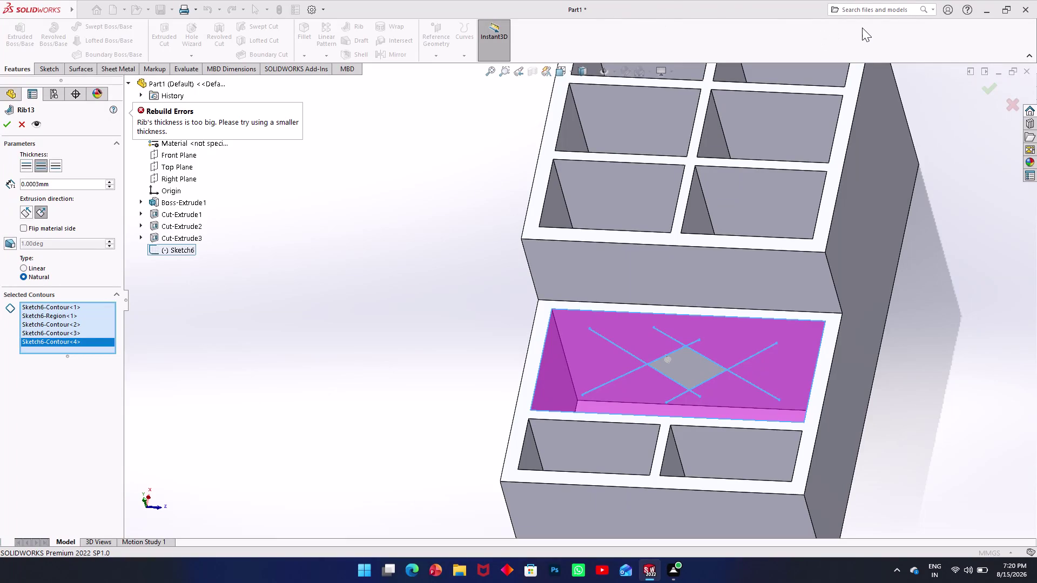
Cancel the Rib13 feature after its 'thickness is too big' rebuild error.
click(723, 355)
click(721, 359)
click(694, 369)
click(691, 368)
right_click(692, 368)
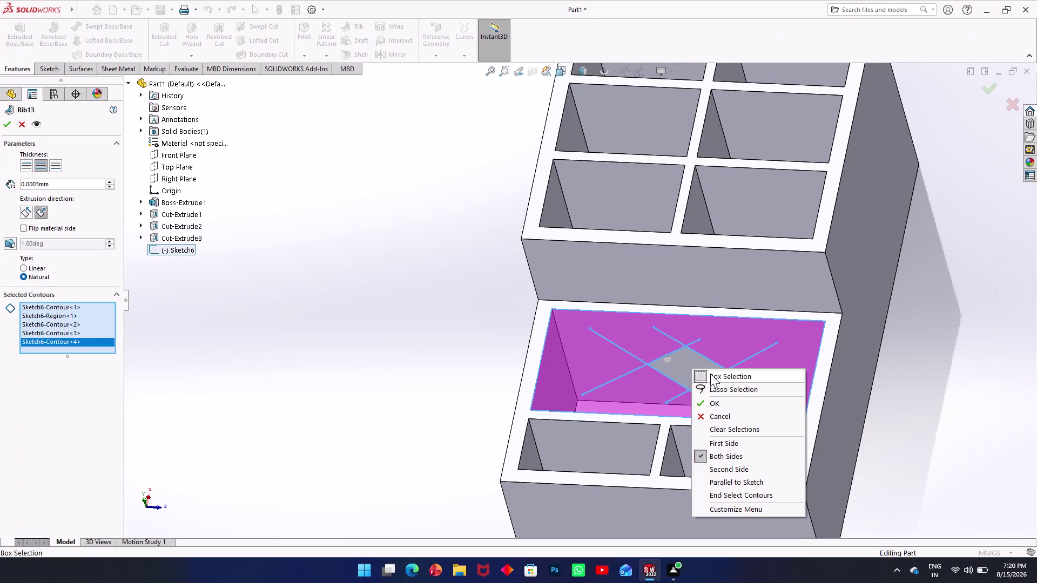
click(850, 387)
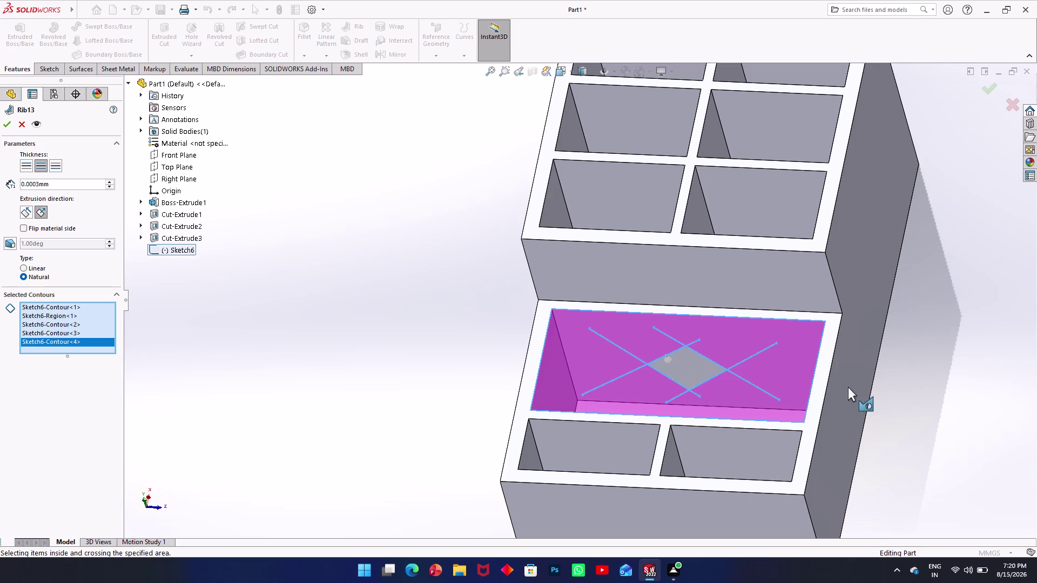
click(22, 122)
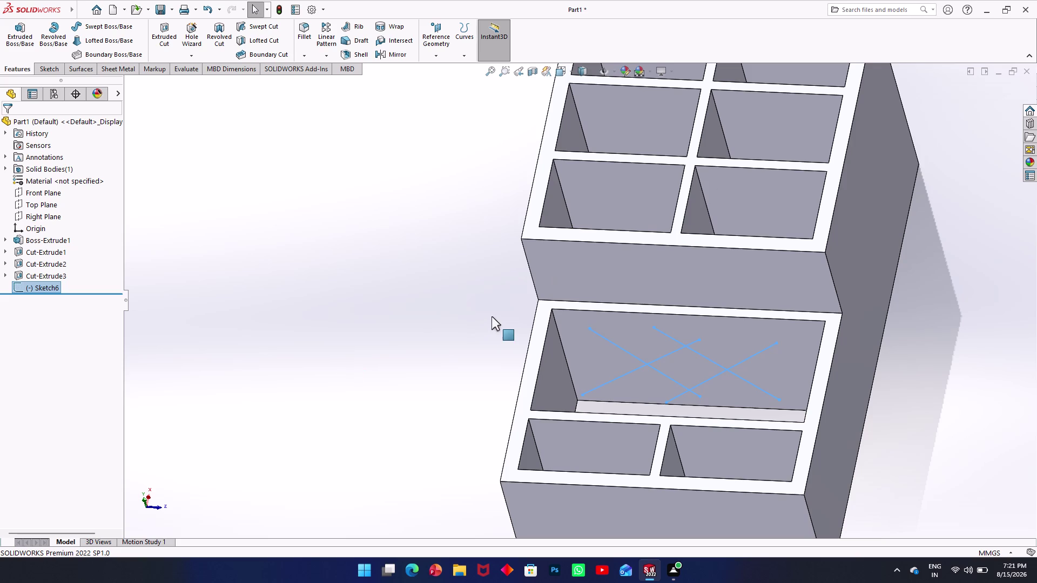
scroll(down, 3)
scroll(down, 3)
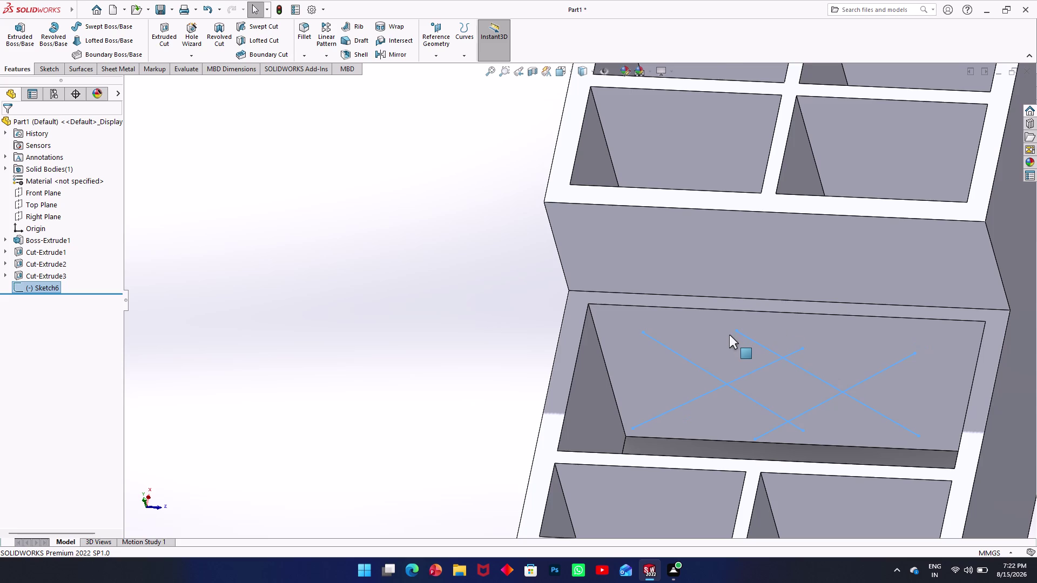
scroll(up, 3)
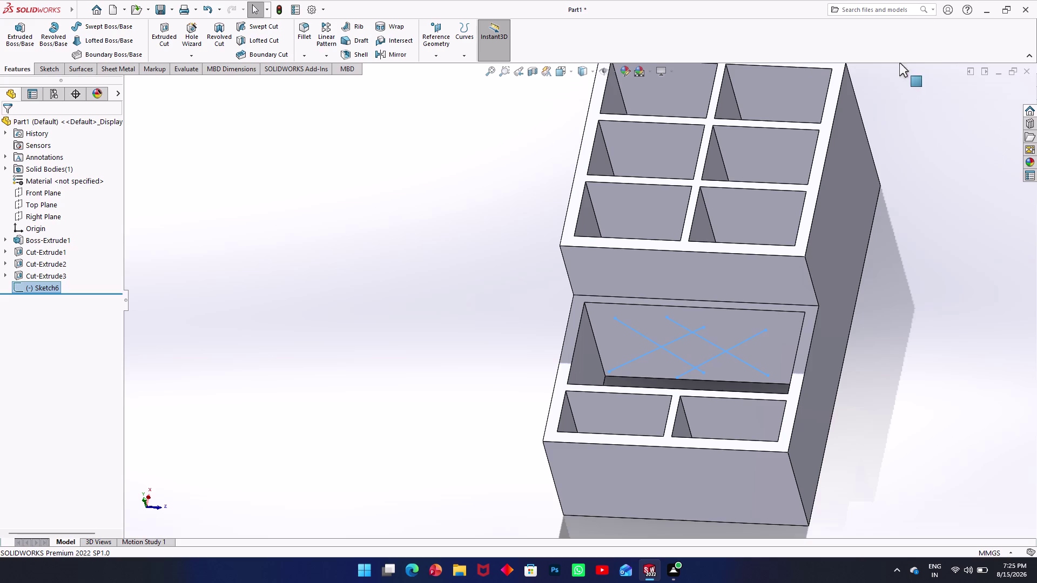
click(731, 350)
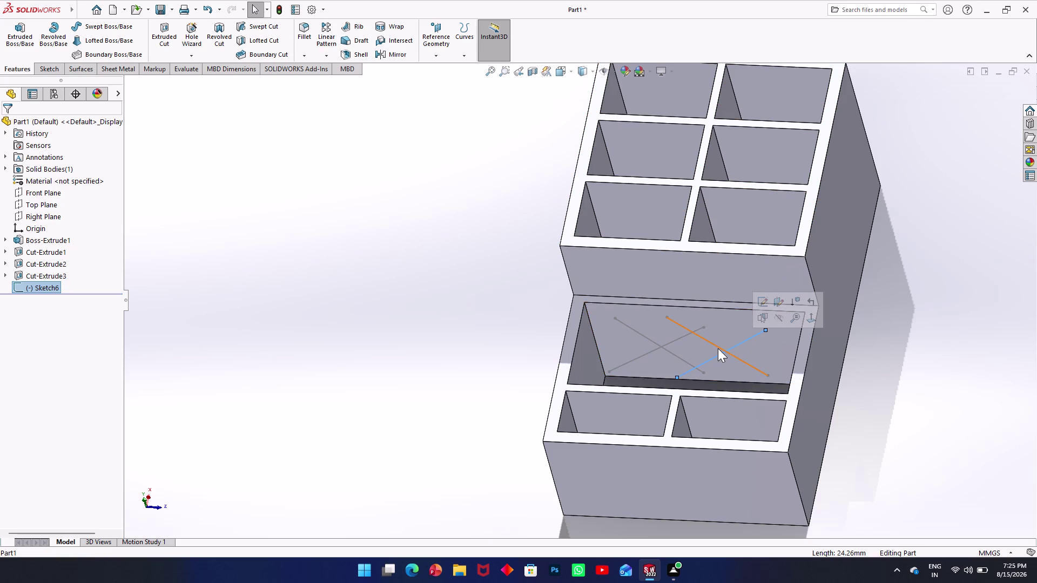
Delete the unused crossing-line sketch, Sketch6.
key(Delete)
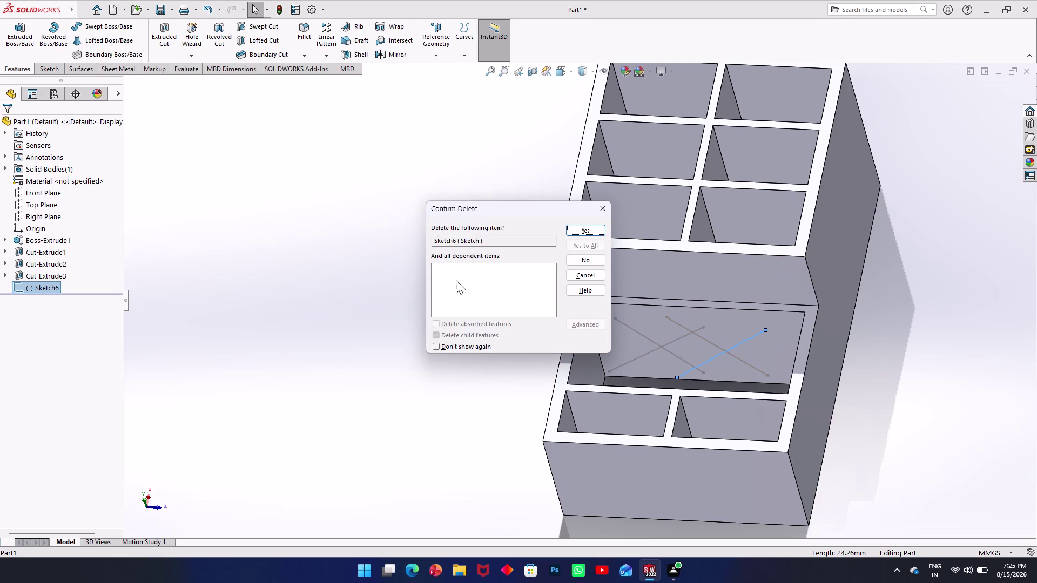
click(587, 236)
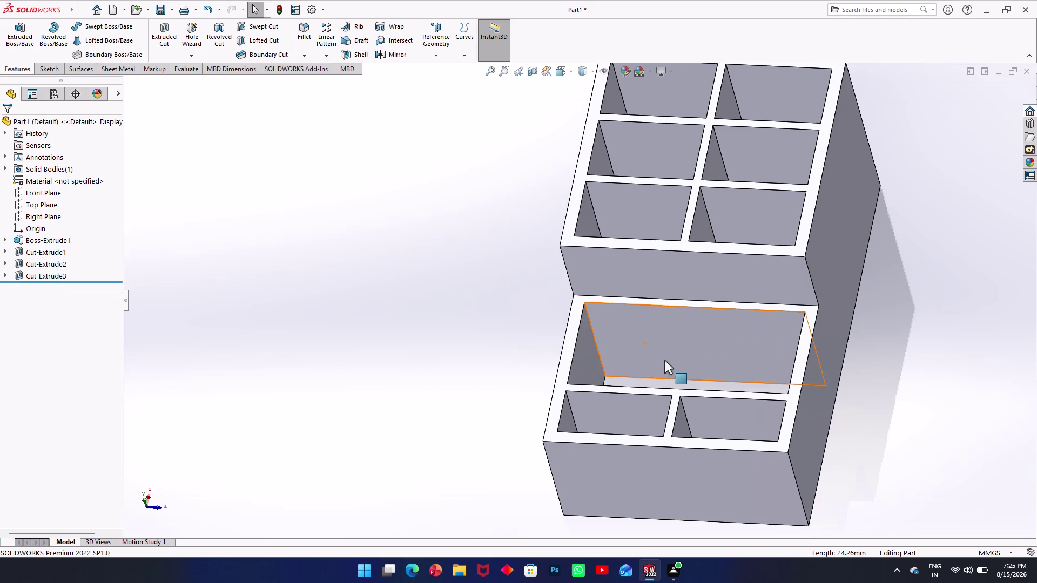
middle_drag(761, 339, 767, 464)
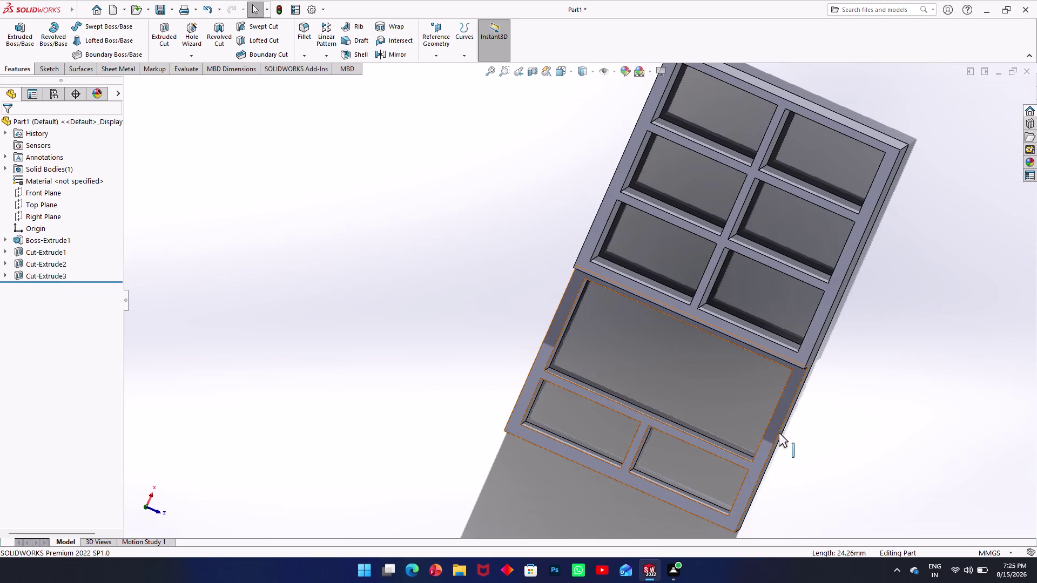
Start a new sketch, Sketch7, on the tray's top face.
click(773, 427)
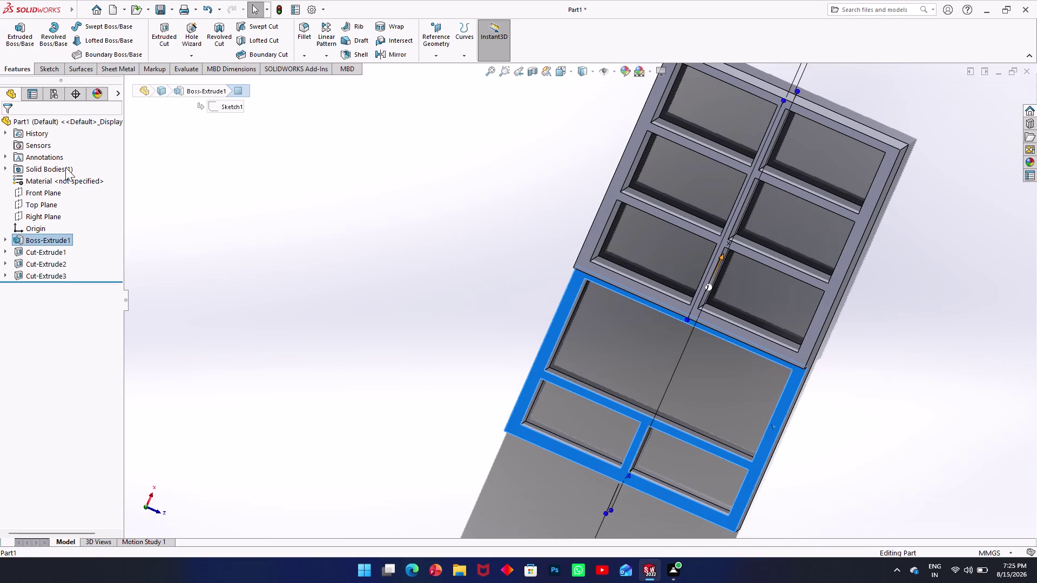
click(61, 79)
click(49, 74)
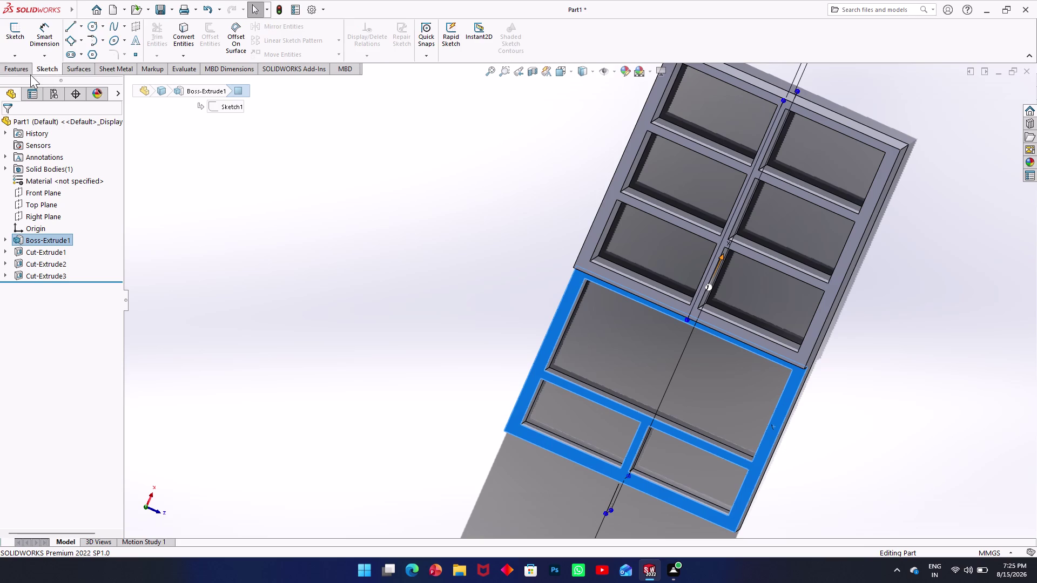
click(42, 67)
click(16, 37)
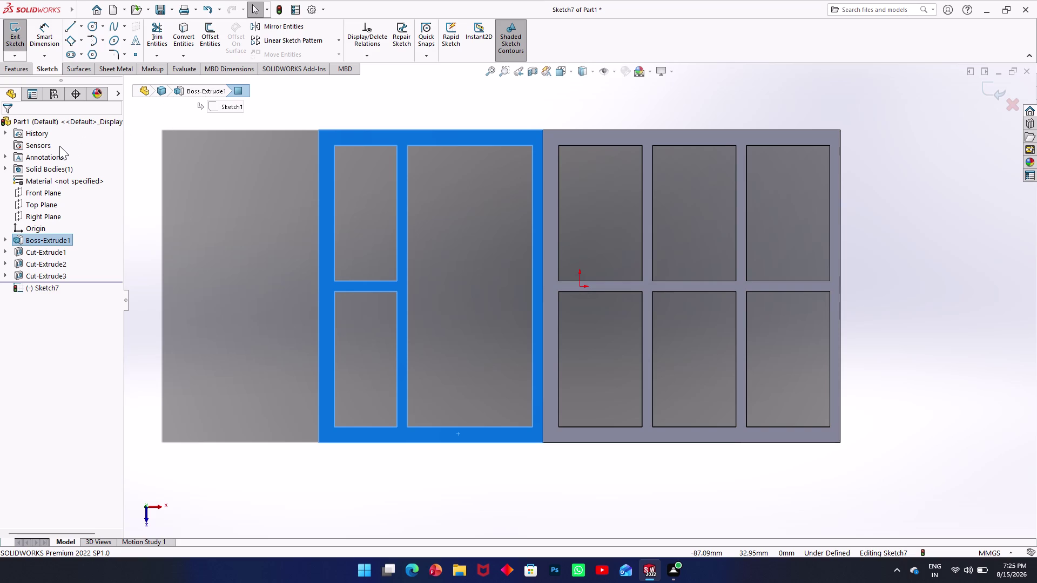
click(203, 277)
scroll(up, 3)
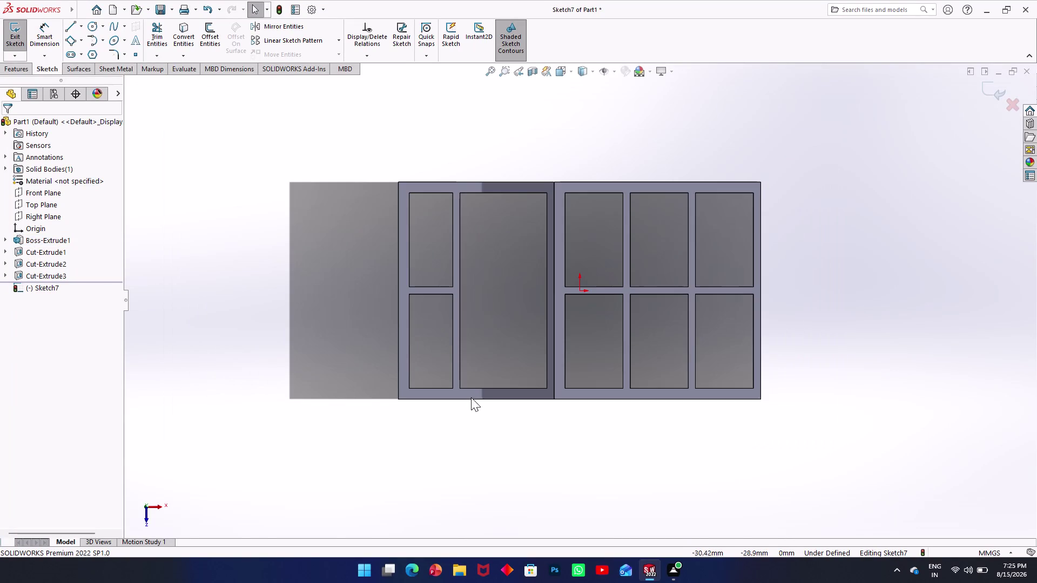
scroll(down, 3)
scroll(up, 3)
scroll(down, 3)
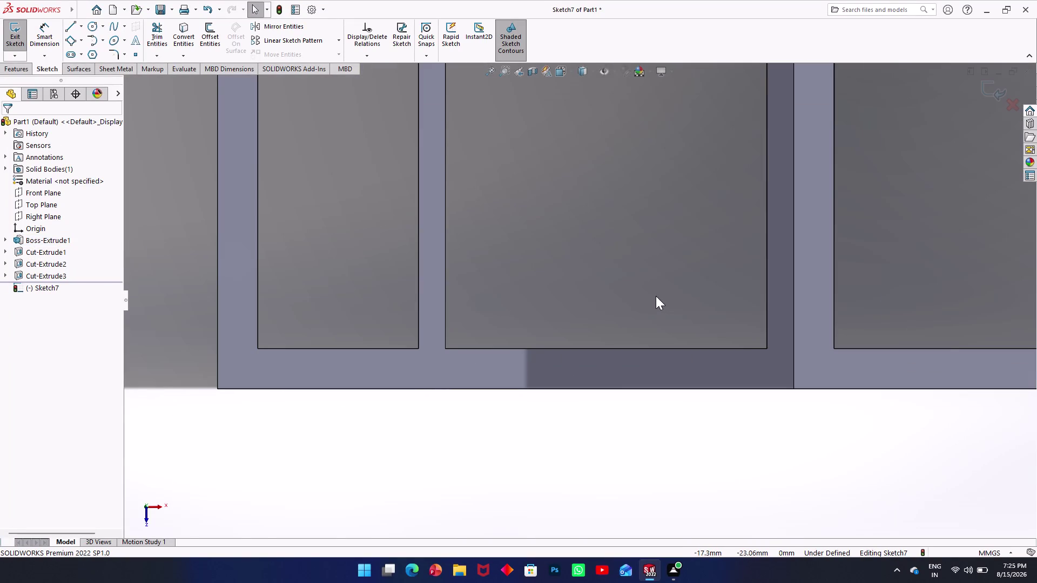
key(l)
key(Return)
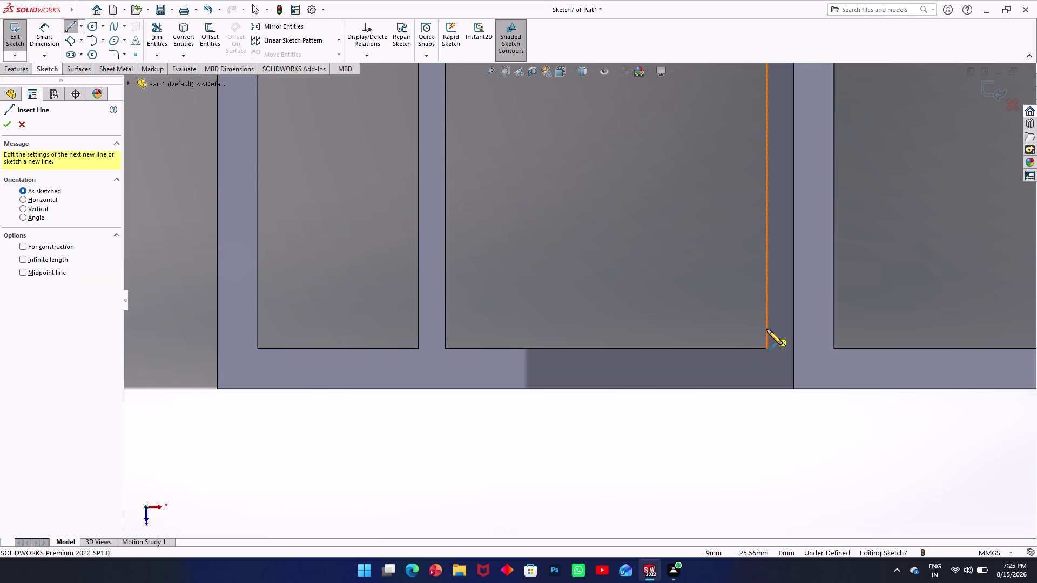
scroll(up, 3)
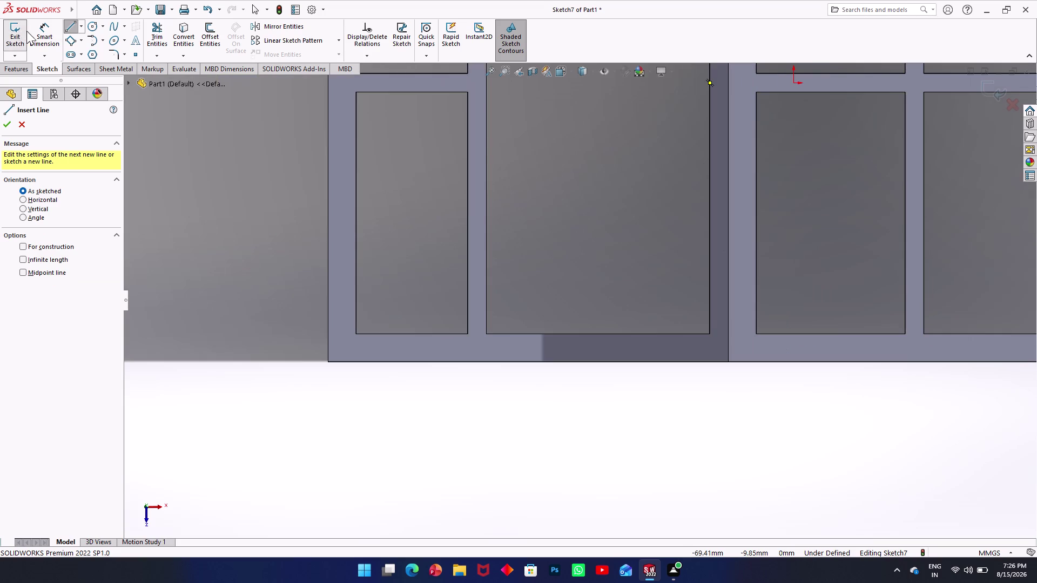
scroll(up, 3)
scroll(down, 3)
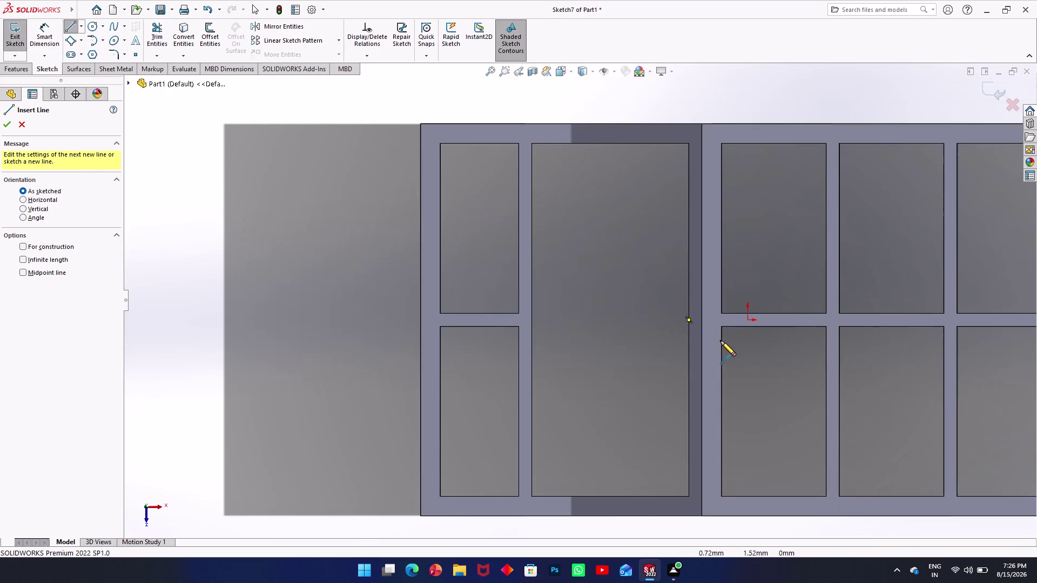
click(689, 320)
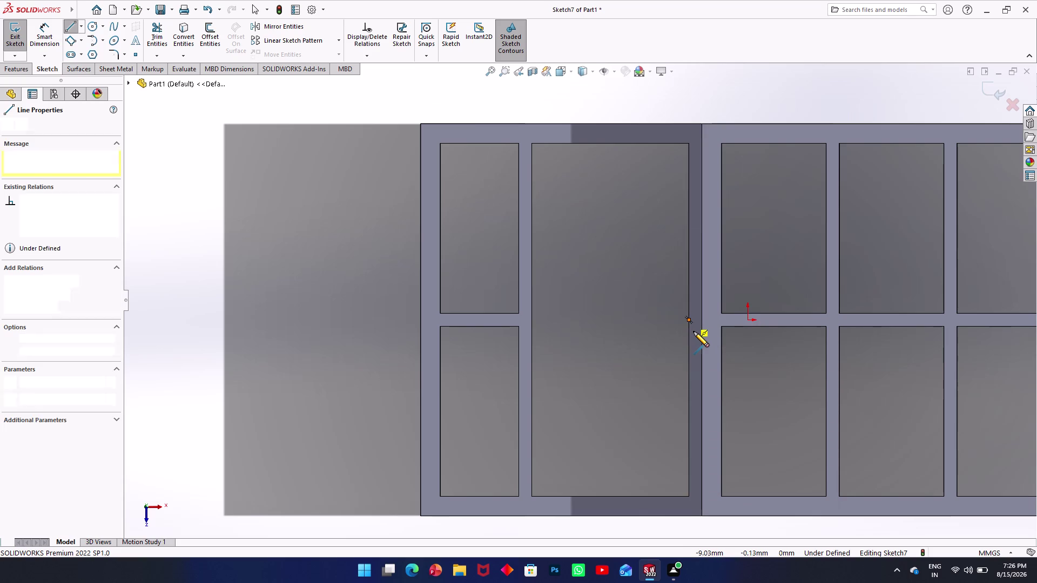
key(Delete)
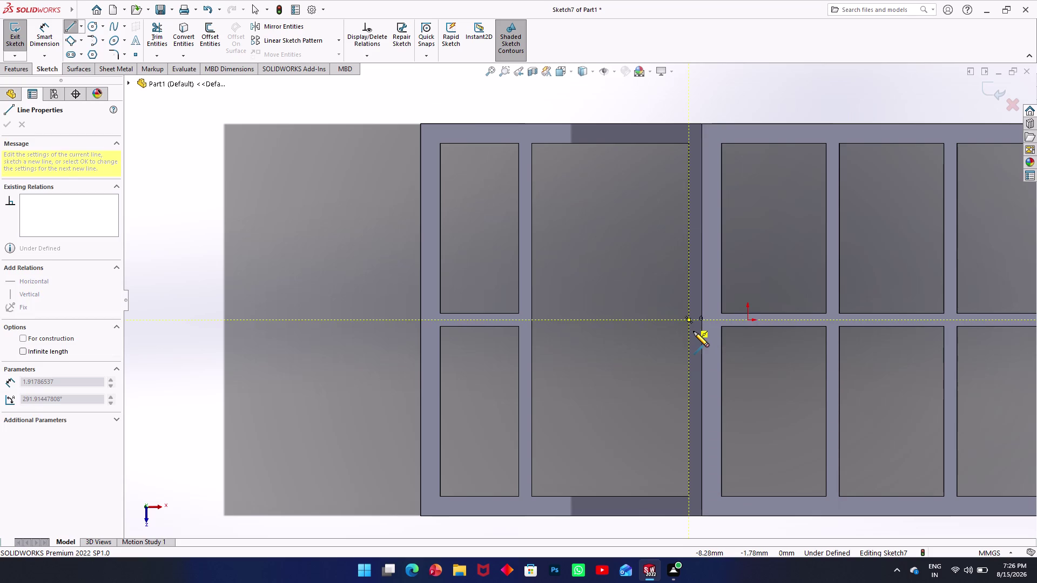
scroll(up, 3)
scroll(up, 3)
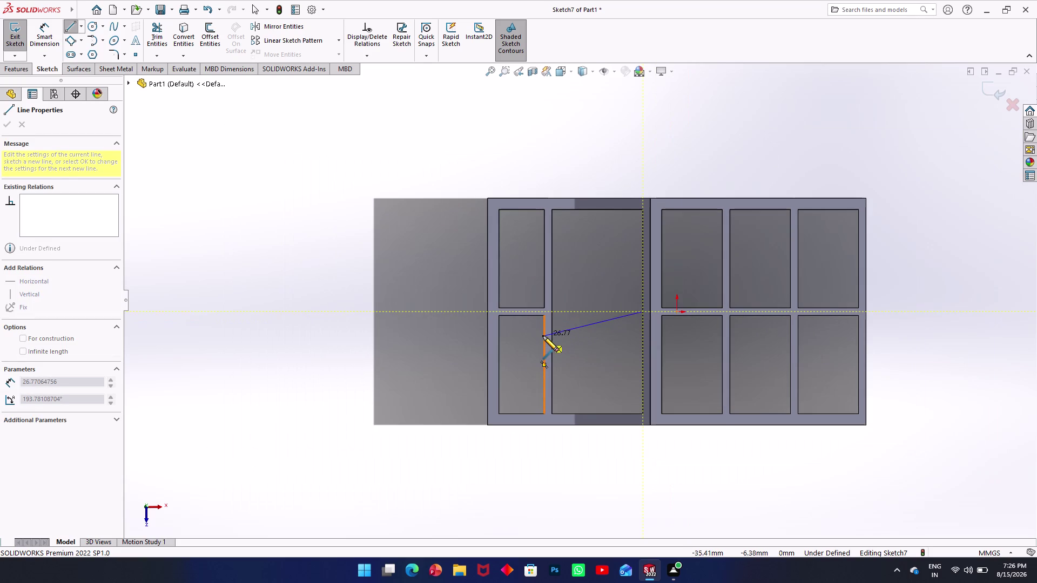
key(Escape)
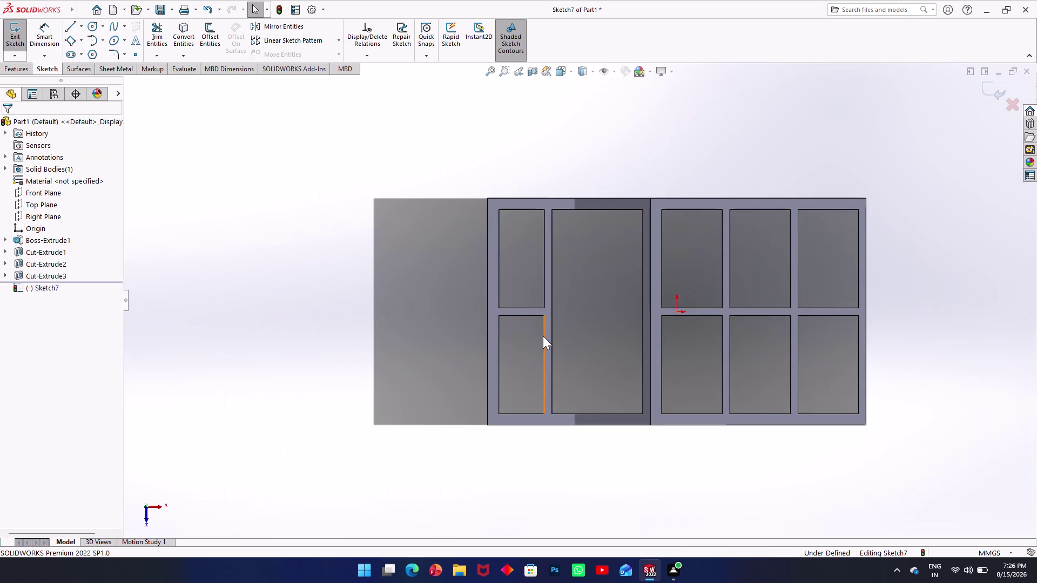
scroll(up, 3)
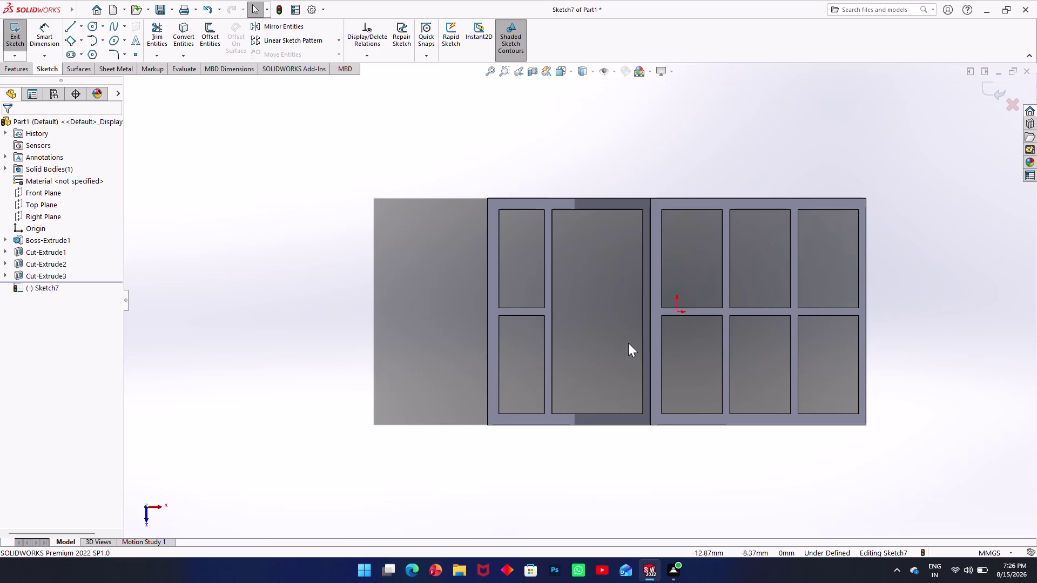
Pick edges of the large pocket, then abandon that selection with Escape.
scroll(up, 3)
scroll(down, 3)
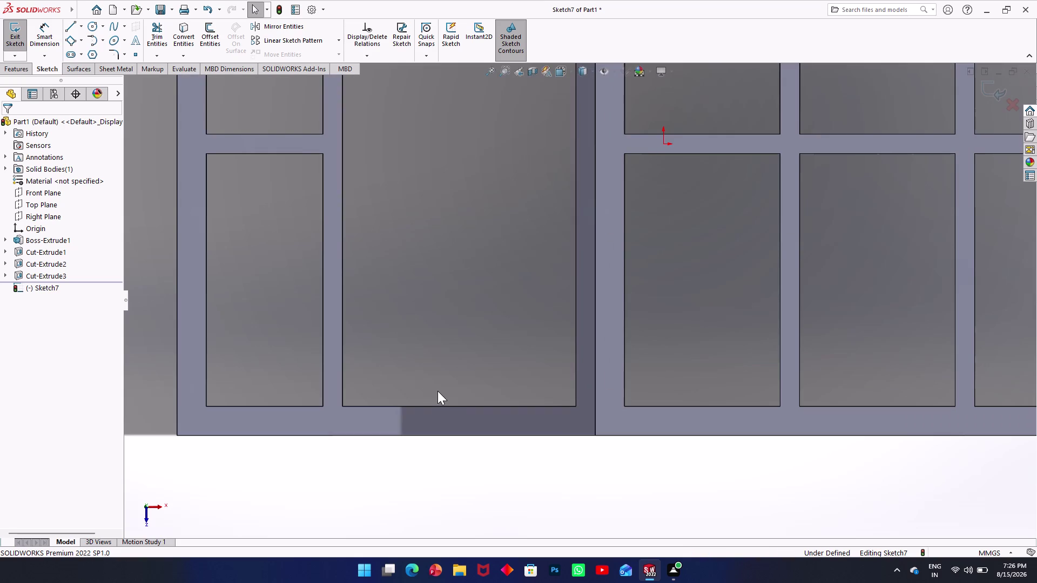
click(443, 407)
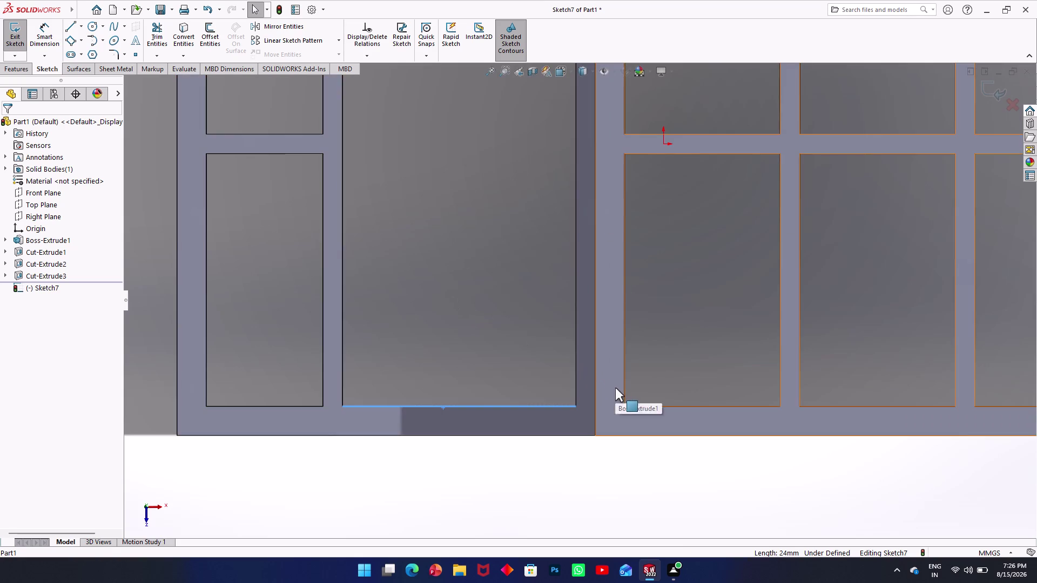
click(578, 382)
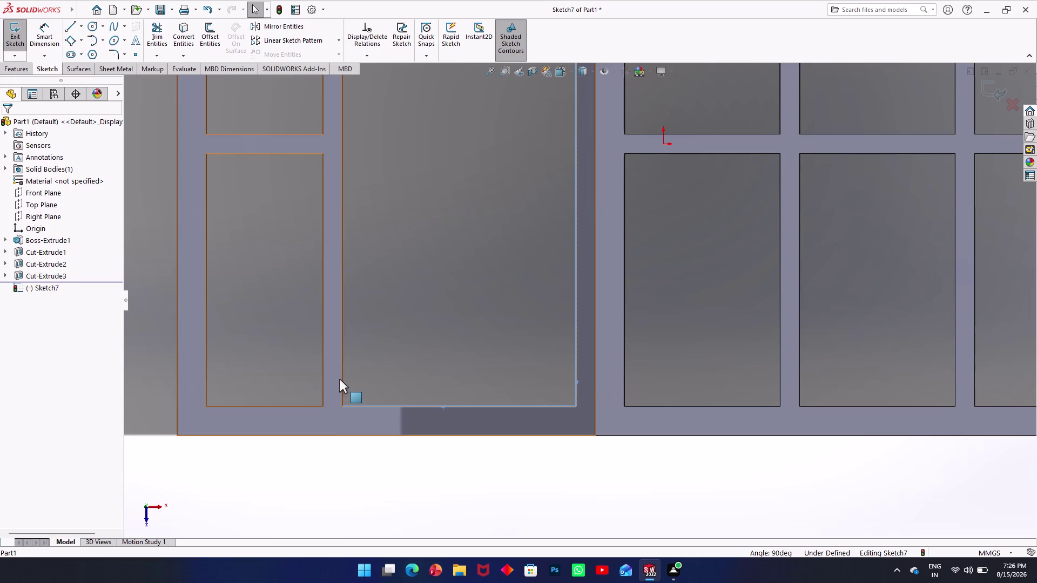
click(342, 380)
middle_drag(413, 307, 386, 518)
middle_drag(385, 518, 391, 461)
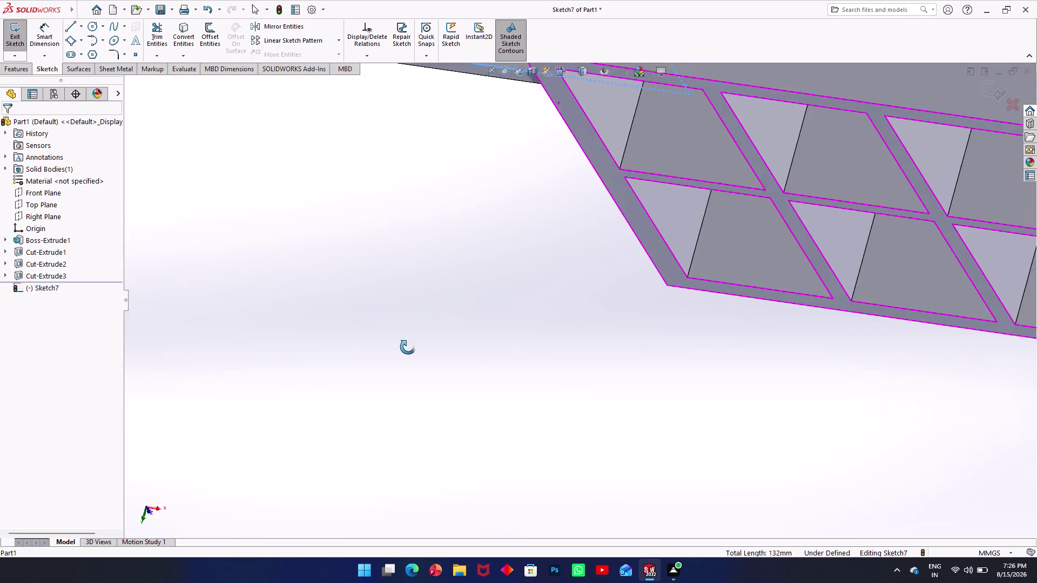
middle_drag(391, 461, 408, 292)
scroll(up, 3)
scroll(up, 3)
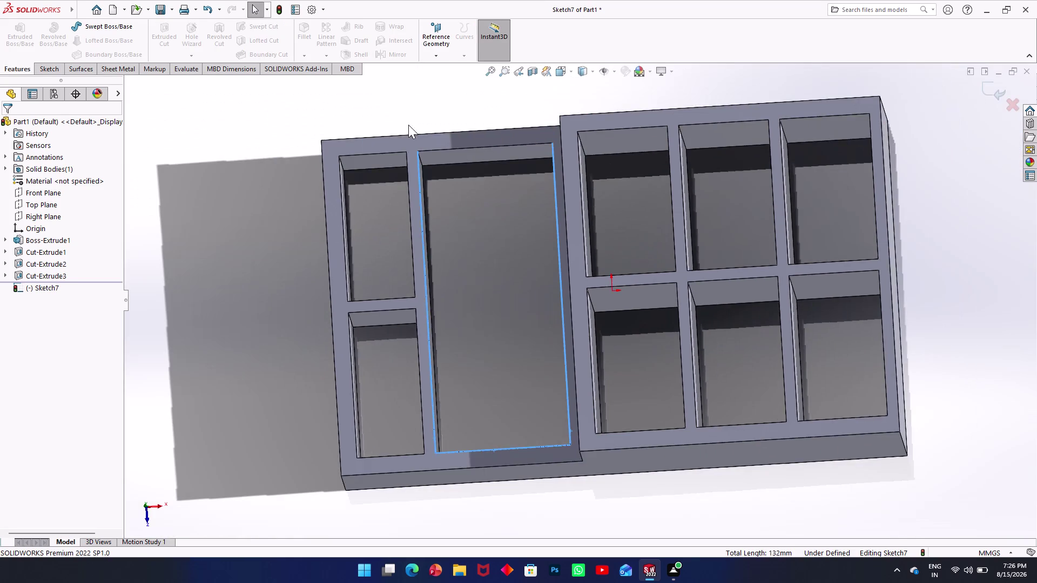
scroll(down, 3)
click(498, 218)
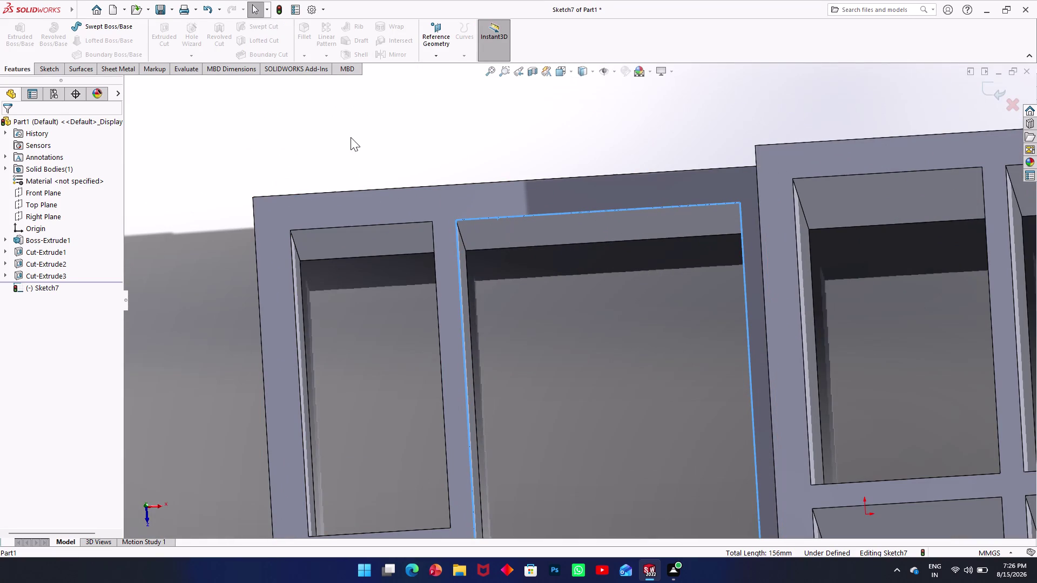
key(Escape)
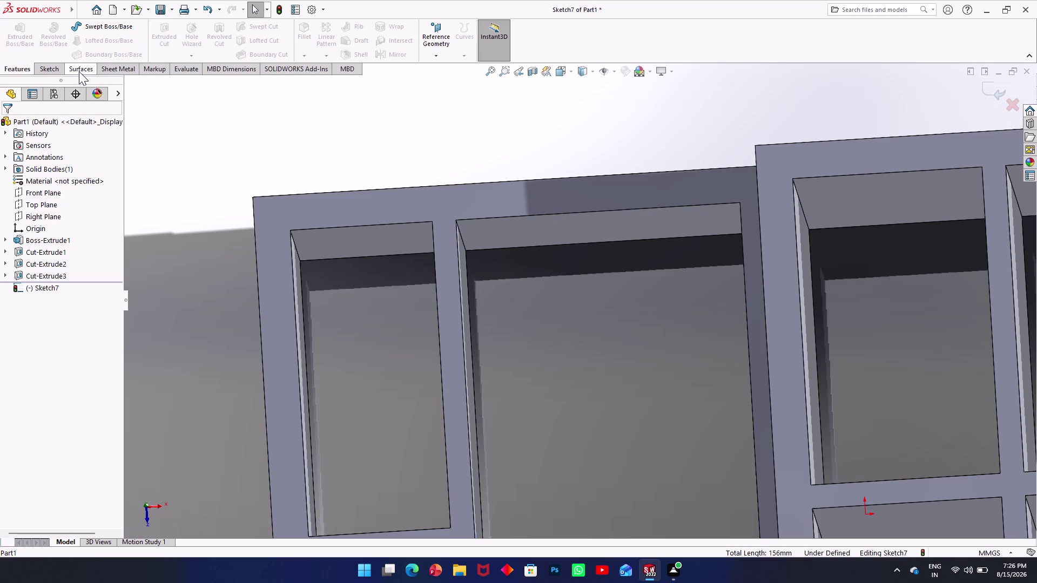
Convert the large pocket's top edges into Sketch7 as a closed 156 mm outline.
click(48, 68)
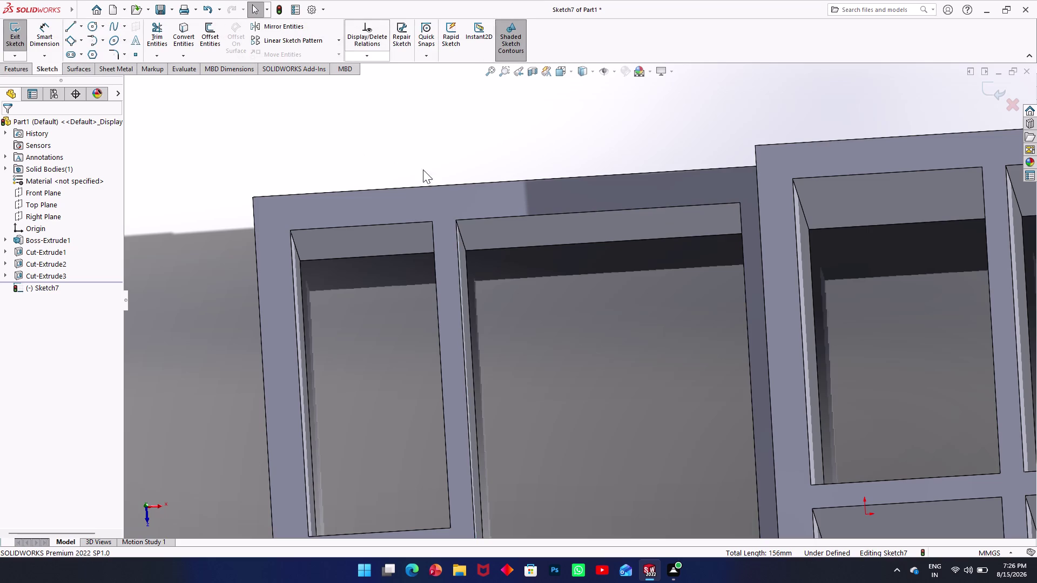
click(522, 217)
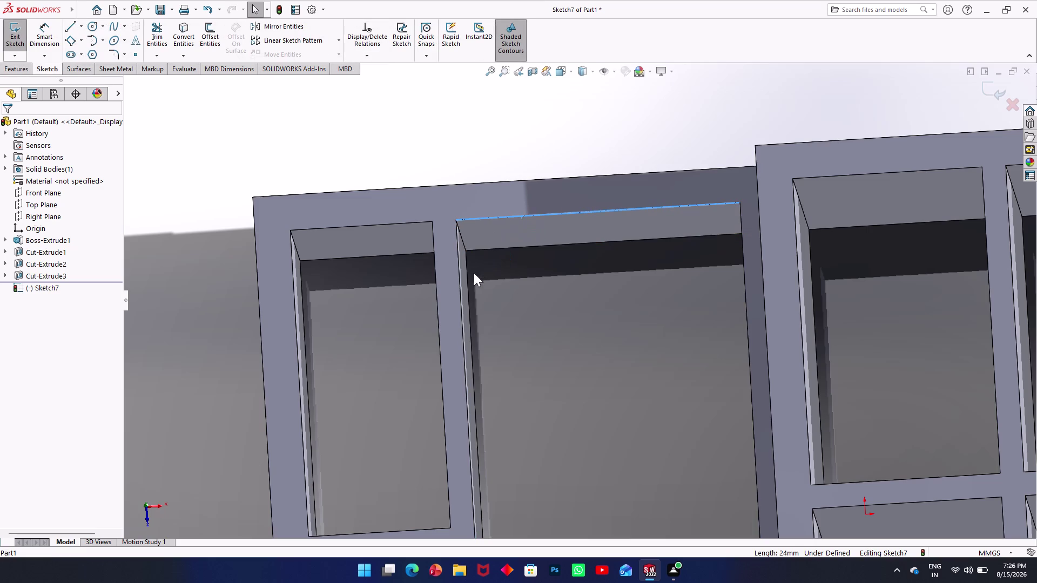
click(460, 284)
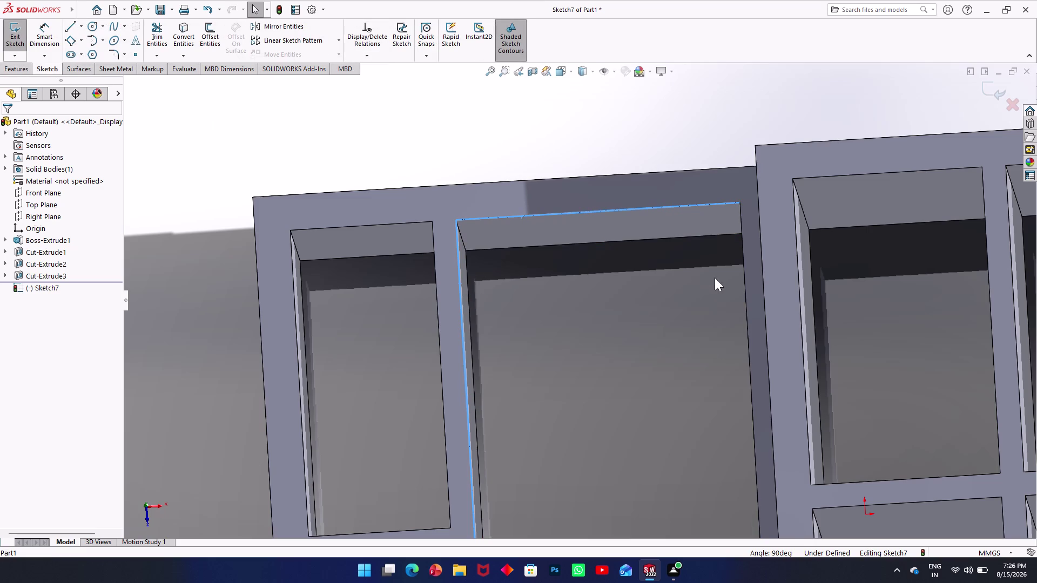
click(747, 311)
middle_drag(652, 320, 651, 187)
scroll(down, 3)
scroll(up, 3)
scroll(down, 3)
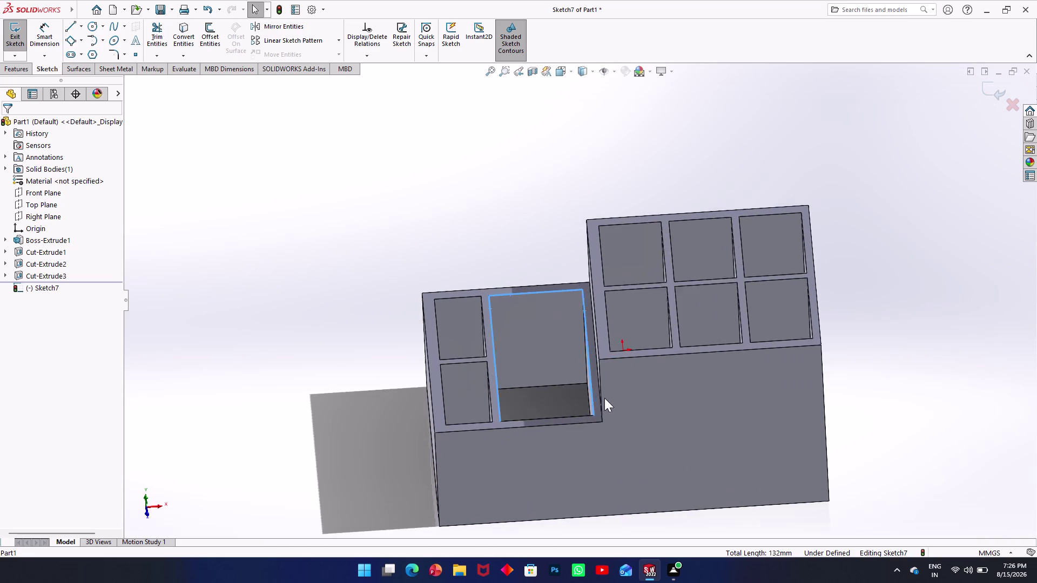
scroll(down, 3)
click(531, 411)
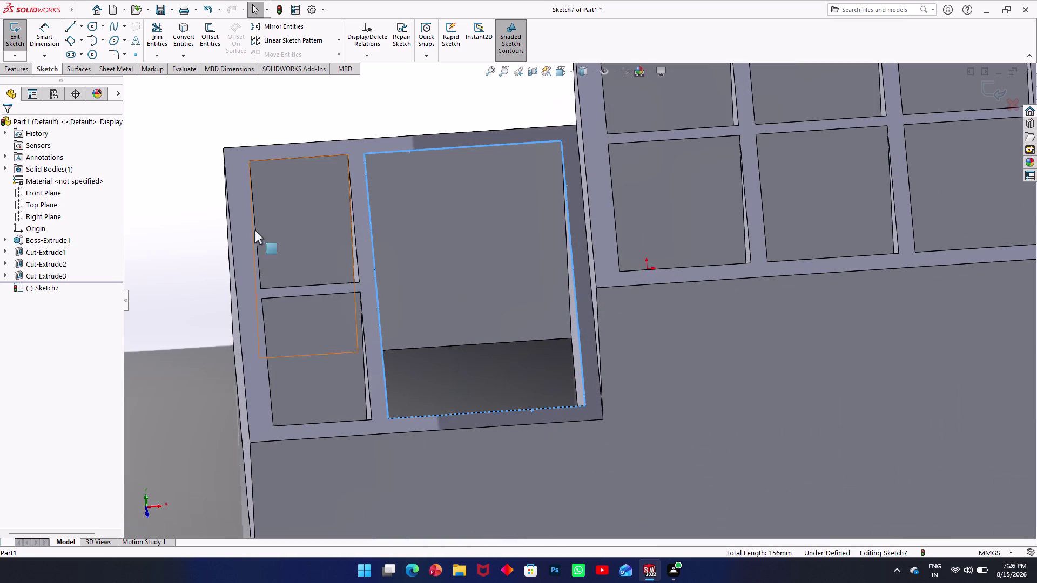
click(193, 46)
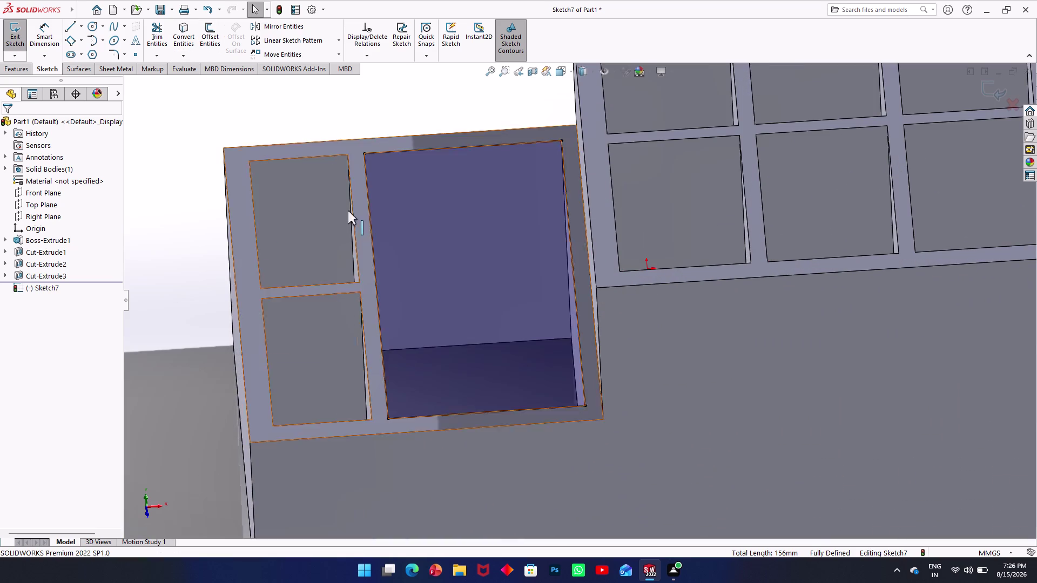
Orbit and zoom around the tray to inspect the converted pocket outline.
middle_drag(369, 125, 373, 287)
scroll(up, 3)
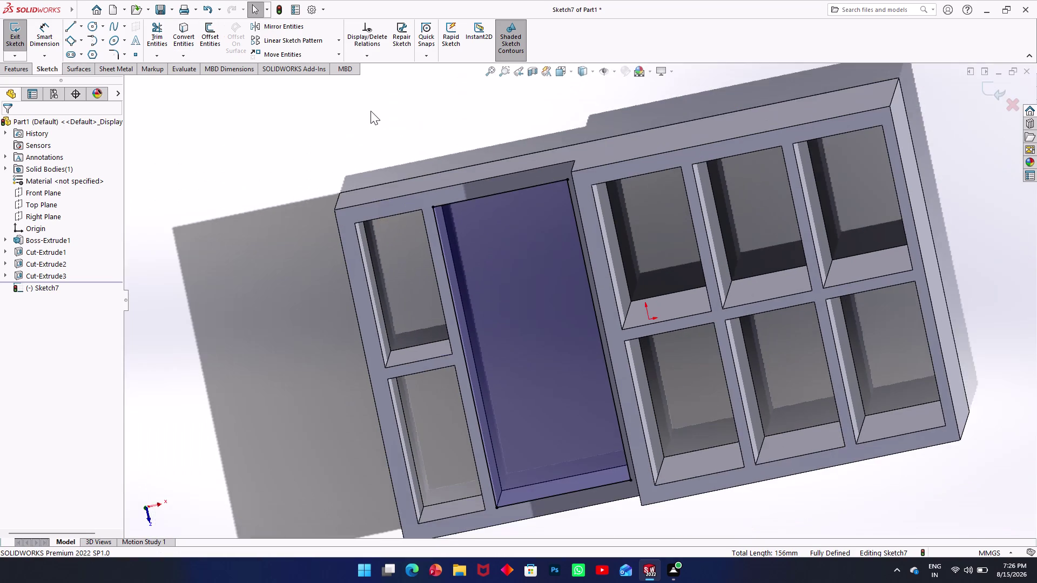
scroll(down, 3)
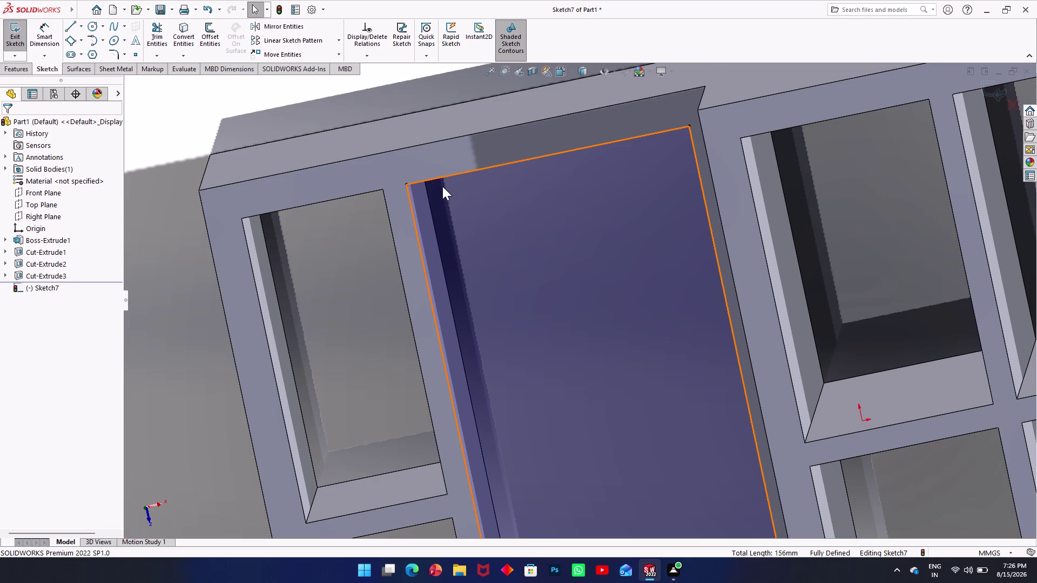
middle_drag(544, 294, 534, 235)
scroll(down, 3)
scroll(up, 3)
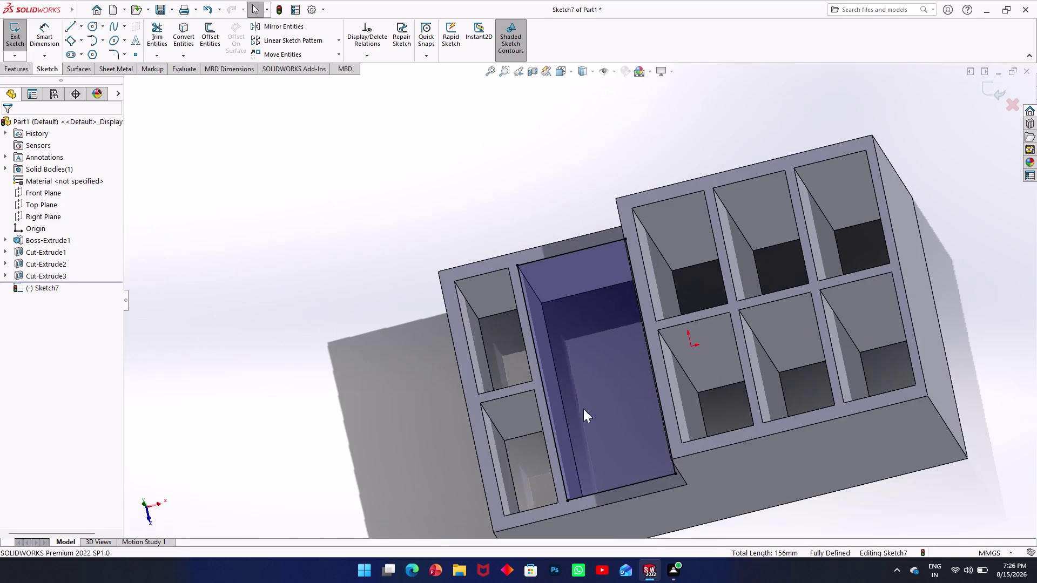
scroll(up, 3)
scroll(down, 3)
scroll(down, 3)
middle_drag(662, 334, 692, 335)
scroll(up, 3)
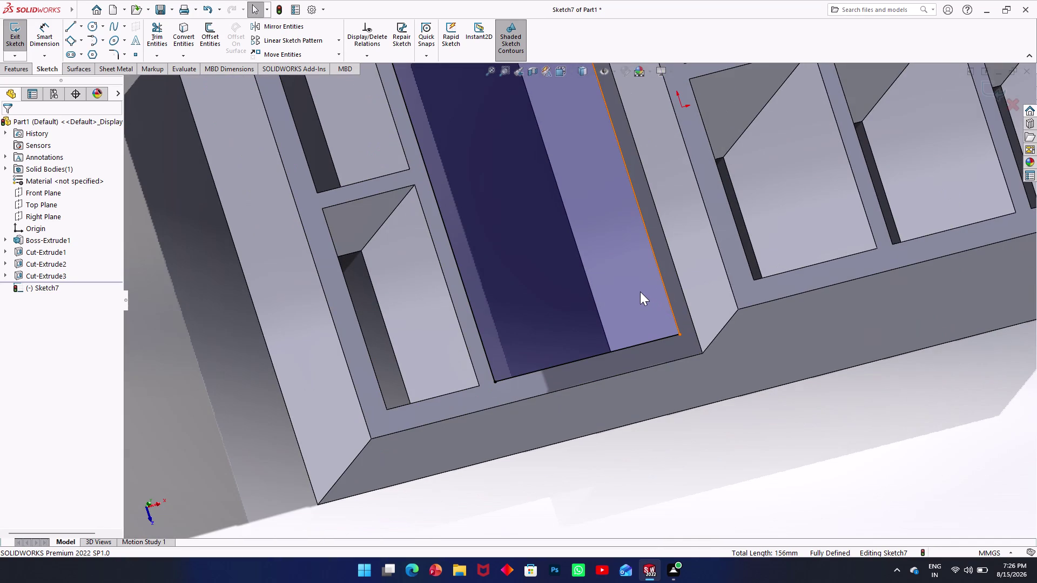
In Normal To view, draw a line from the pocket's bottom edge to its right edge.
key(l)
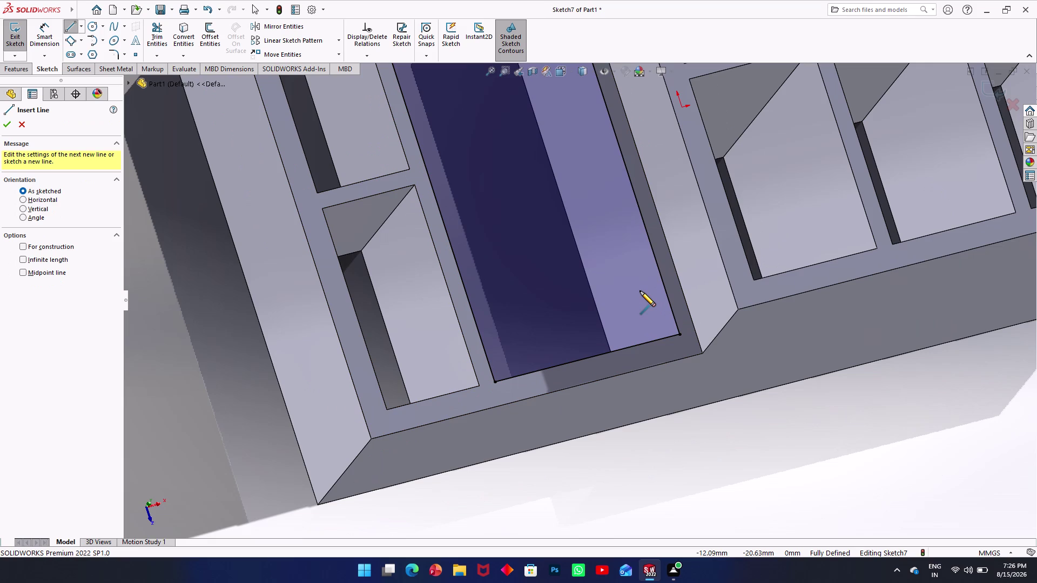
key(ctrl+8)
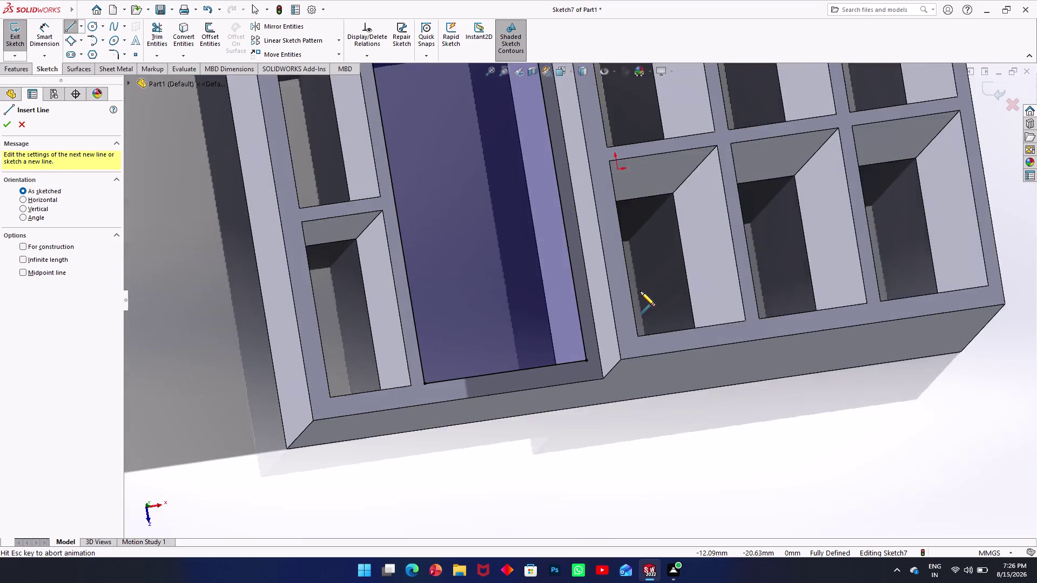
scroll(down, 3)
scroll(down, 3)
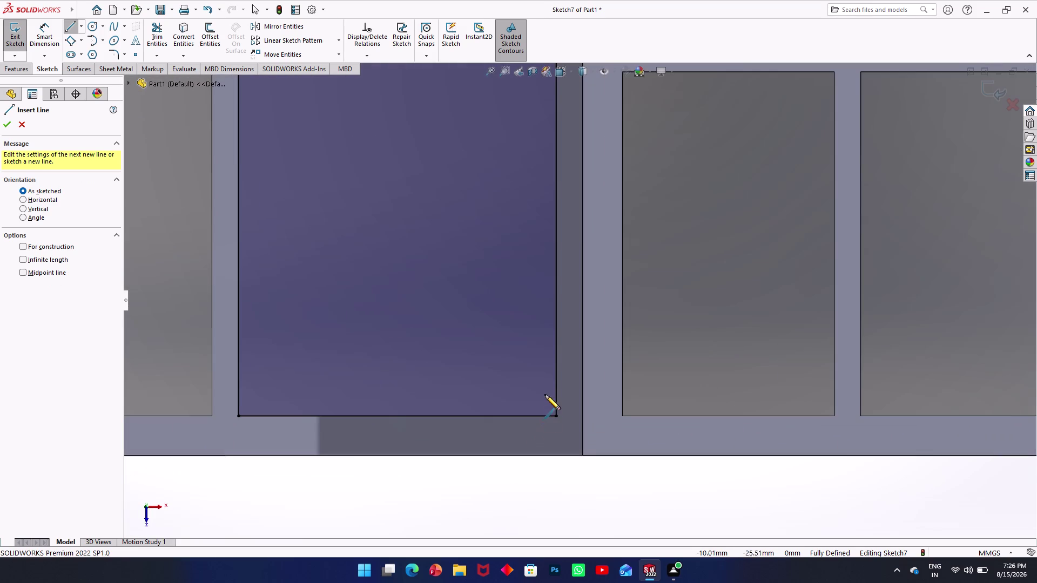
click(555, 375)
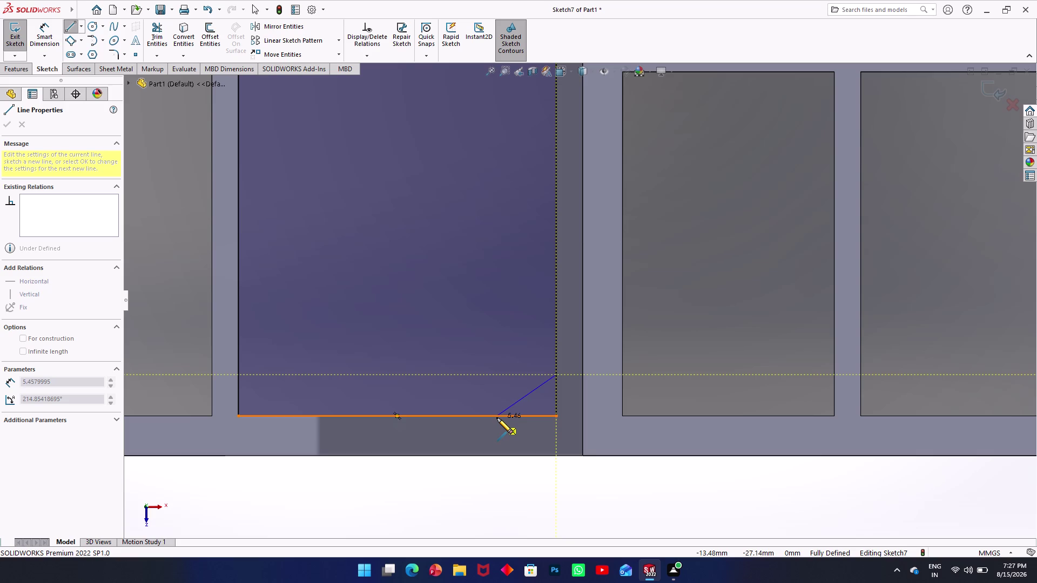
click(497, 418)
key(Escape)
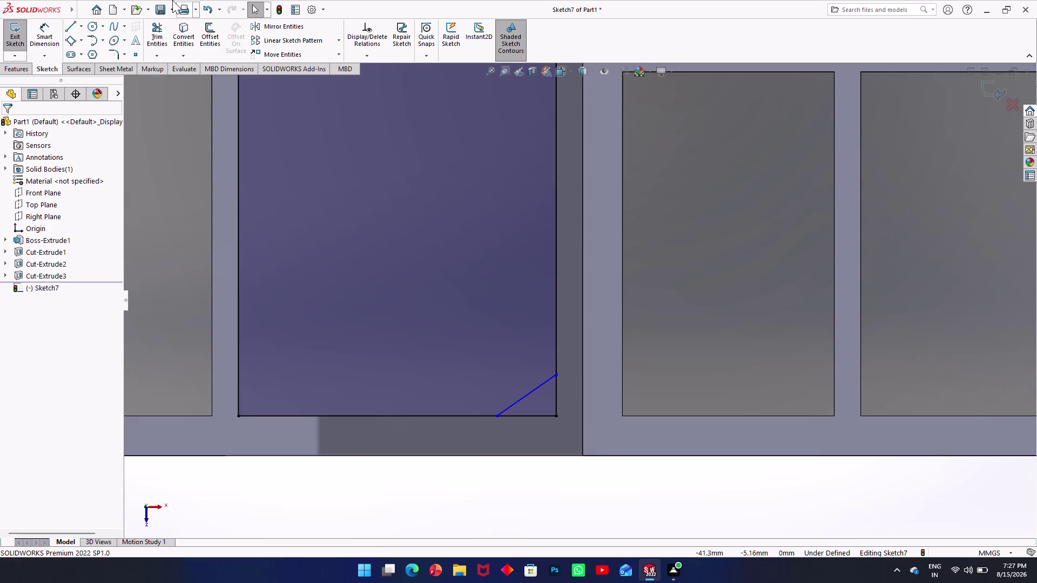
click(44, 27)
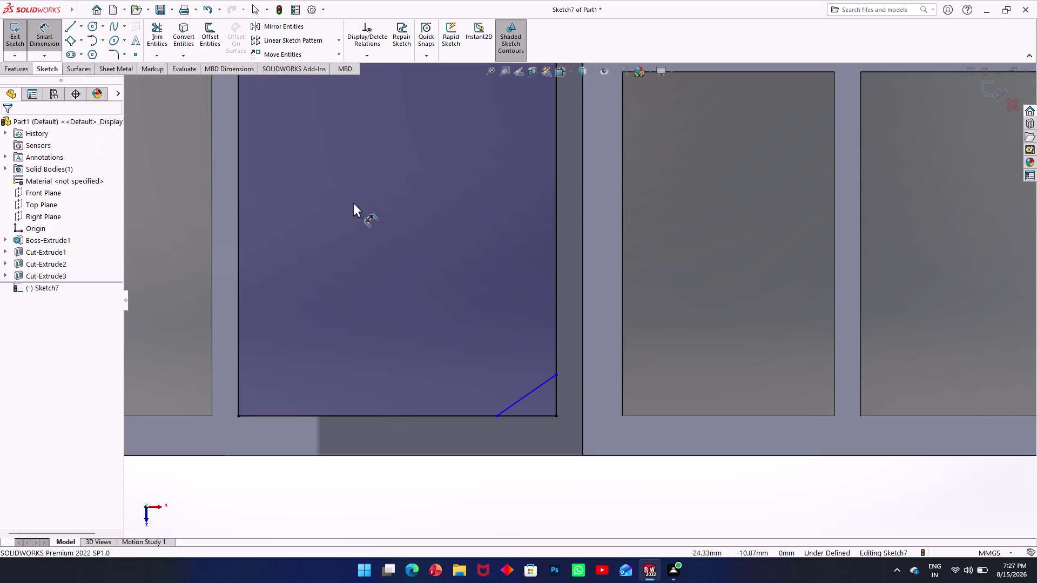
Dimension the diagonal corner line at 45° to the pocket's right edge.
click(535, 388)
click(554, 396)
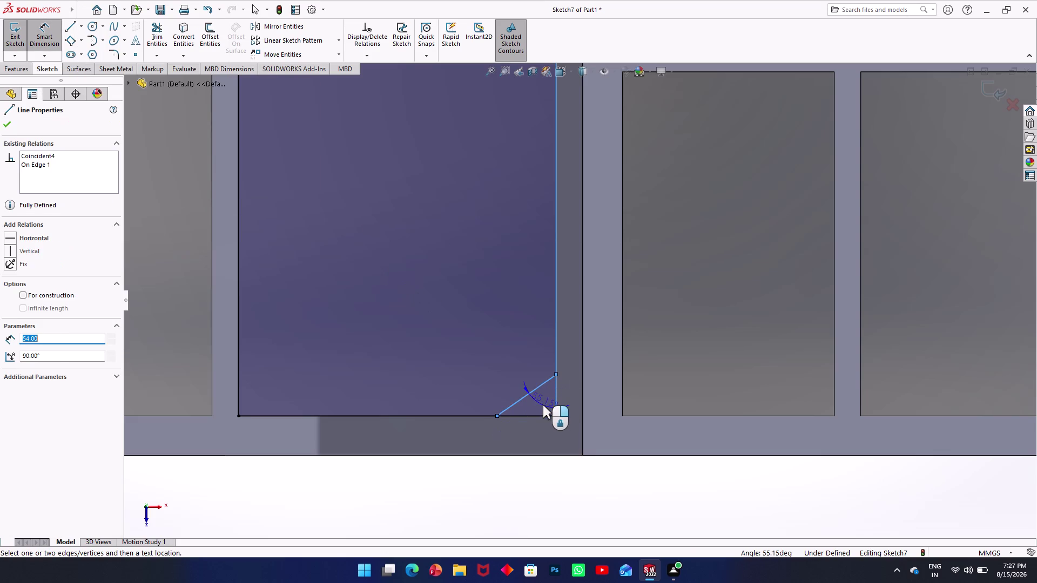
click(542, 410)
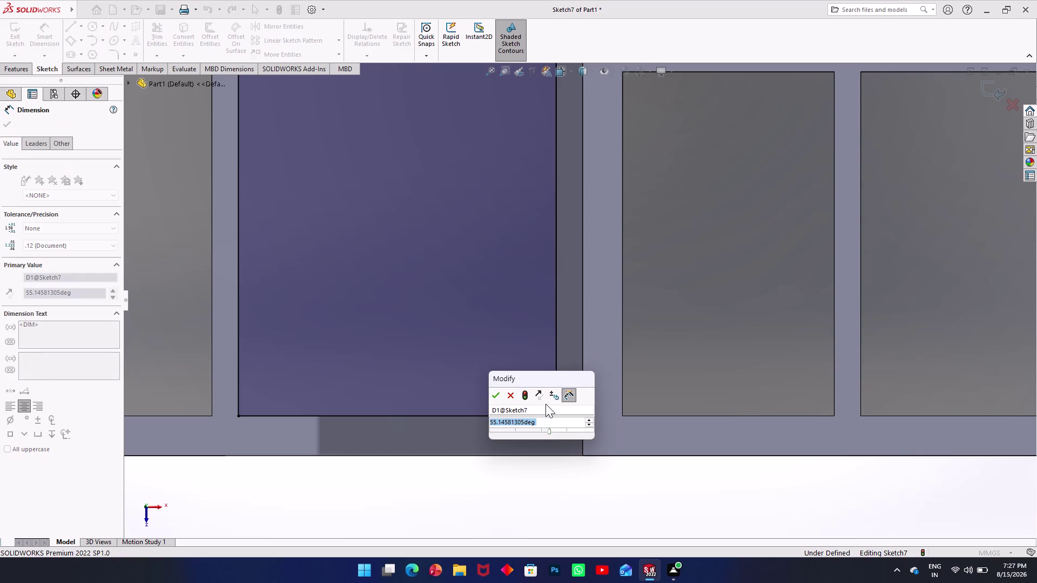
text(45)
key(Return)
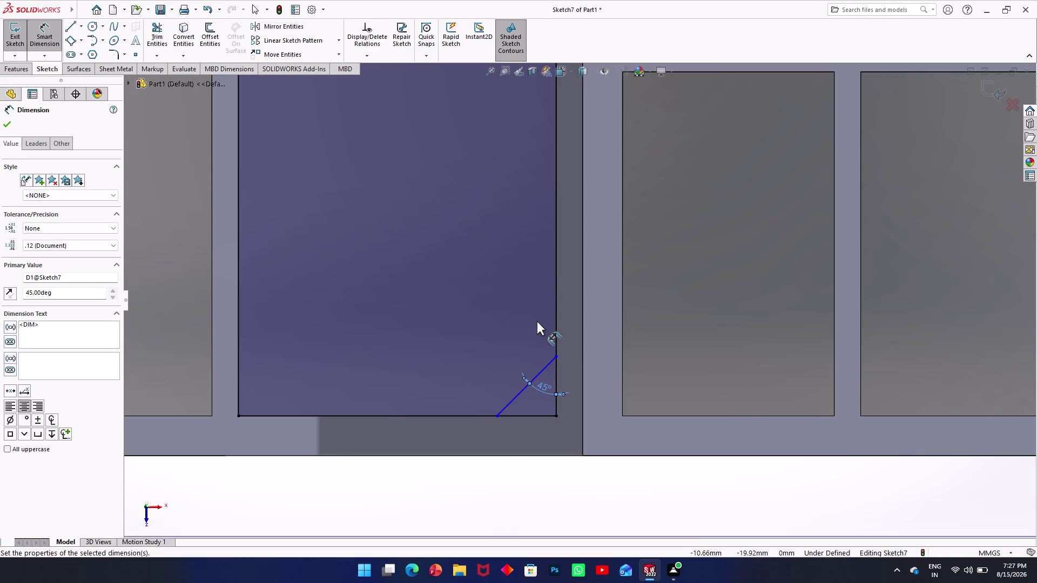
scroll(up, 3)
scroll(down, 3)
scroll(down, 3)
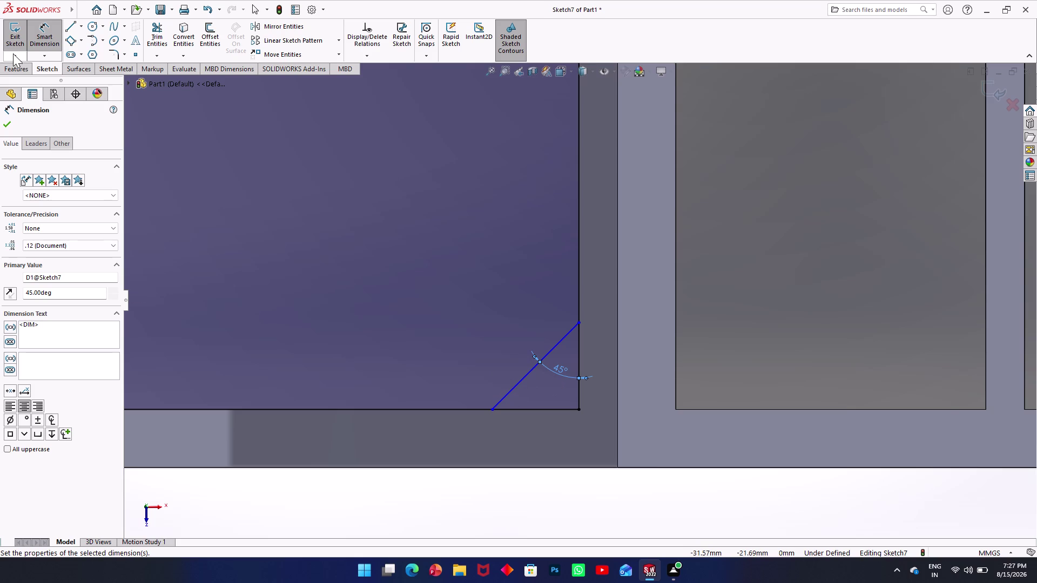
click(203, 31)
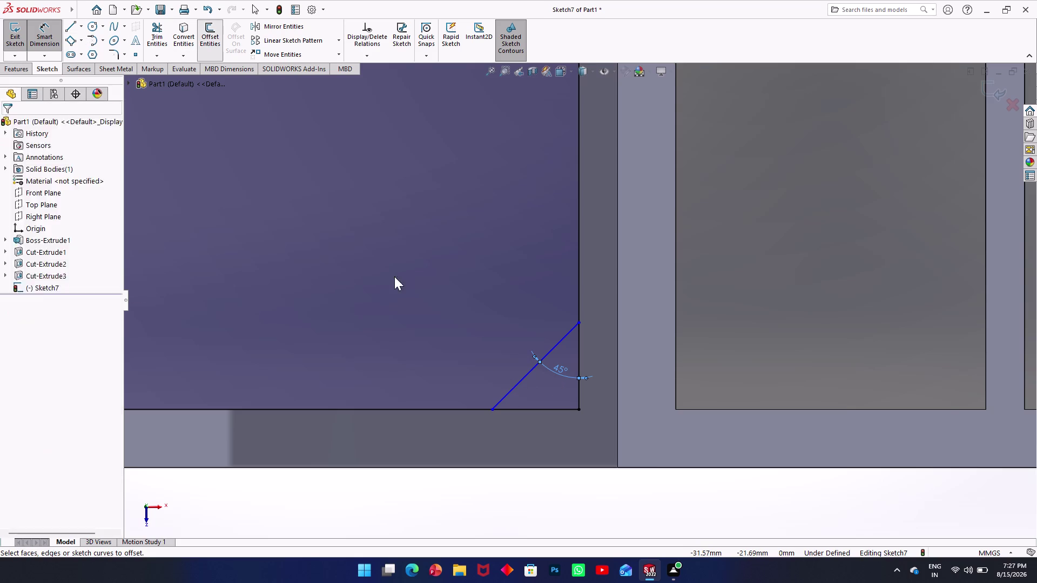
Offset the diagonal corner line 2 mm into the pocket.
click(511, 391)
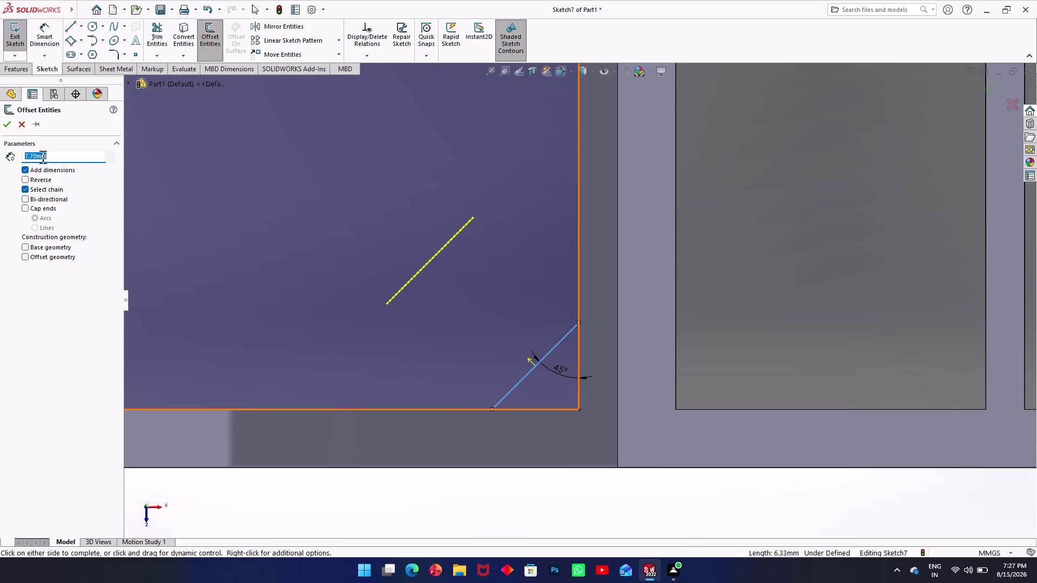
key(2)
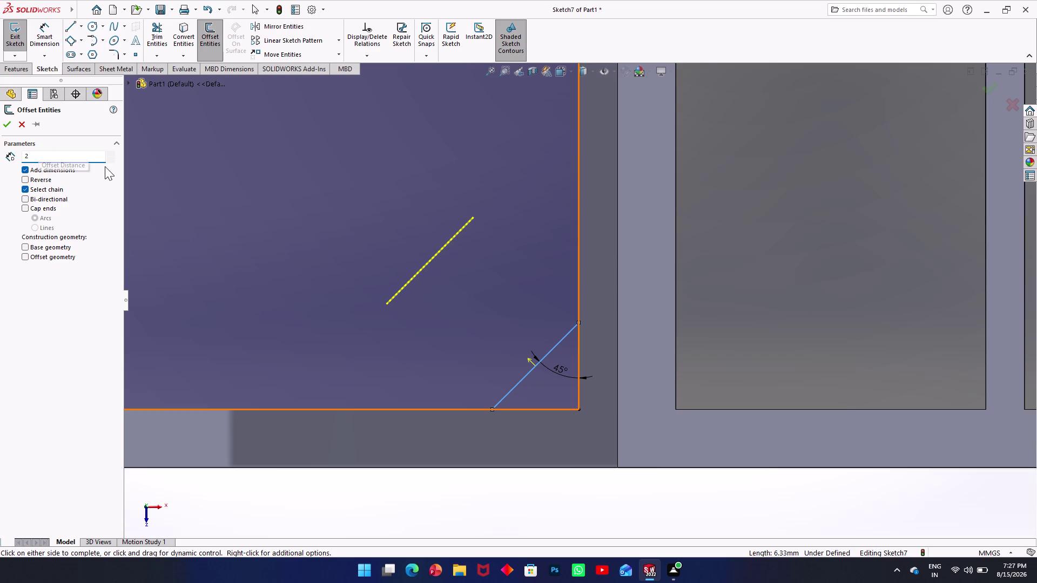
click(199, 213)
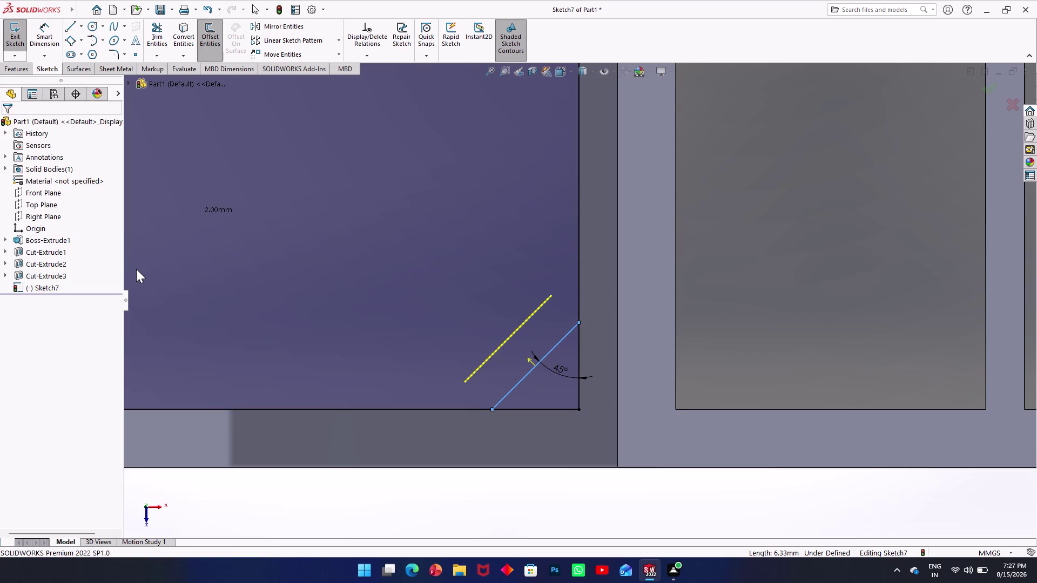
scroll(up, 3)
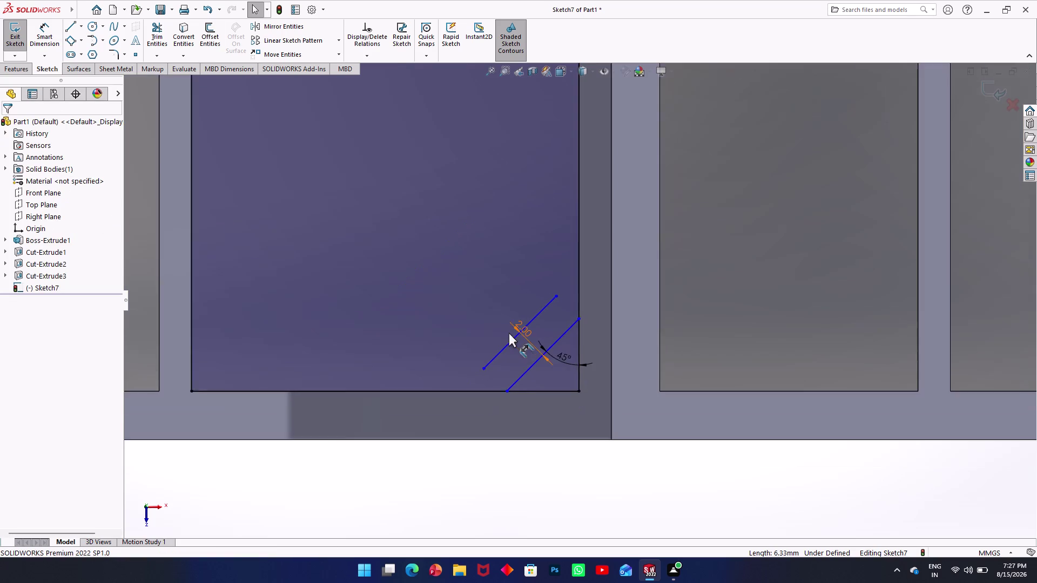
scroll(up, 3)
scroll(down, 3)
scroll(down, 3)
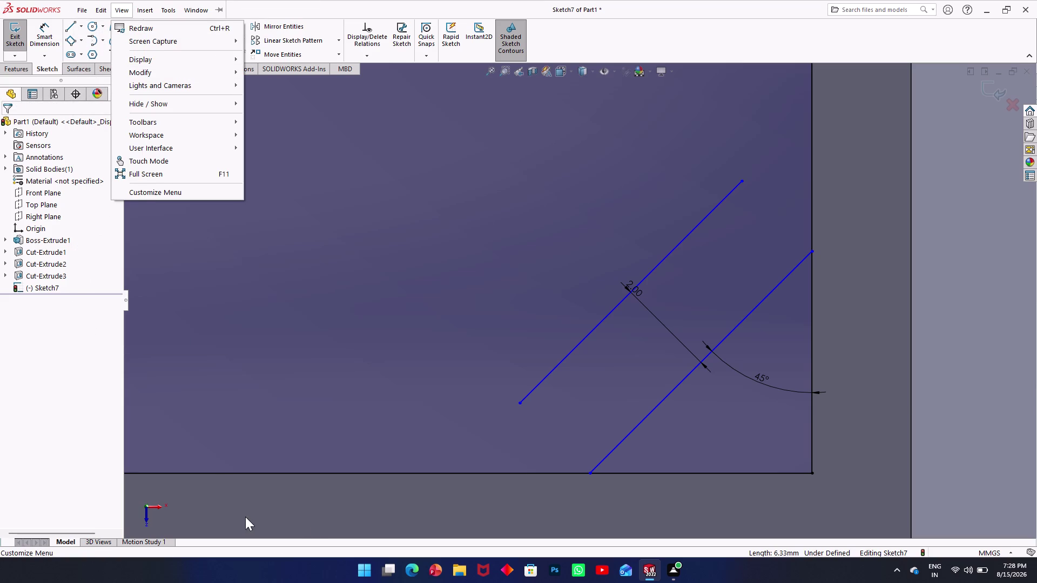
click(67, 457)
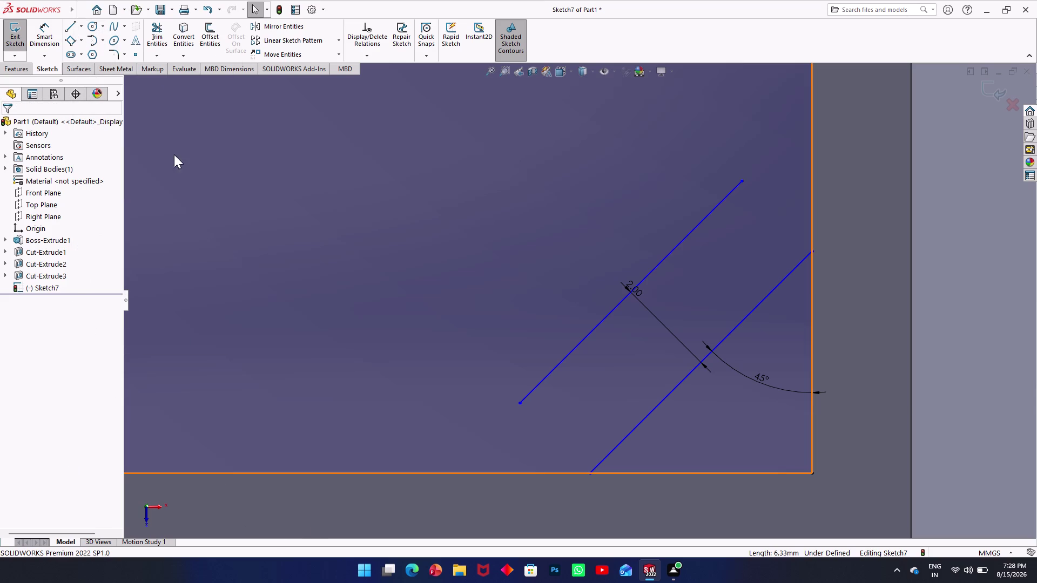
Extend the 2 mm offset diagonal and stretch its endpoint down to the bottom edge.
click(163, 57)
click(172, 84)
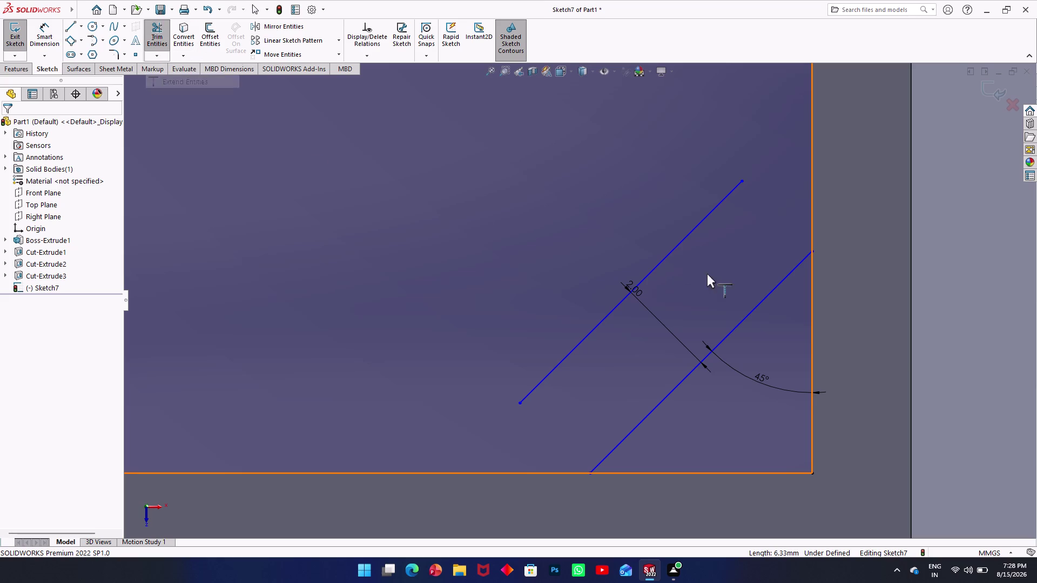
click(698, 227)
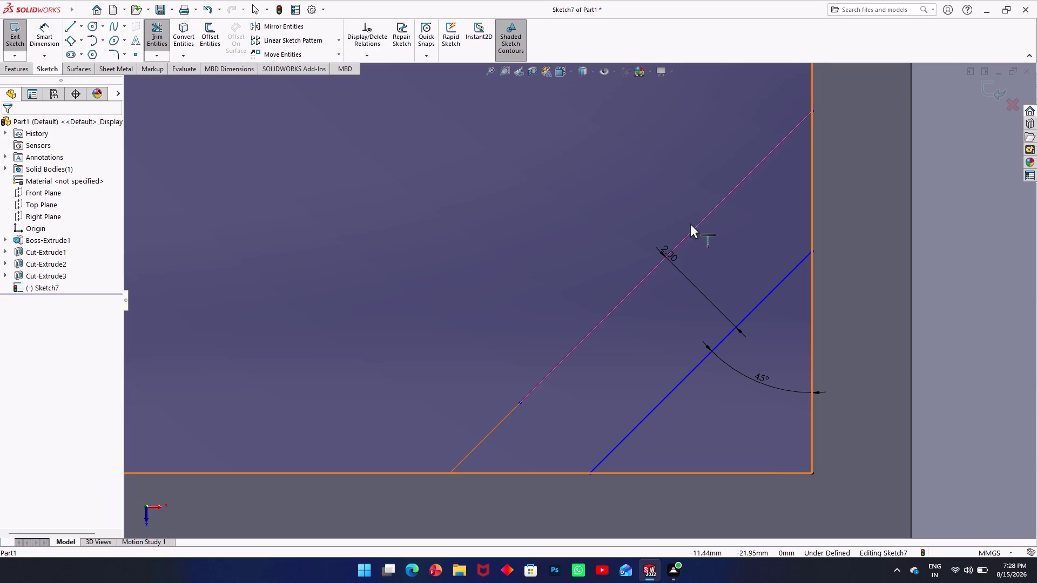
click(762, 304)
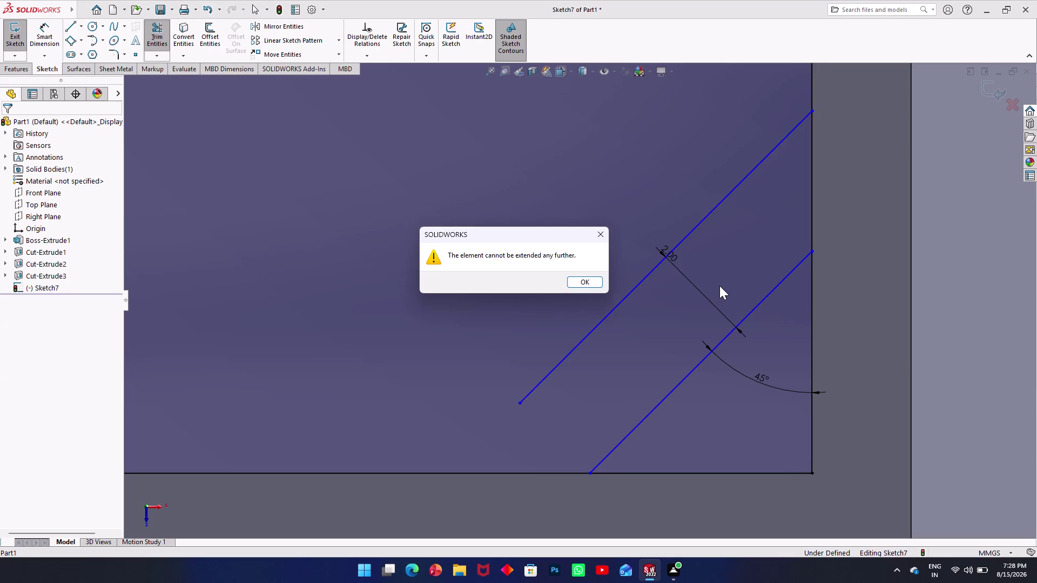
click(573, 283)
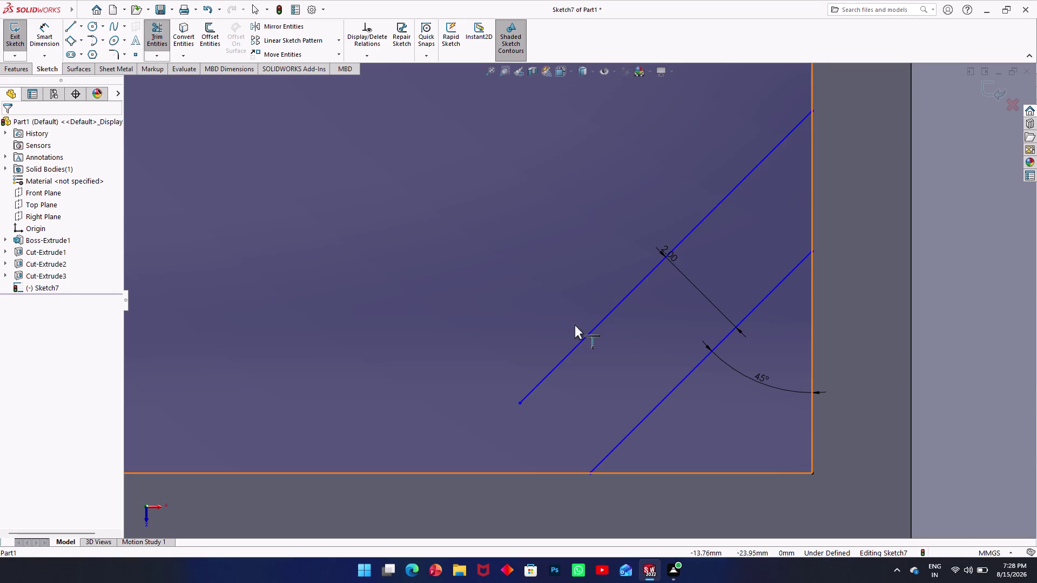
click(573, 350)
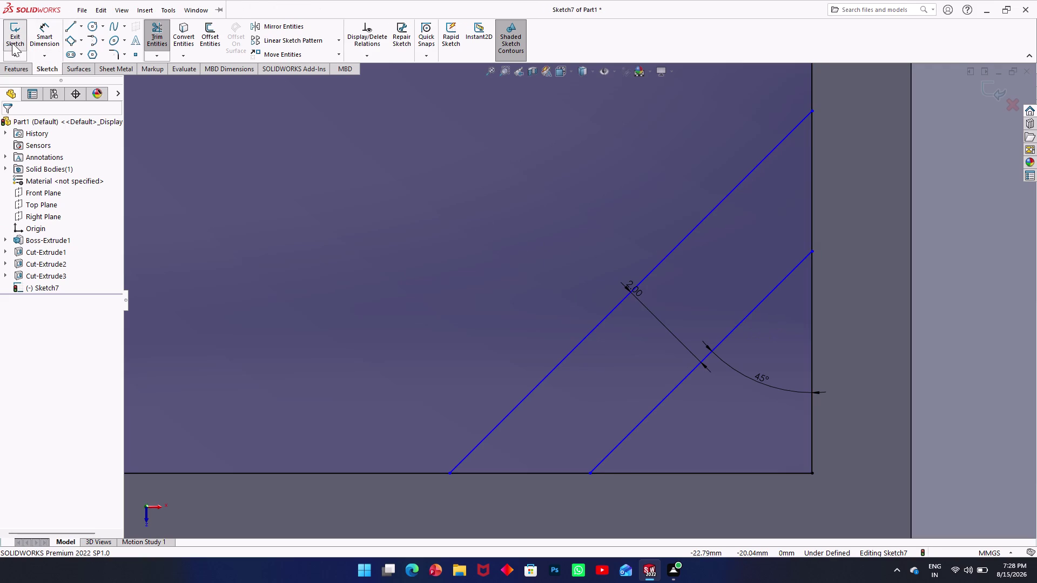
Exit the tool and zoom to check both parallel diagonals.
click(295, 242)
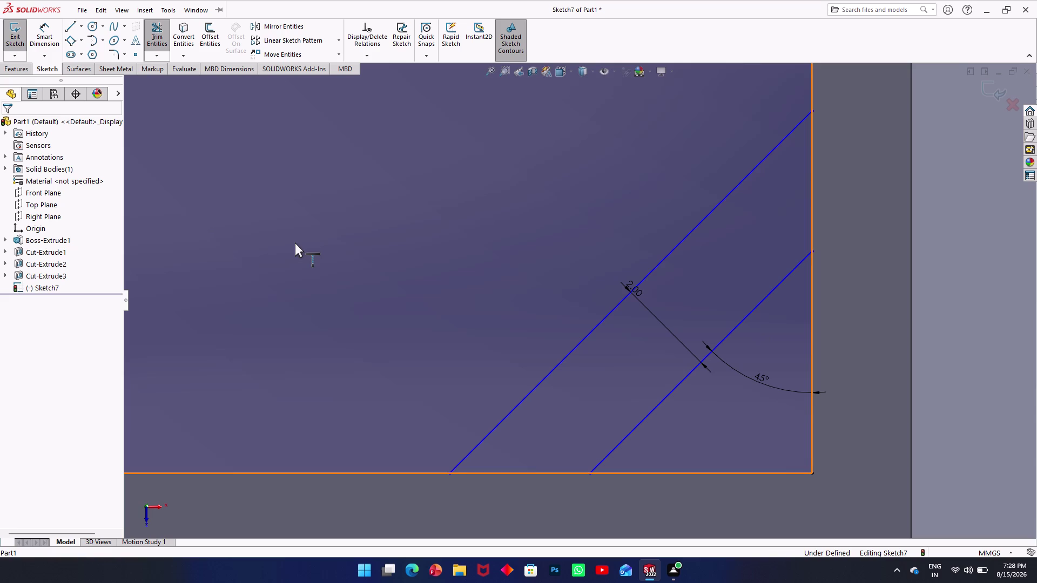
key(Escape)
key(Escape)
scroll(up, 3)
scroll(up, 3)
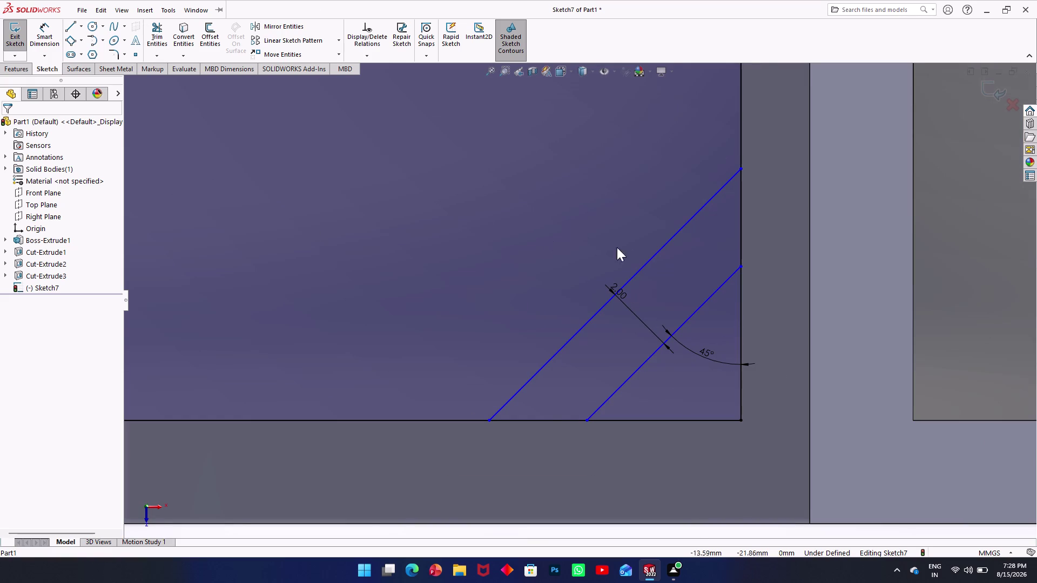
scroll(up, 3)
scroll(down, 3)
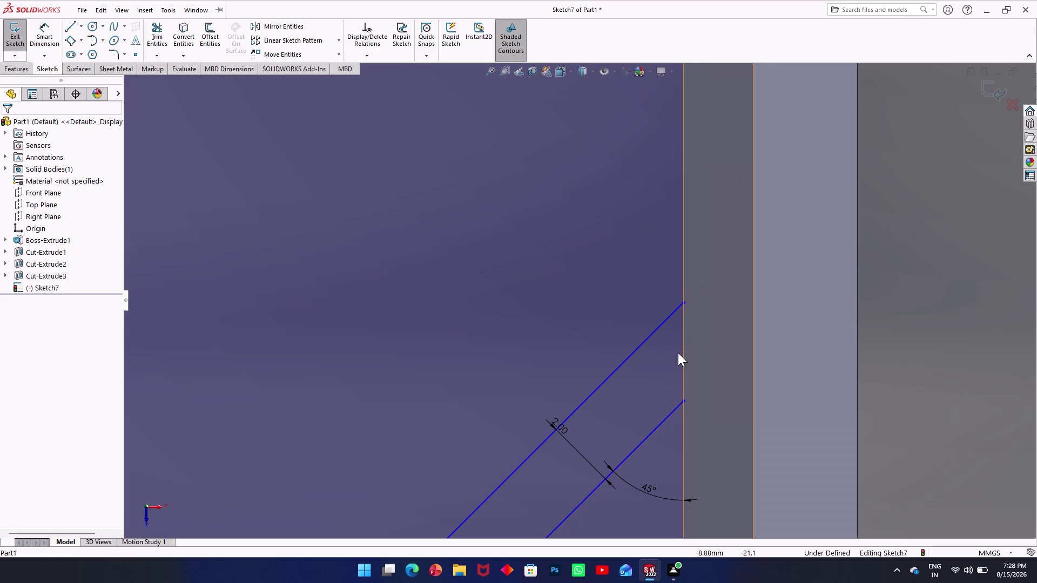
scroll(up, 3)
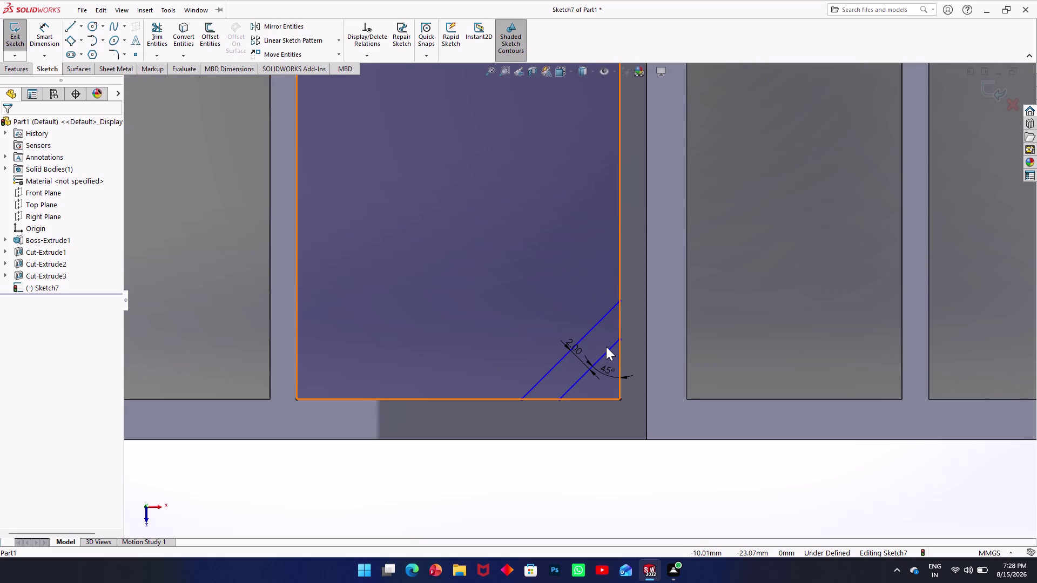
scroll(down, 3)
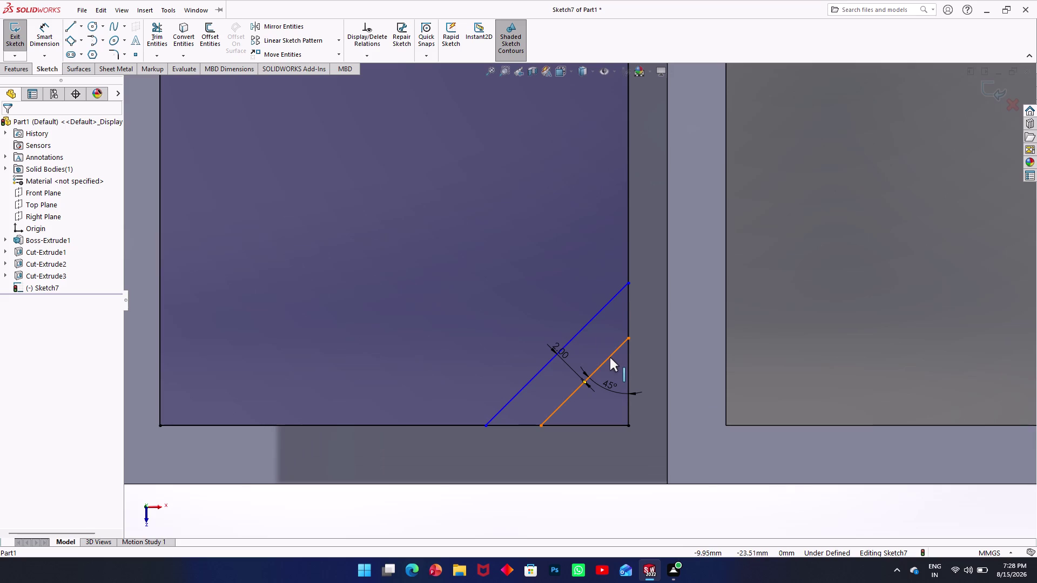
Select both parallel diagonals, Line9 and Line10, and start Copy Entities.
click(610, 358)
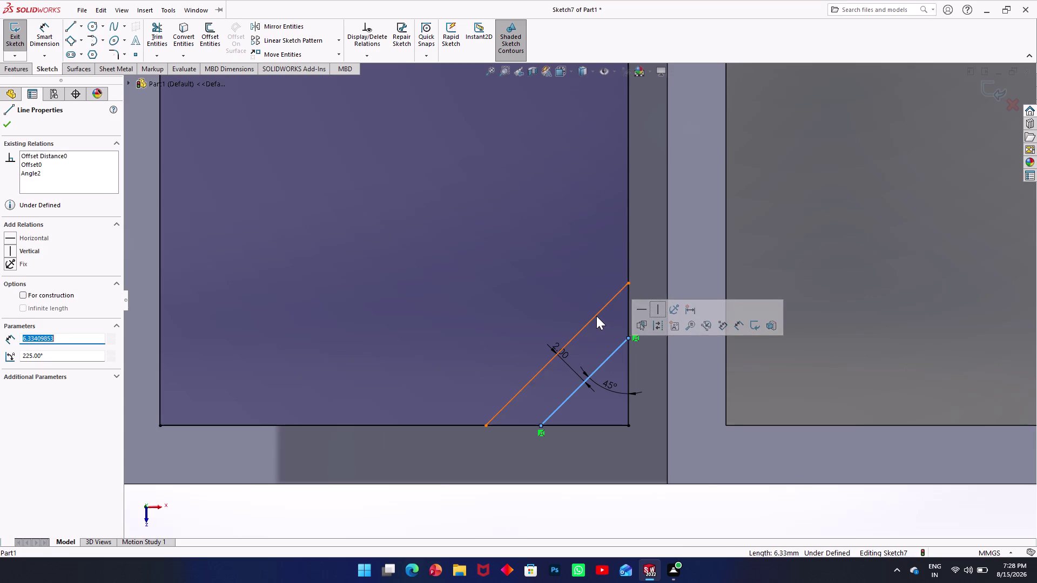
click(596, 315)
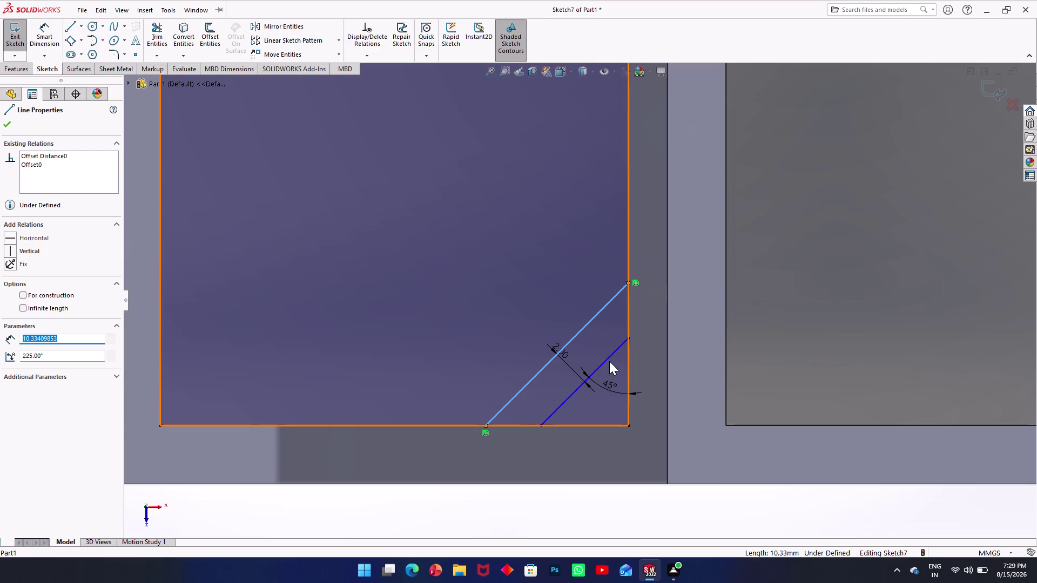
click(609, 357)
click(338, 54)
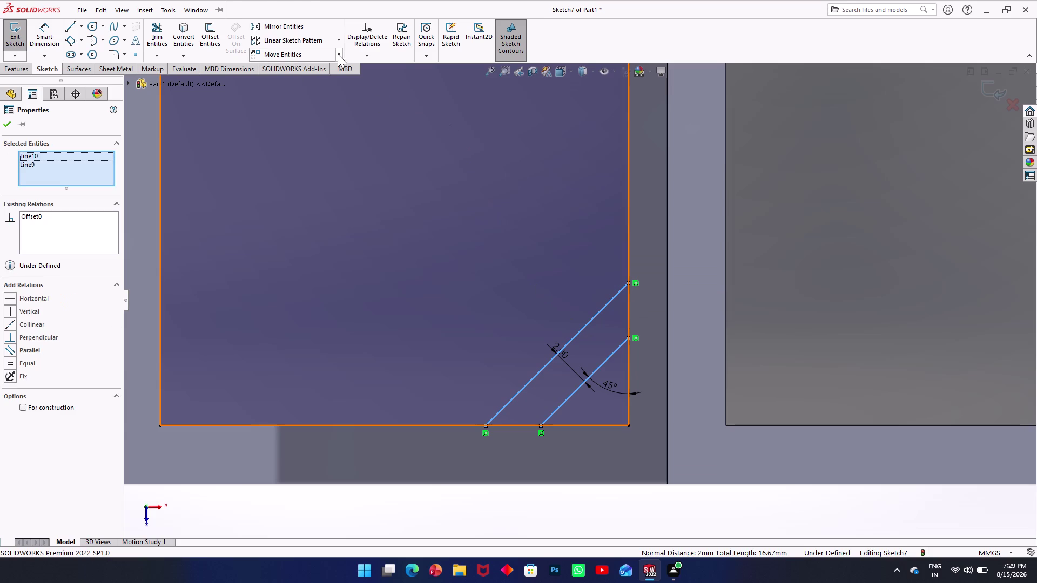
click(311, 82)
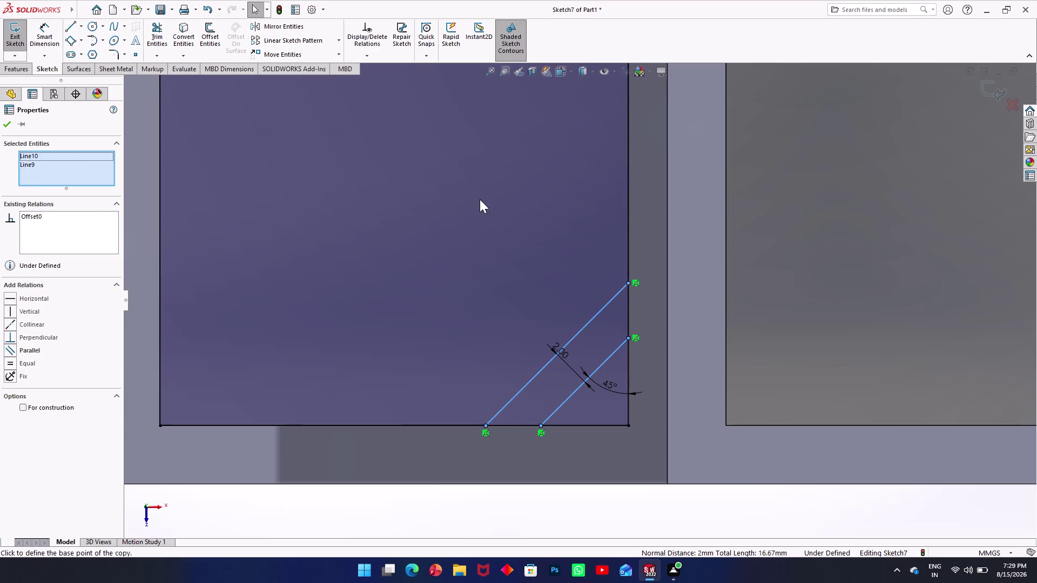
Orbit to look into the pocket and pick the copy's base point.
scroll(up, 3)
scroll(up, 3)
scroll(down, 3)
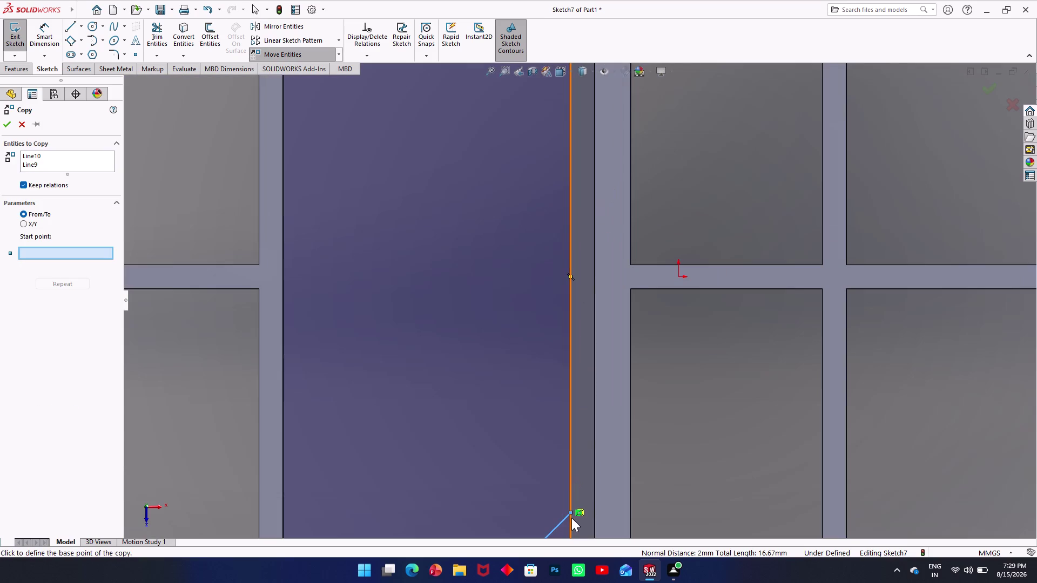
scroll(down, 3)
middle_drag(544, 425, 537, 259)
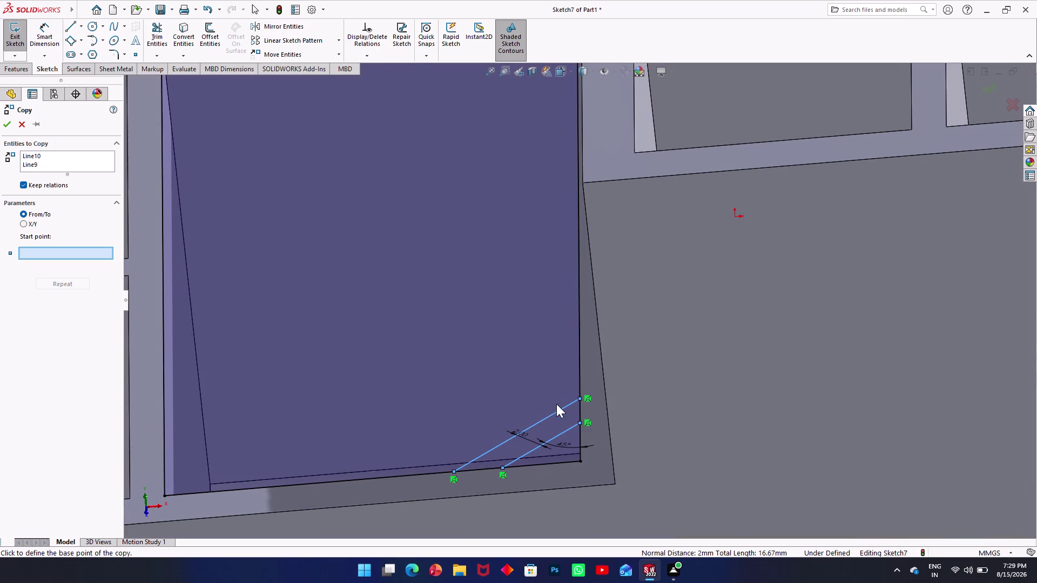
middle_drag(178, 217, 188, 252)
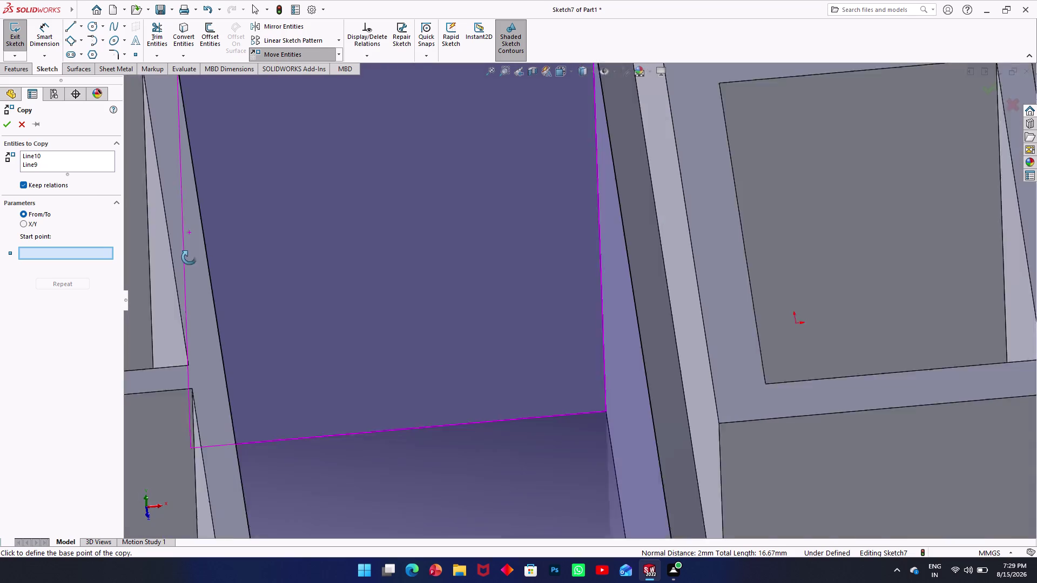
middle_drag(188, 252, 196, 280)
scroll(up, 3)
scroll(up, 3)
scroll(down, 3)
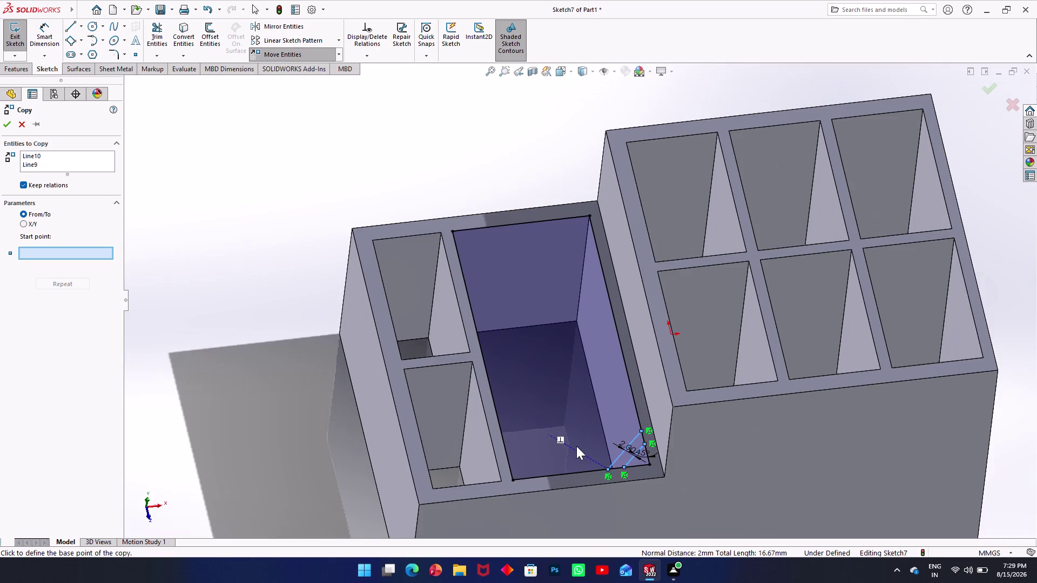
scroll(down, 3)
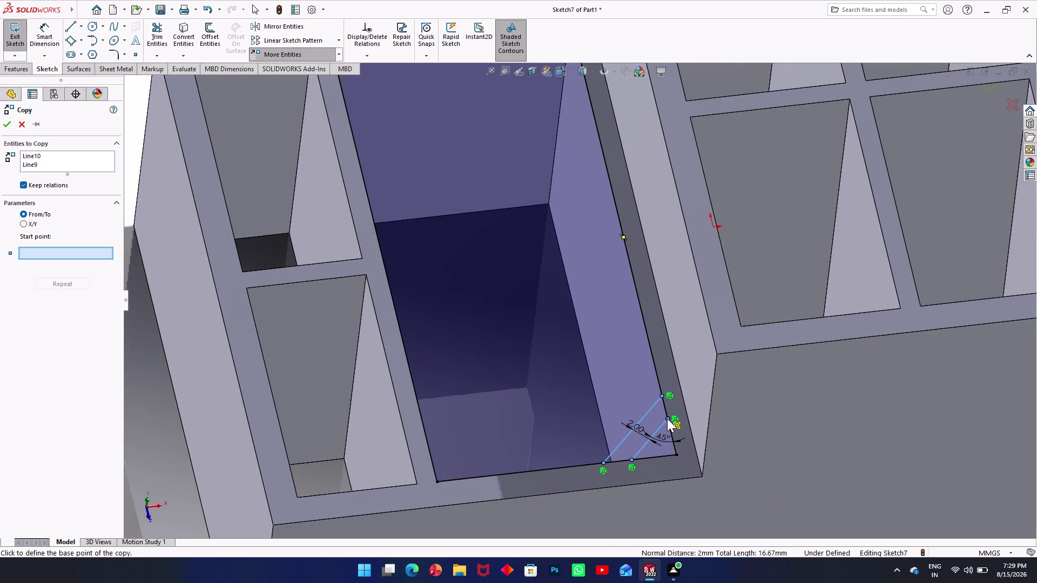
click(668, 419)
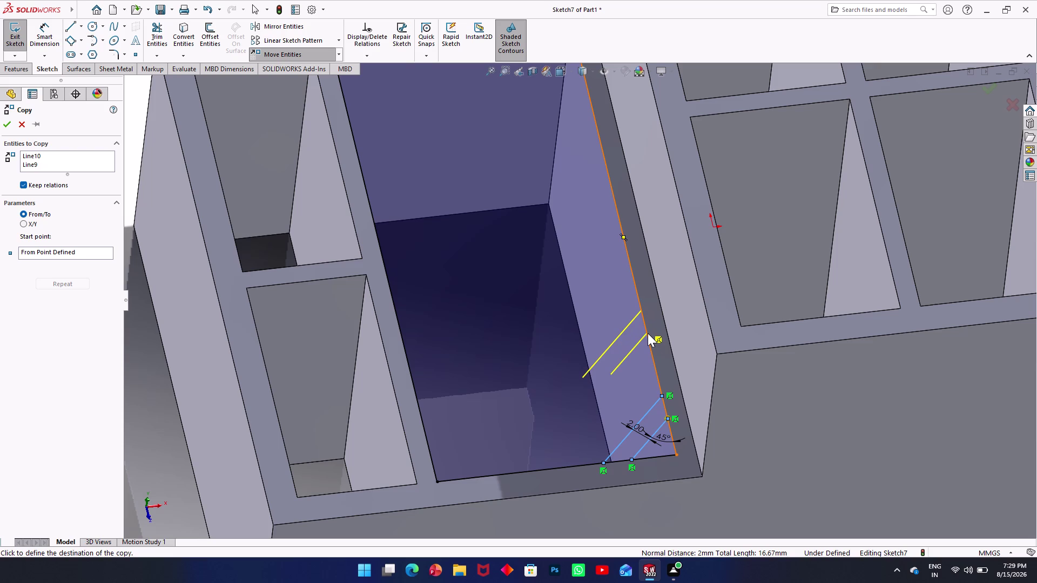
Place the copied diagonal pair higher up the pocket wall and finish the copy.
click(648, 334)
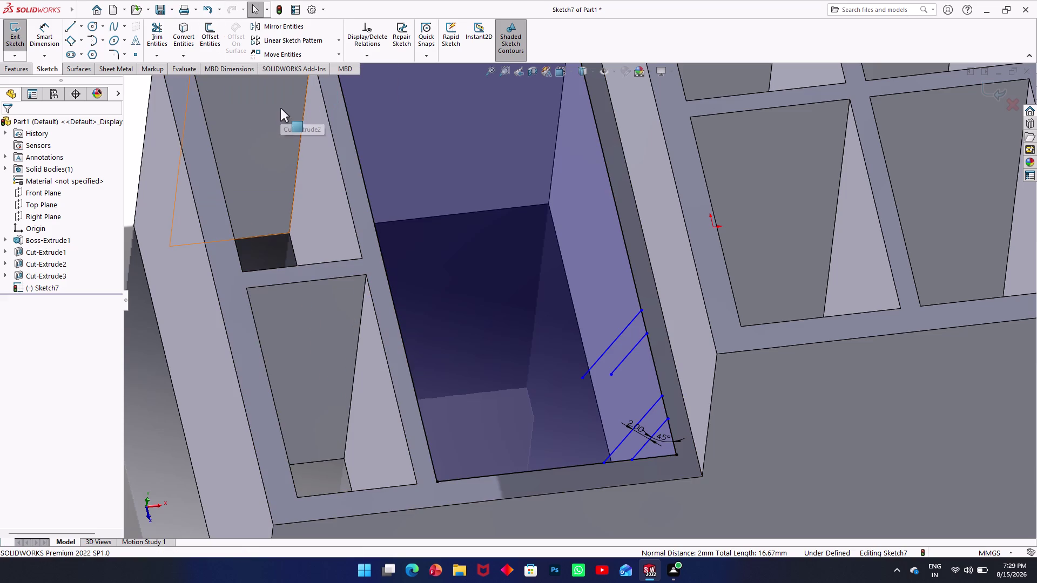
click(159, 59)
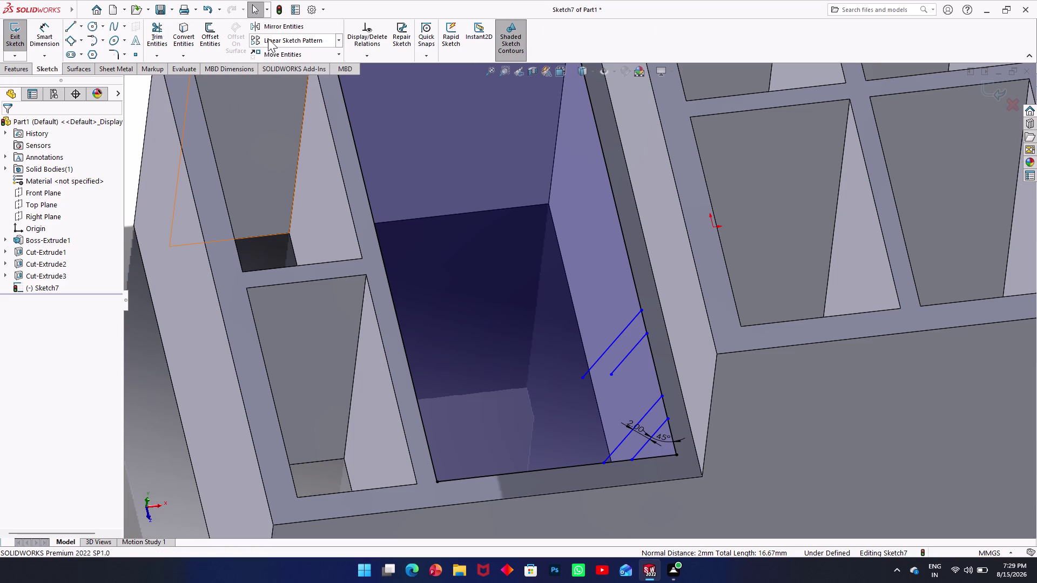
click(335, 42)
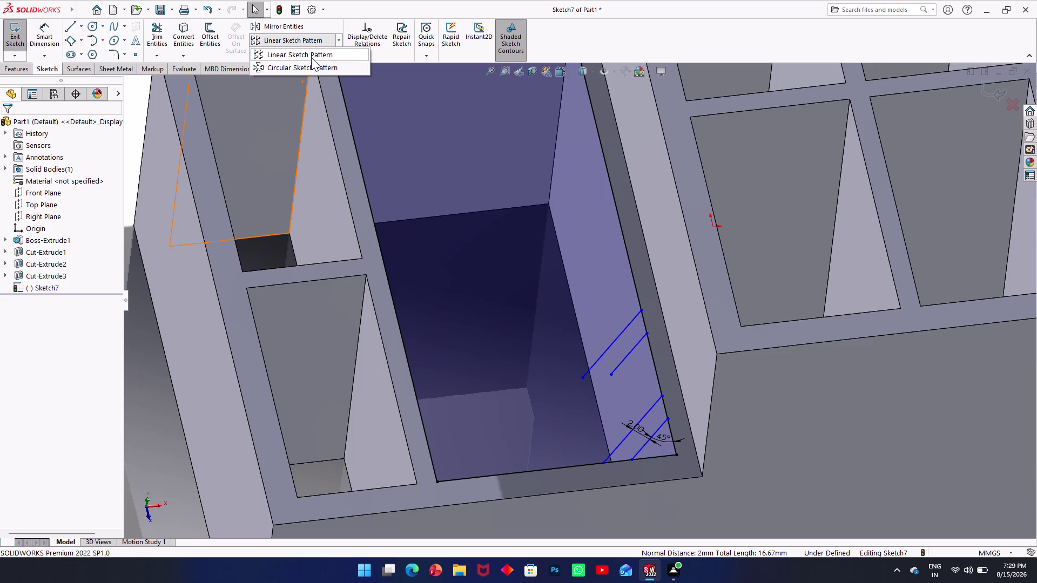
click(317, 60)
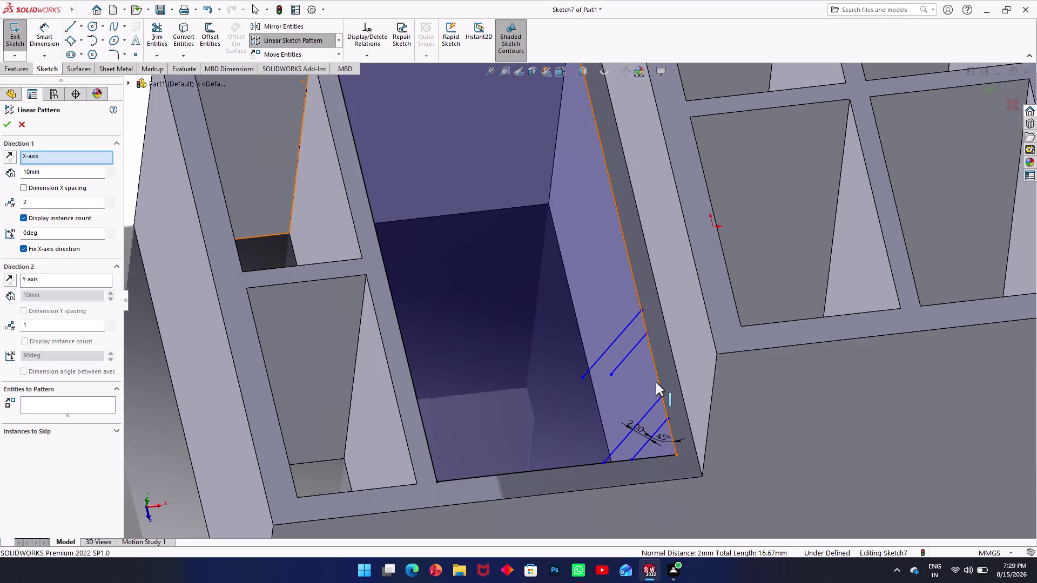
Set the linear sketch pattern's two directions from wall lines, then clear and reselect them.
click(654, 406)
click(664, 425)
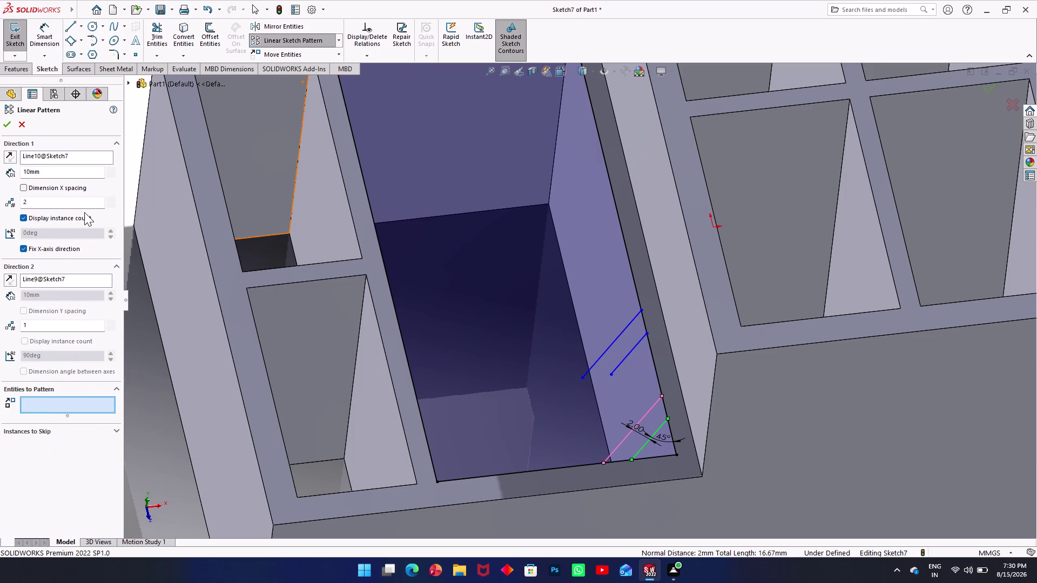
drag(89, 154, 77, 155)
key(BackSpace)
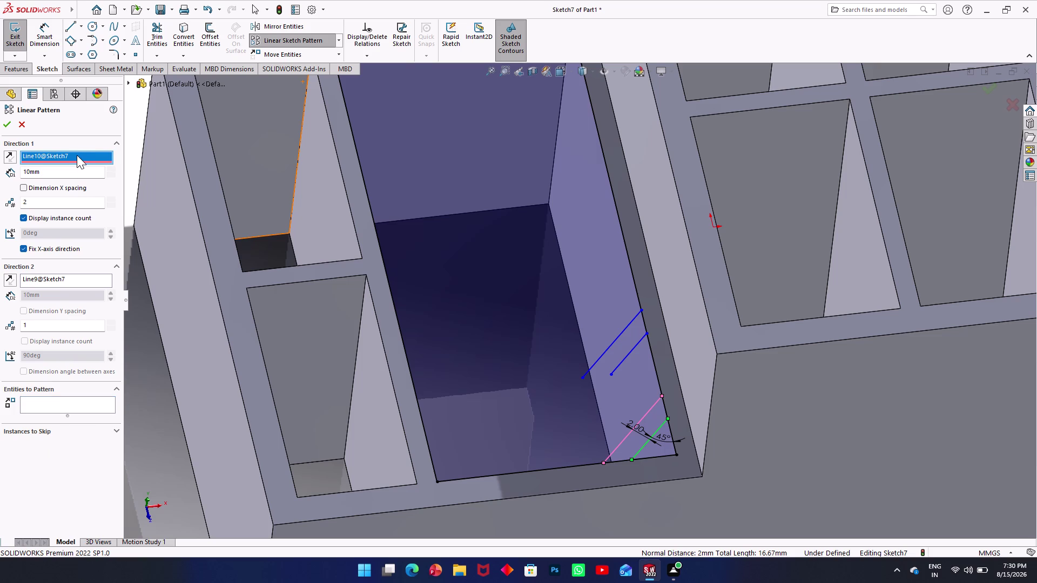
key(BackSpace)
key(BackSpace)
click(22, 123)
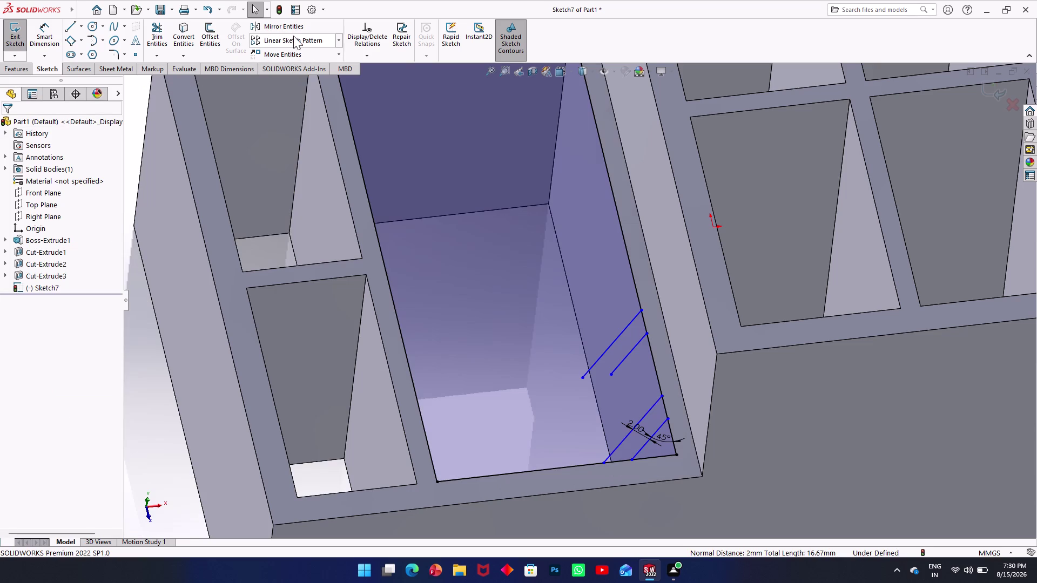
Cancel the linear pattern and undo the copied diagonal pair.
key(ctrl+z)
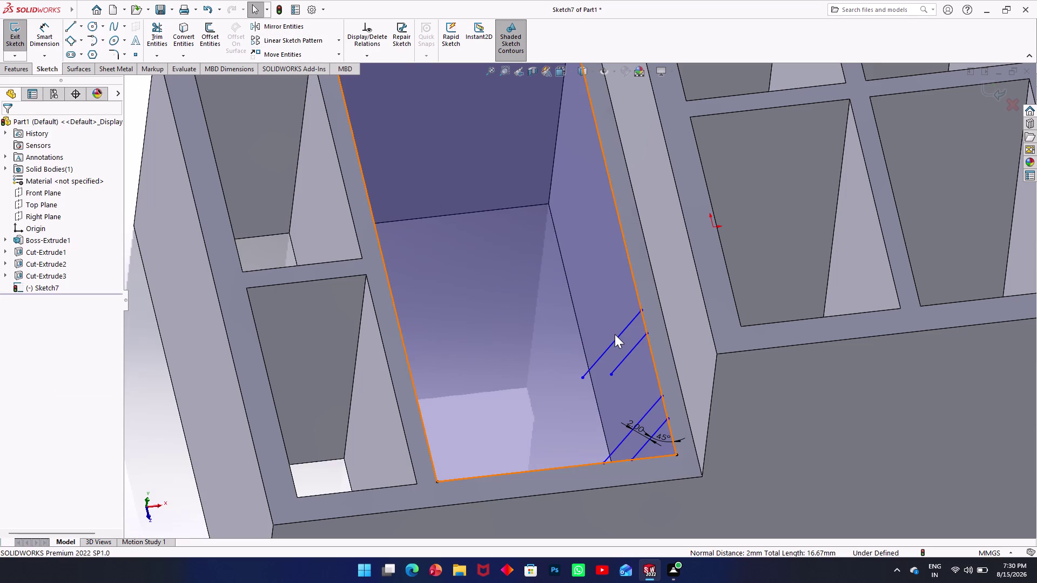
key(ctrl+z)
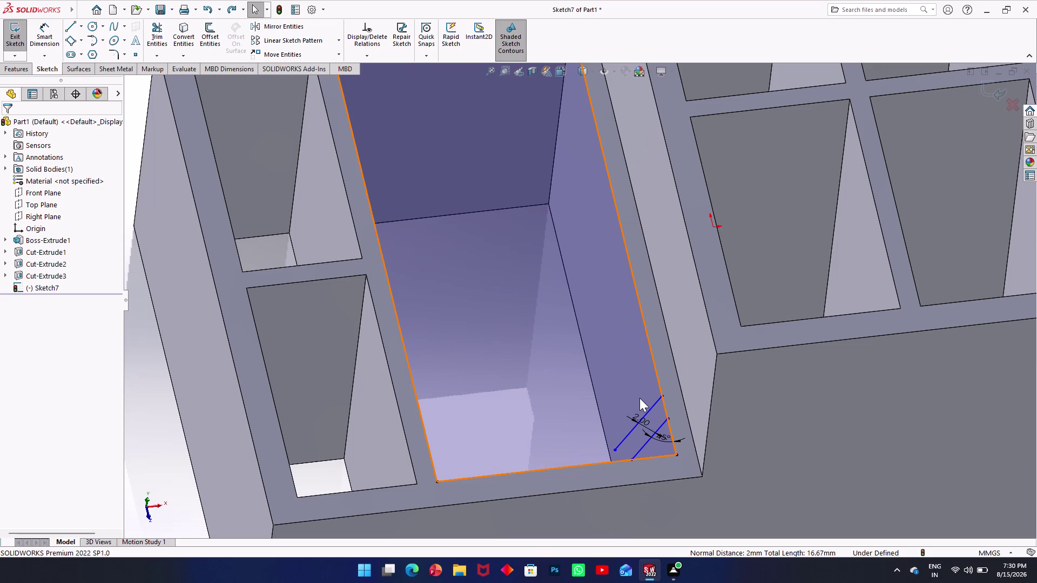
key(ctrl+y)
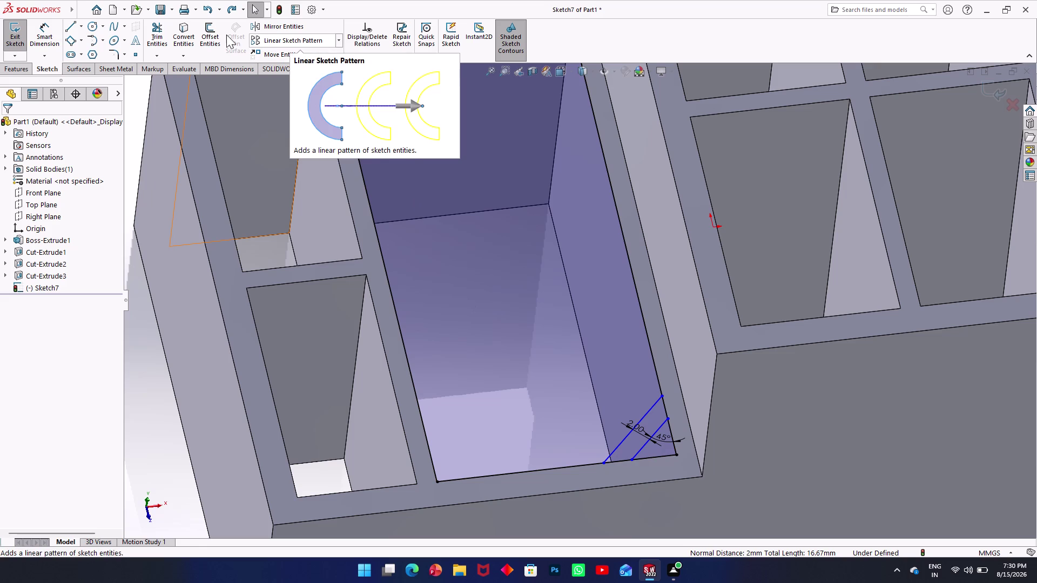
click(335, 41)
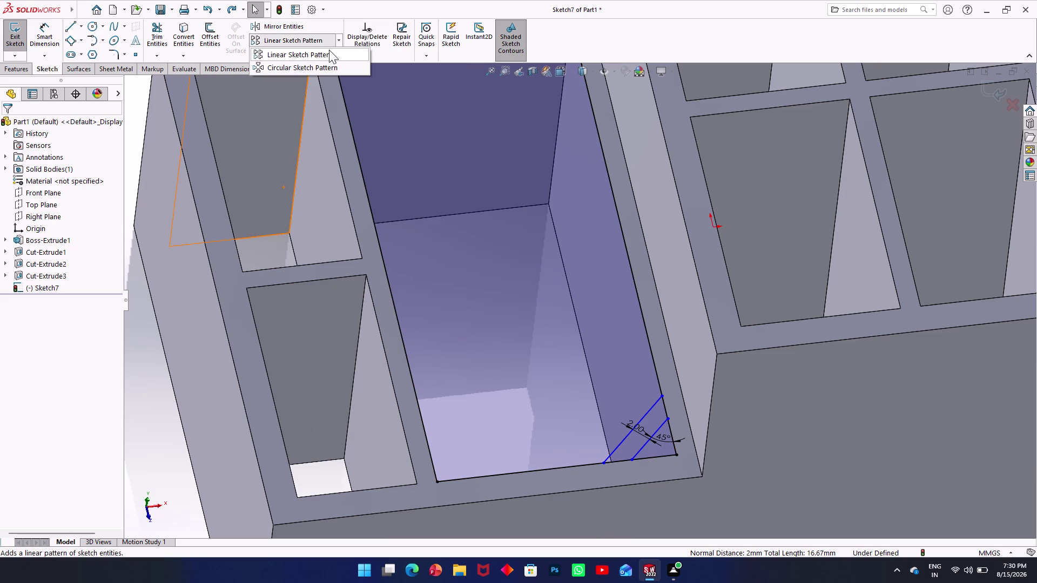
Start a linear sketch pattern along the pocket wall edge, selecting Line10 and Line9.
click(329, 50)
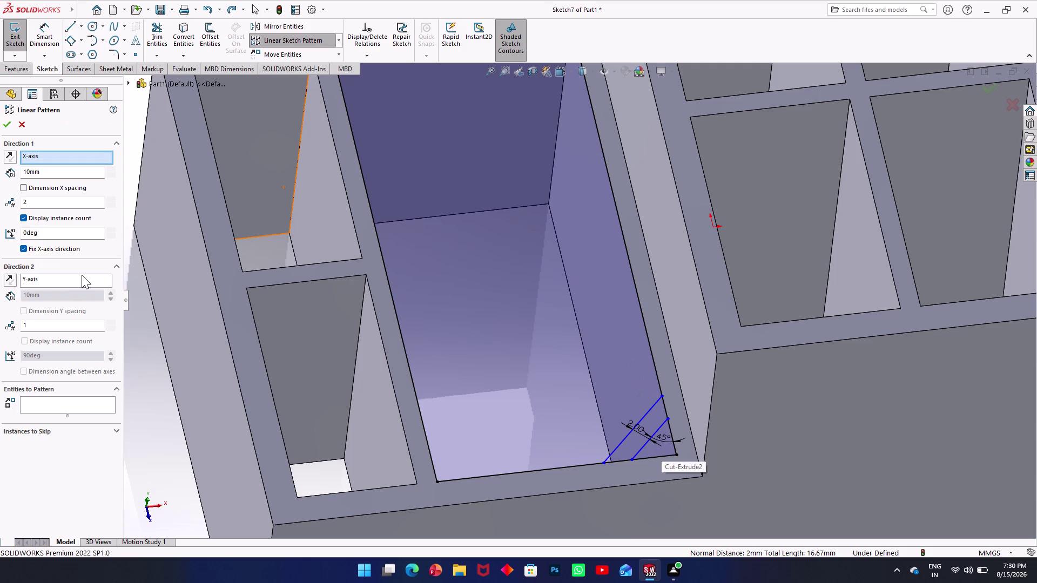
click(644, 314)
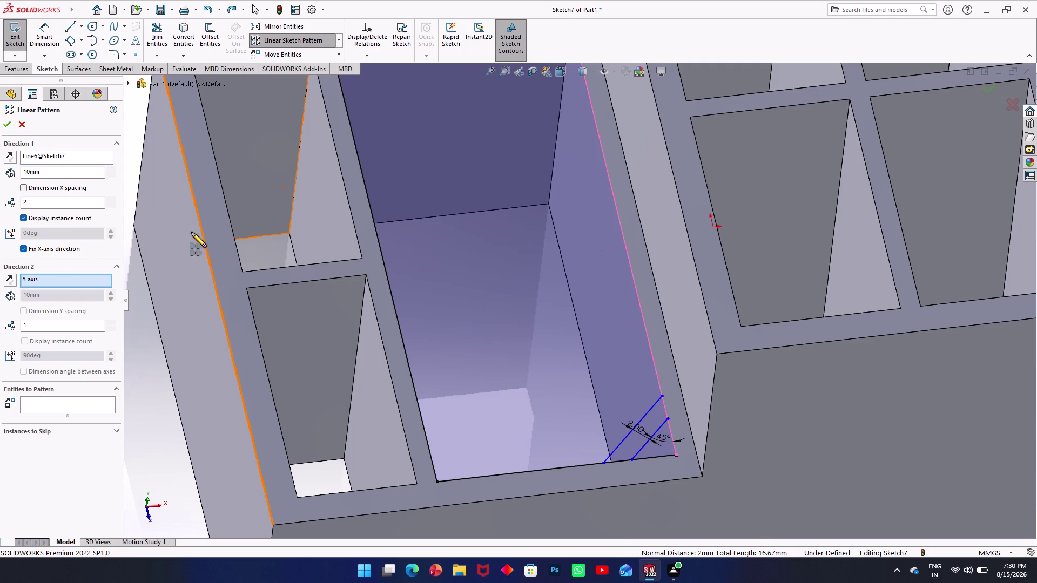
click(67, 397)
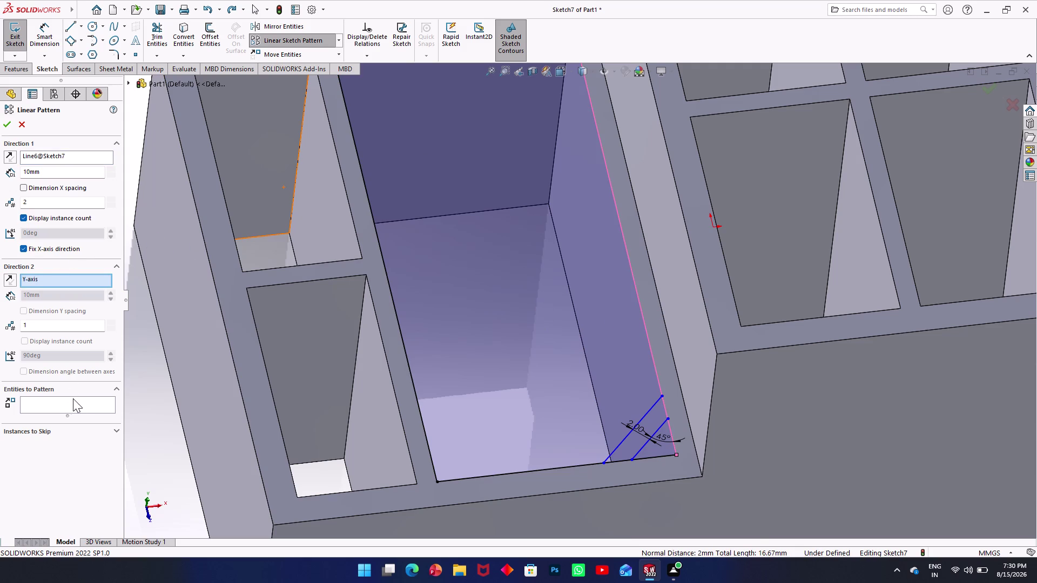
click(70, 409)
click(610, 455)
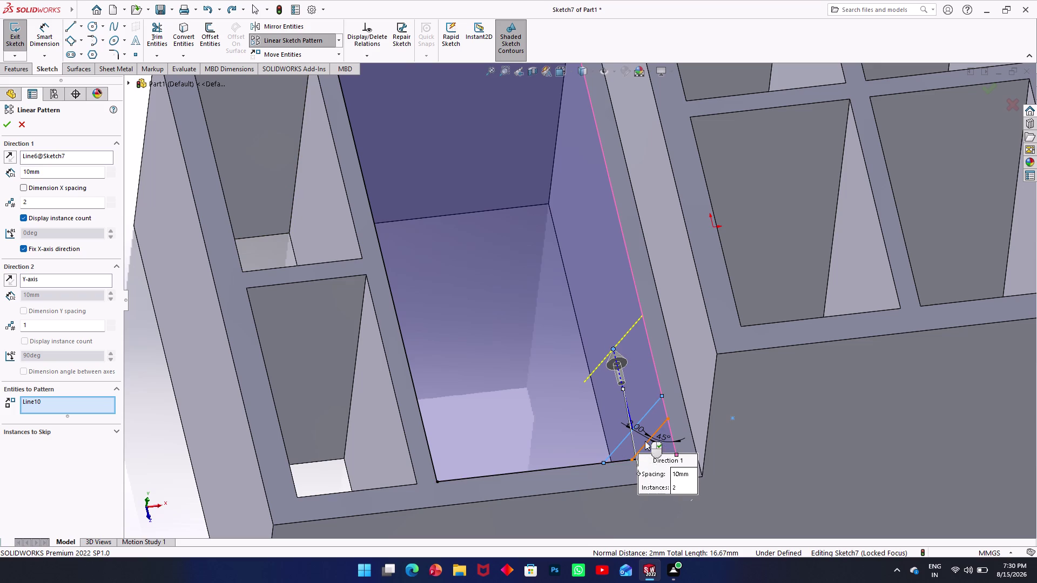
click(645, 444)
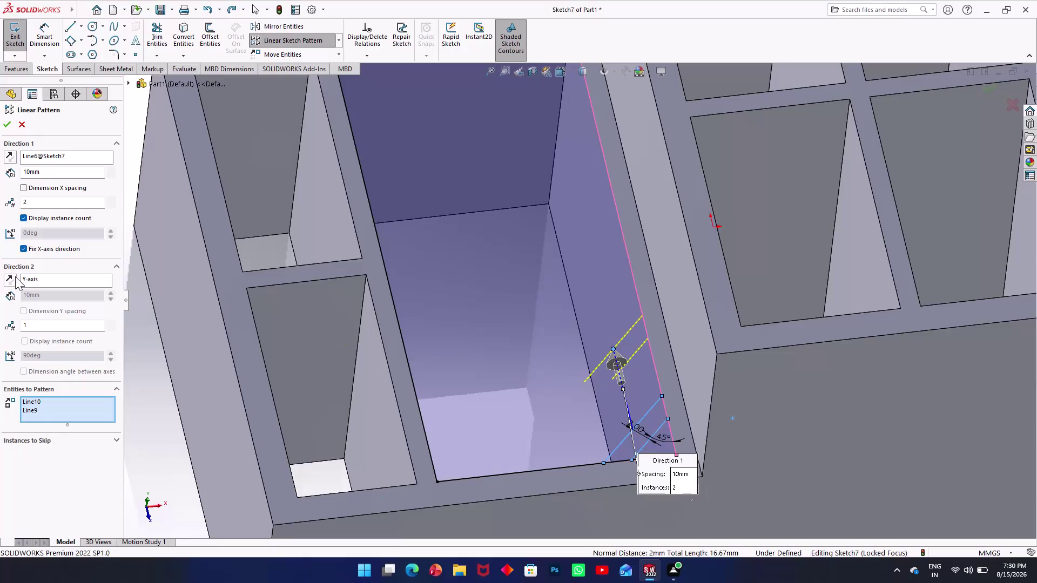
Set the pattern to seven instances at 10 mm spacing and accept it.
drag(39, 203, 7, 202)
drag(8, 202, 4, 203)
key(7)
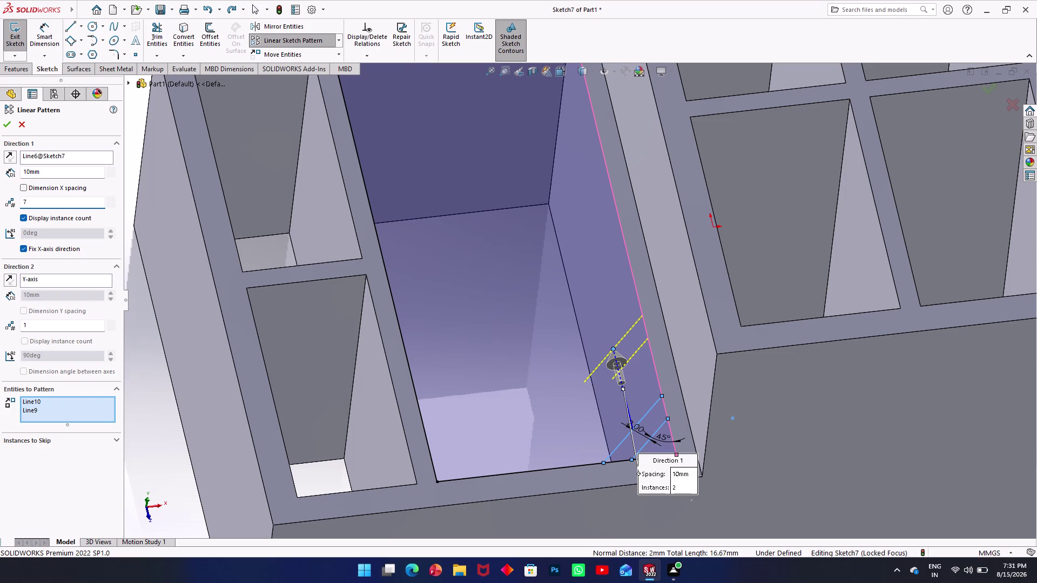
click(246, 185)
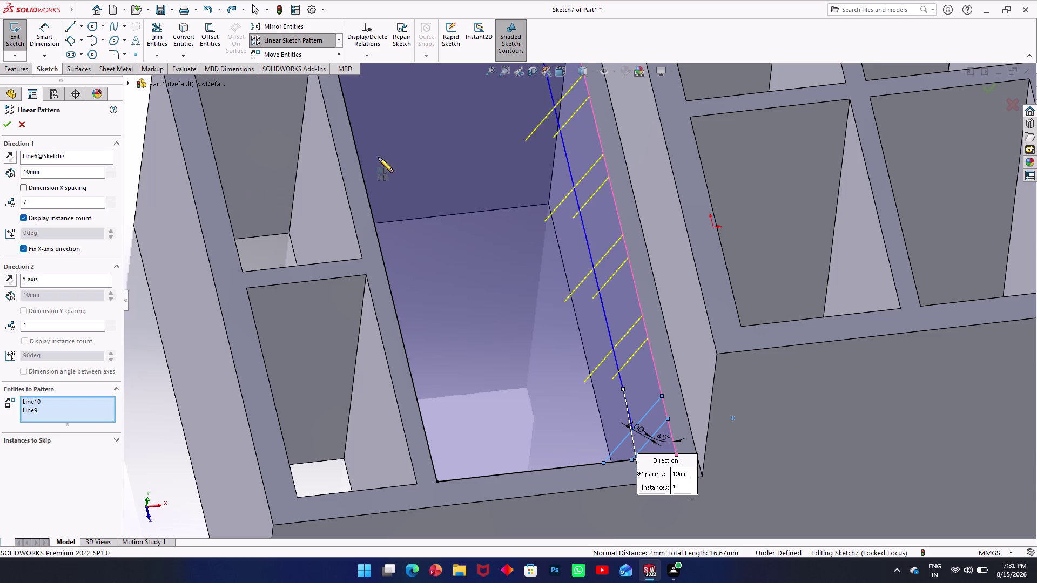
scroll(up, 3)
scroll(down, 3)
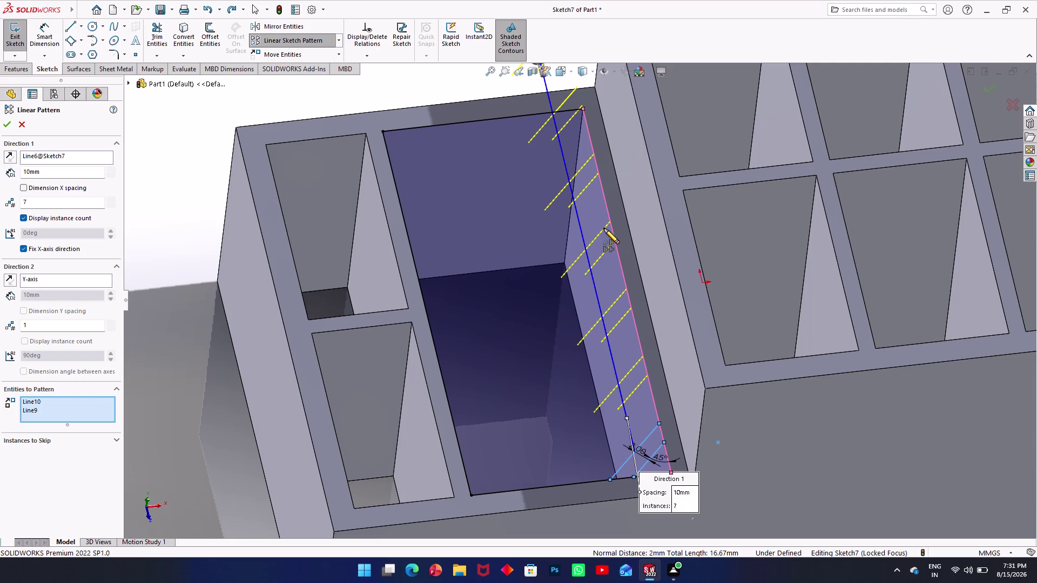
click(4, 126)
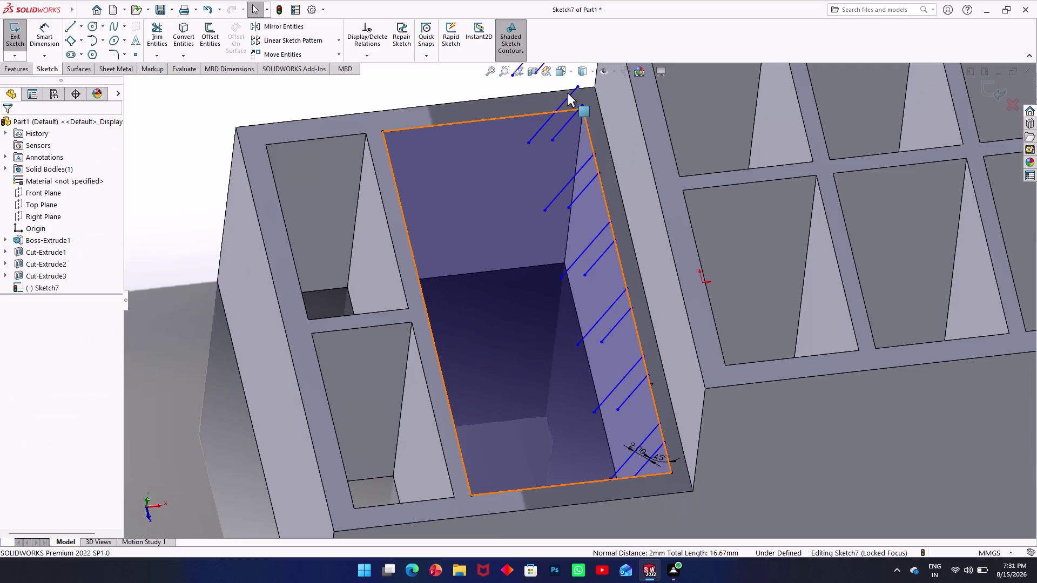
Orbit and zoom around the tray to inspect the repeated line pairs on the pocket wall.
scroll(up, 3)
scroll(down, 3)
middle_drag(536, 202, 589, 242)
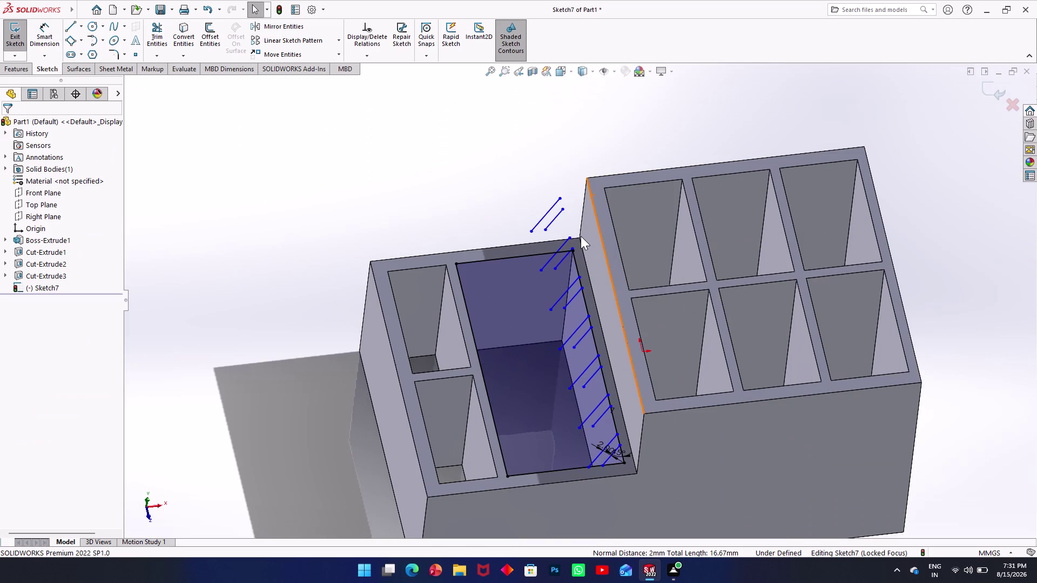
middle_drag(589, 242, 568, 243)
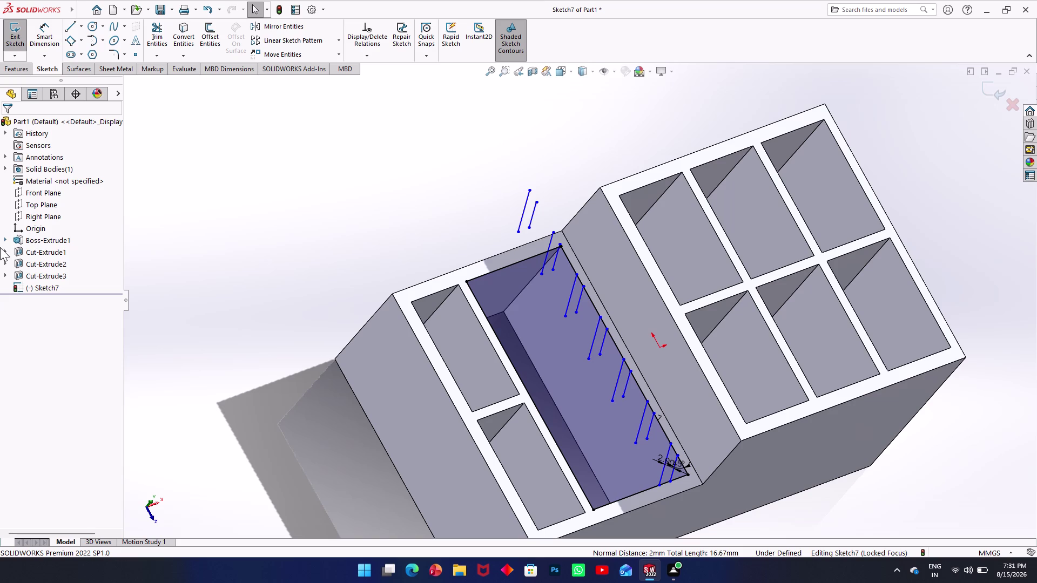
scroll(up, 3)
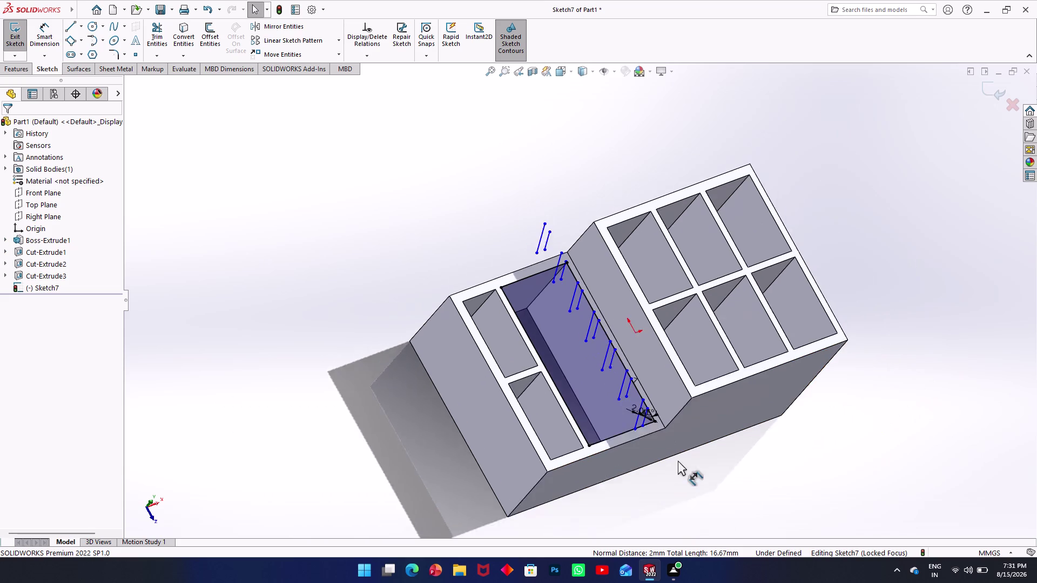
scroll(down, 3)
scroll(down, 3)
scroll(down, 3)
scroll(down, 3)
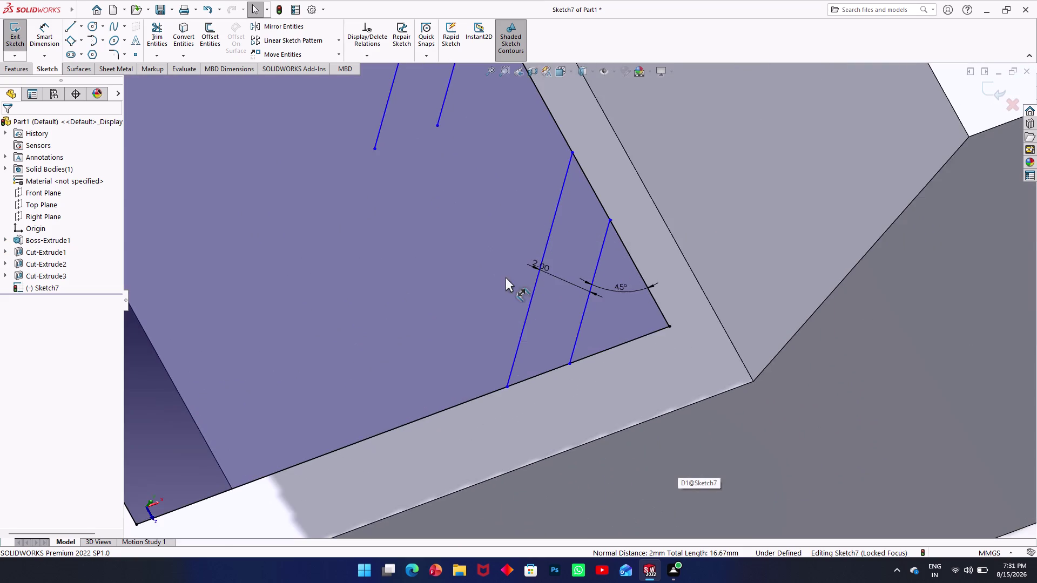
scroll(down, 3)
scroll(down, 3)
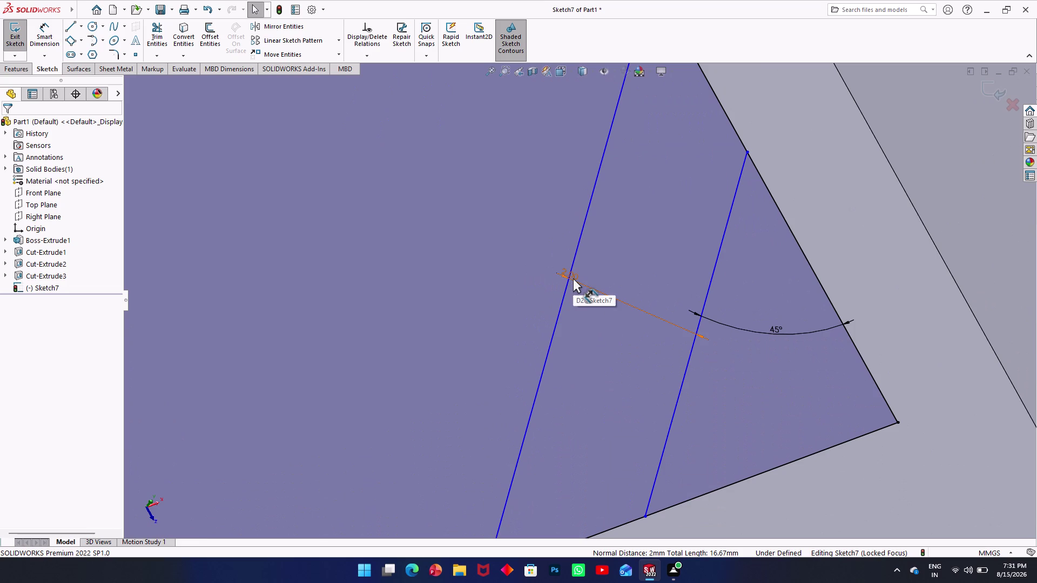
scroll(up, 3)
scroll(up, 3)
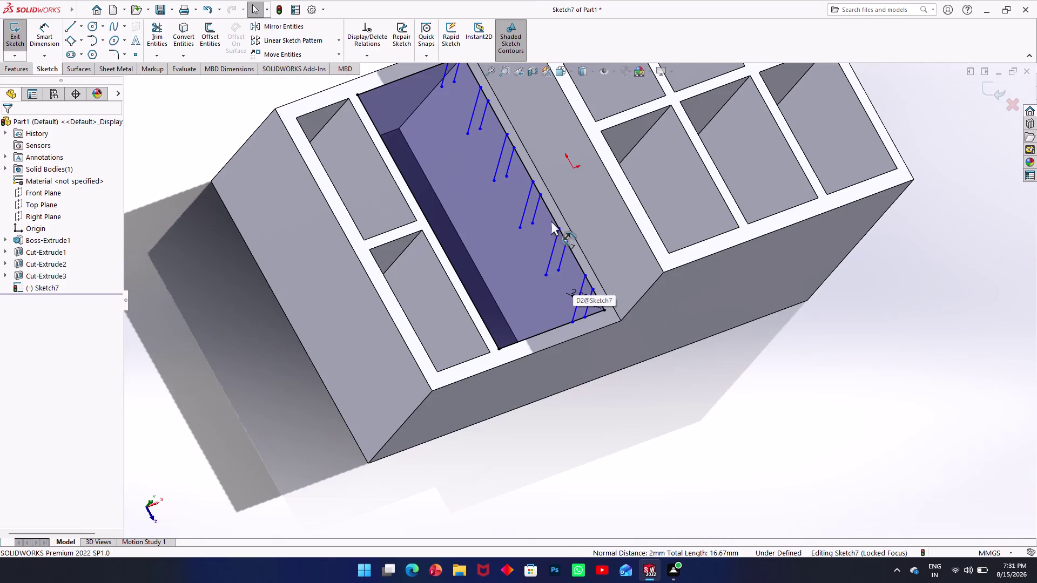
Undo the linear sketch pattern, leaving only the original 45° line pair.
key(ctrl+z)
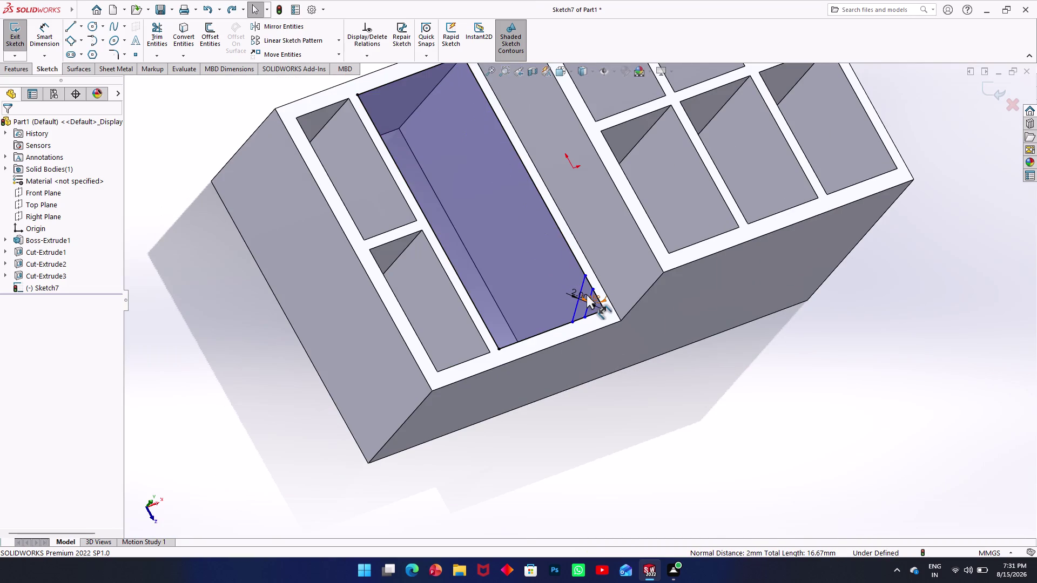
scroll(up, 3)
scroll(down, 3)
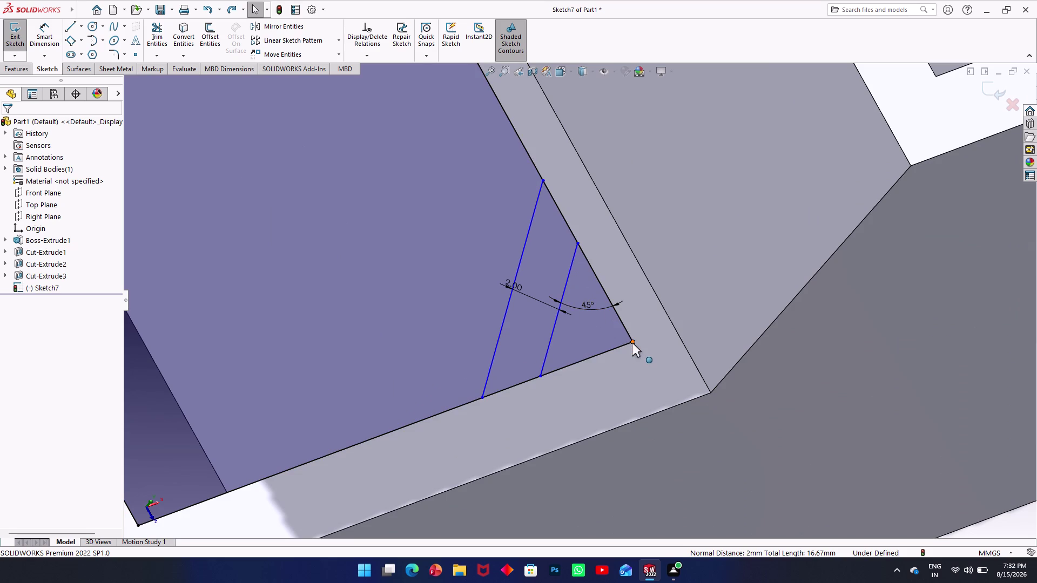
click(41, 43)
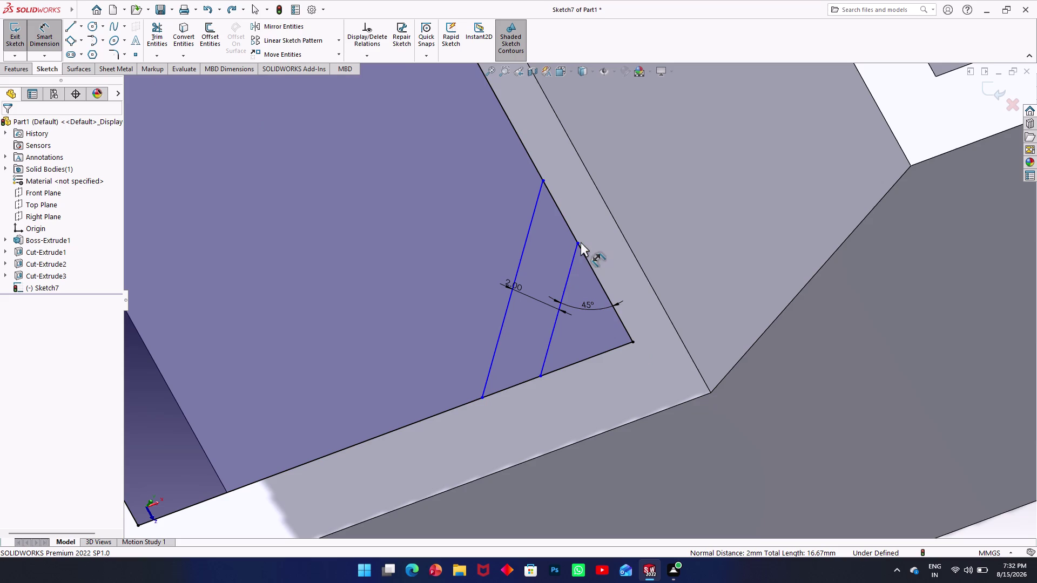
Dimension the second slanted line 2 mm from the pocket corner, fully defining Sketch7.
click(577, 244)
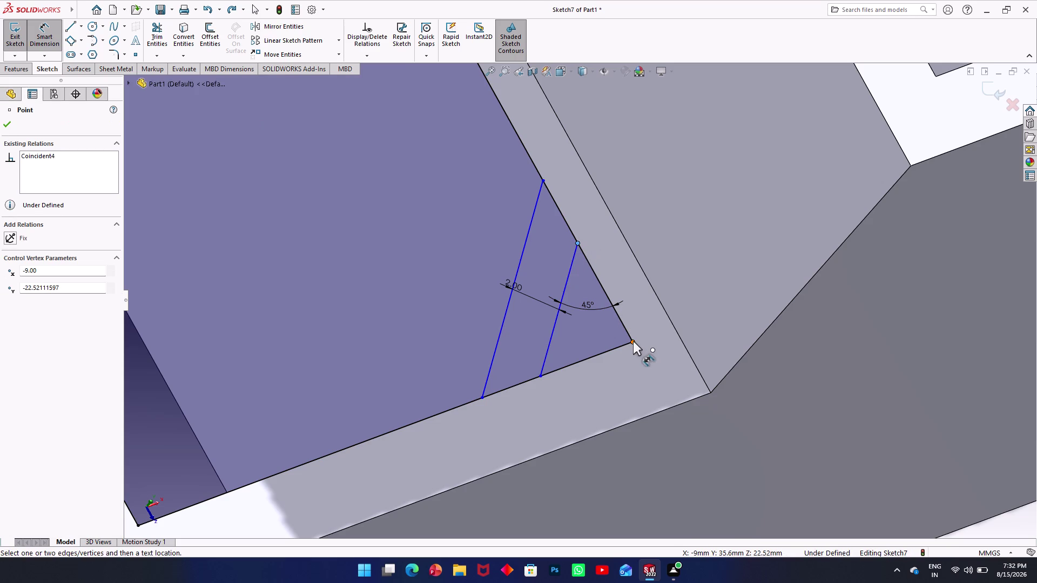
click(634, 342)
click(638, 290)
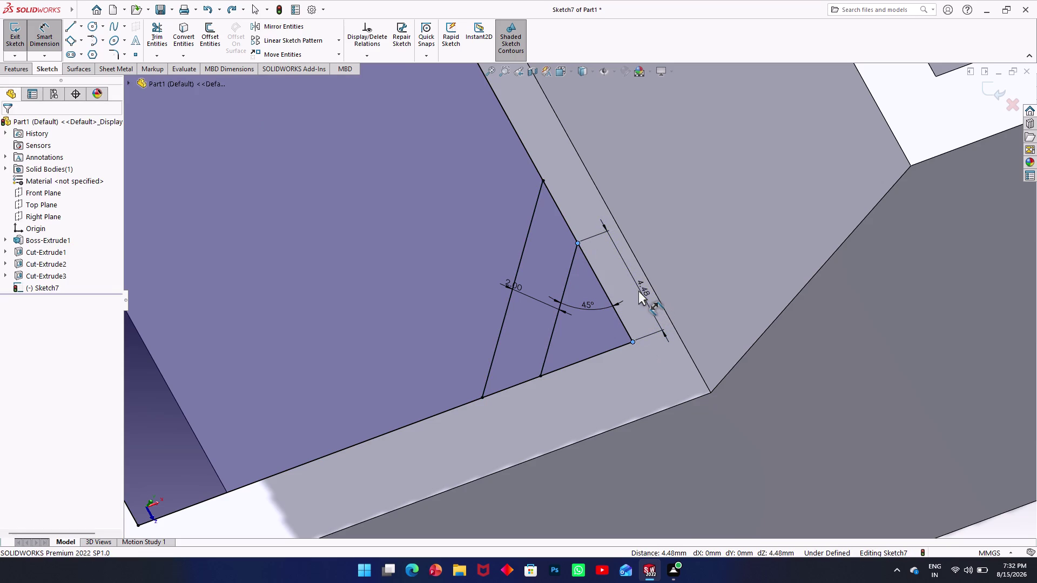
key(2)
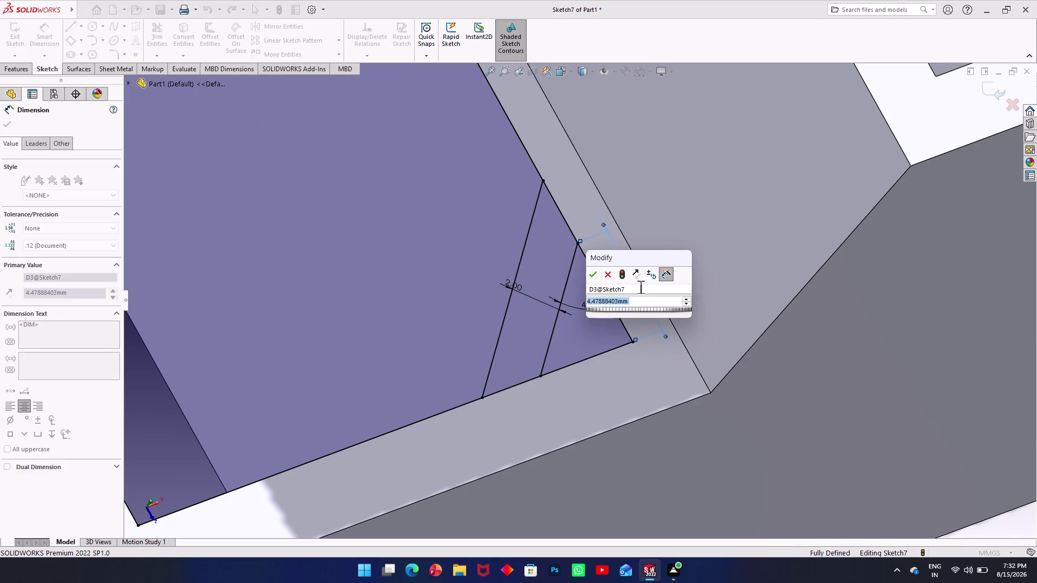
key(Return)
key(period)
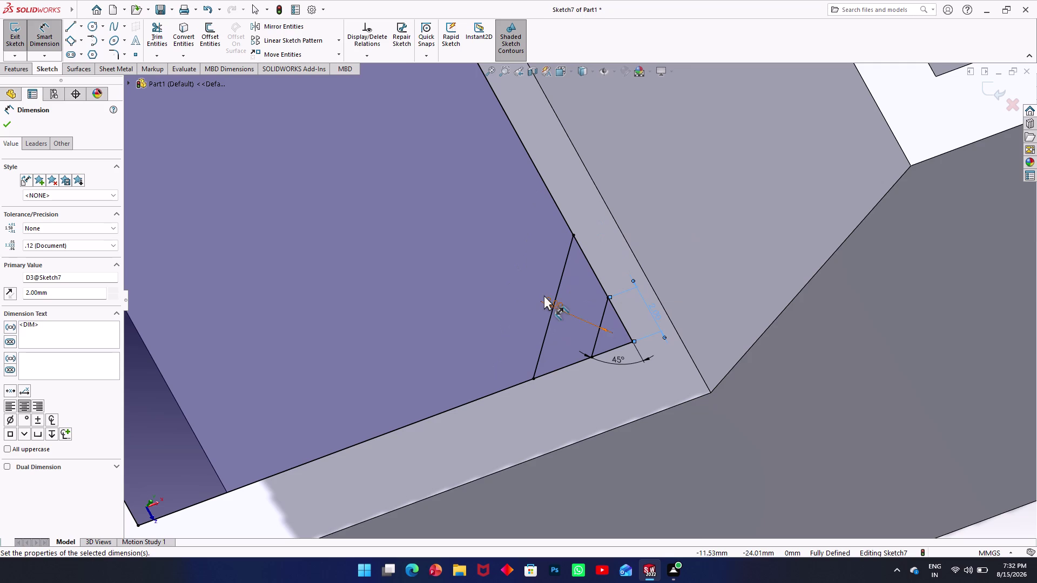
scroll(up, 3)
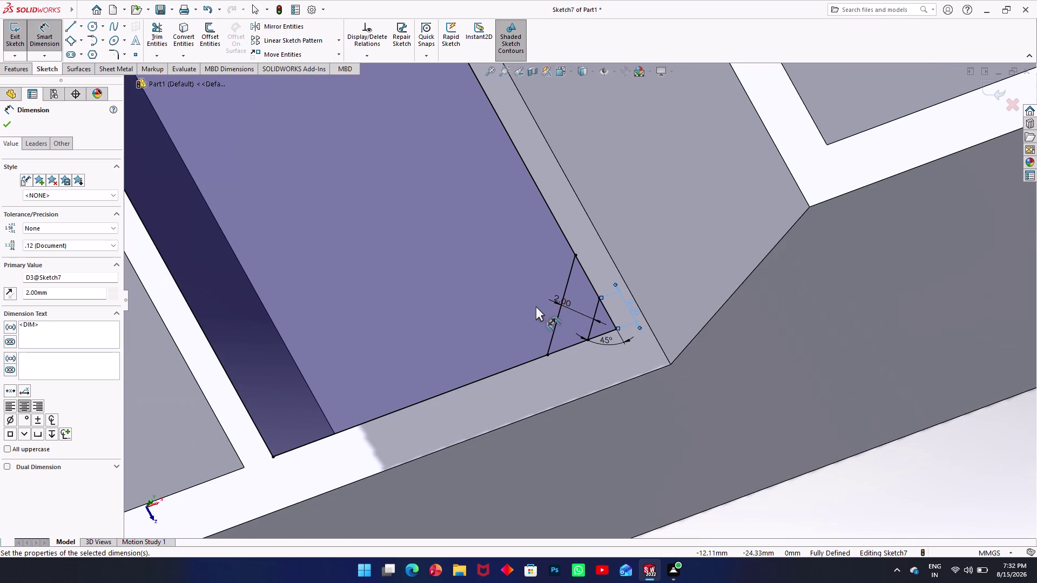
key(Escape)
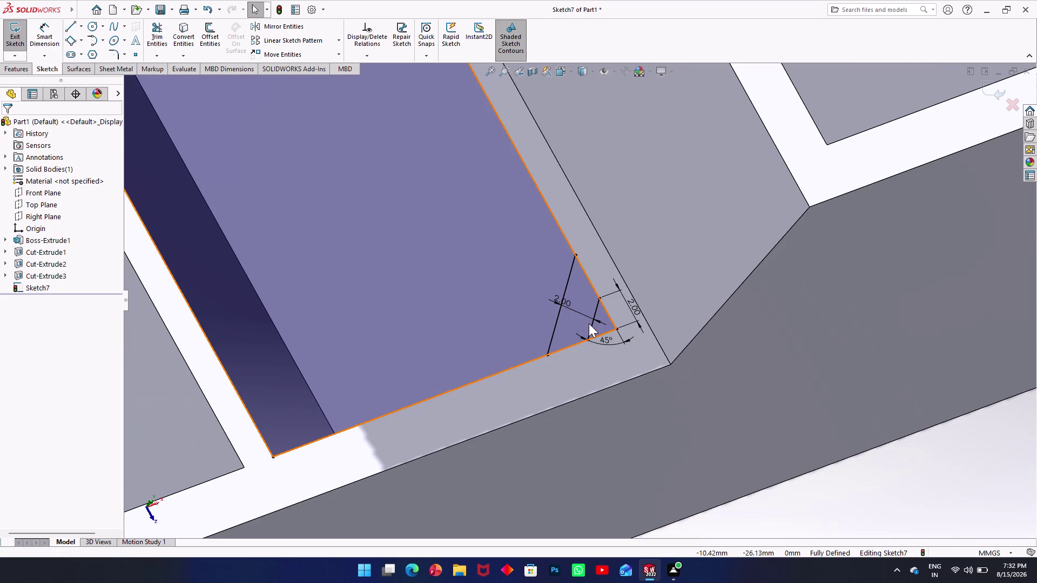
click(590, 325)
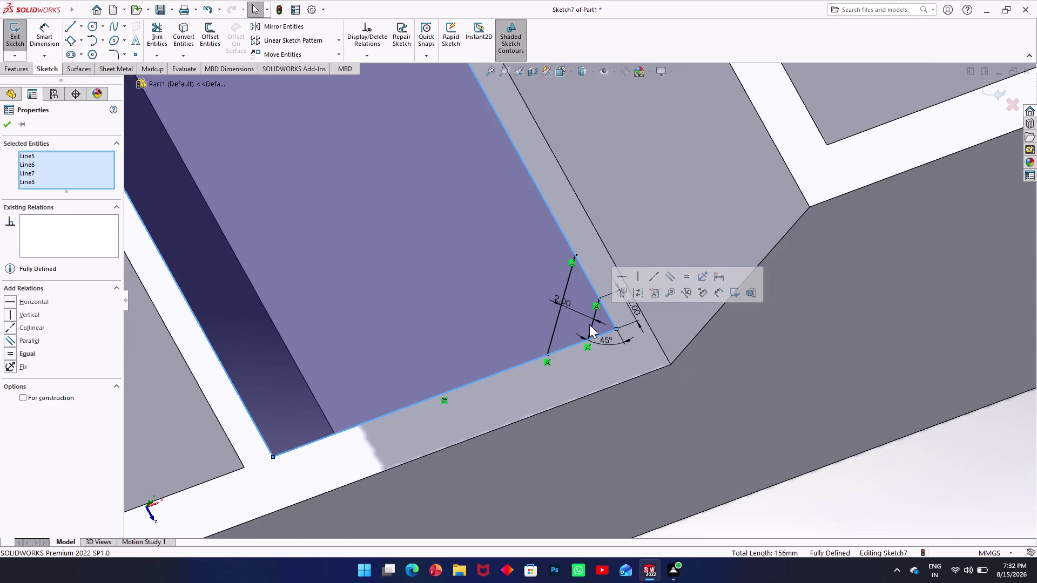
key(Escape)
key(Escape)
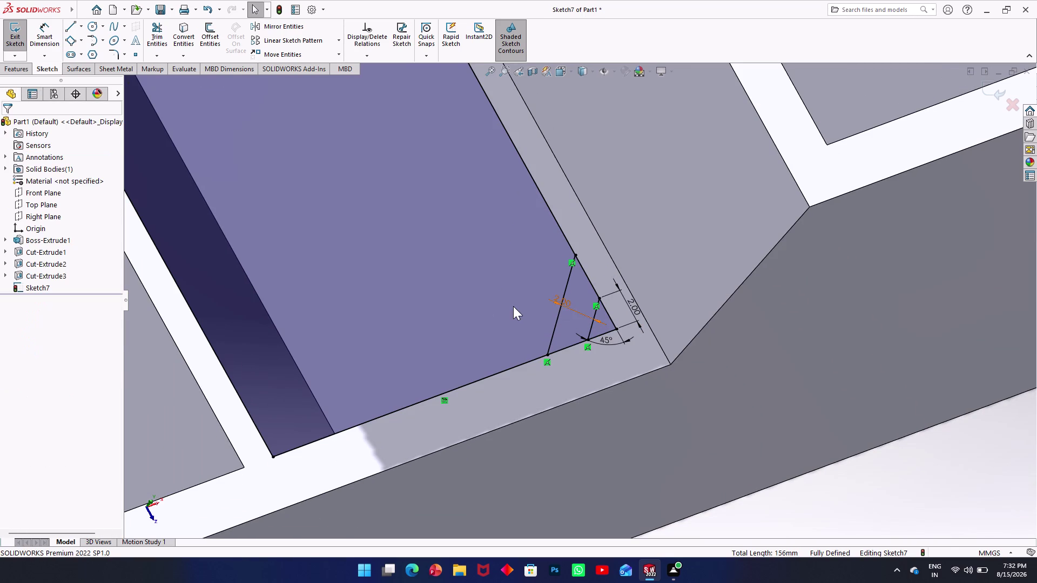
click(318, 45)
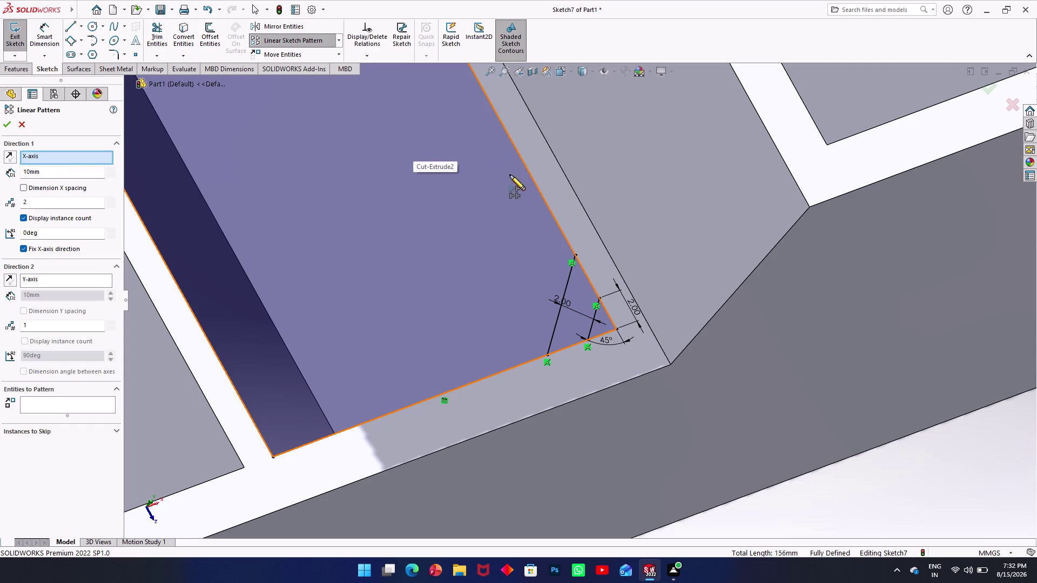
Pattern the two slanted lines along the pocket's sloped edge with 7 instances.
click(541, 197)
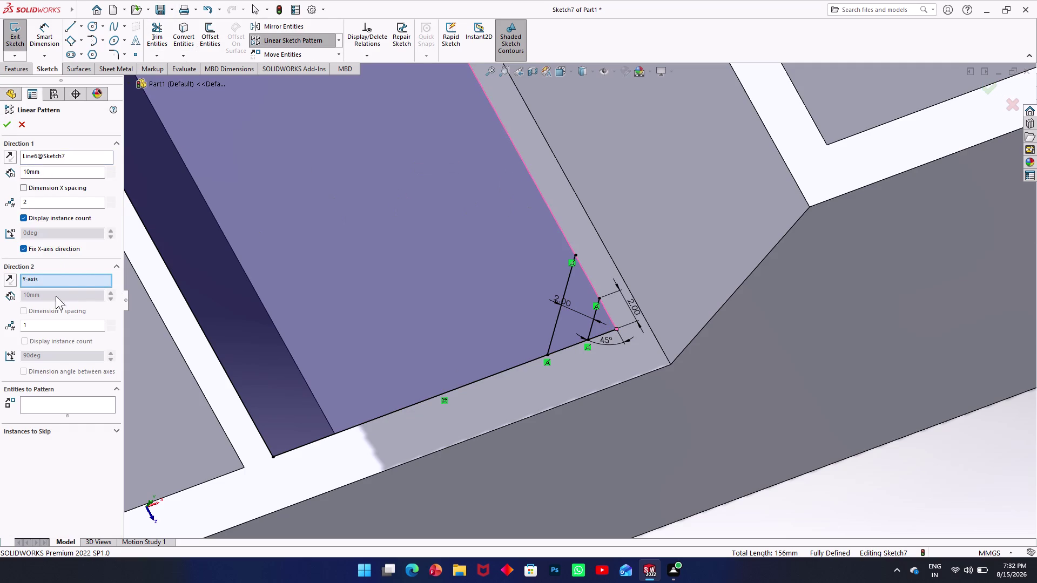
click(57, 399)
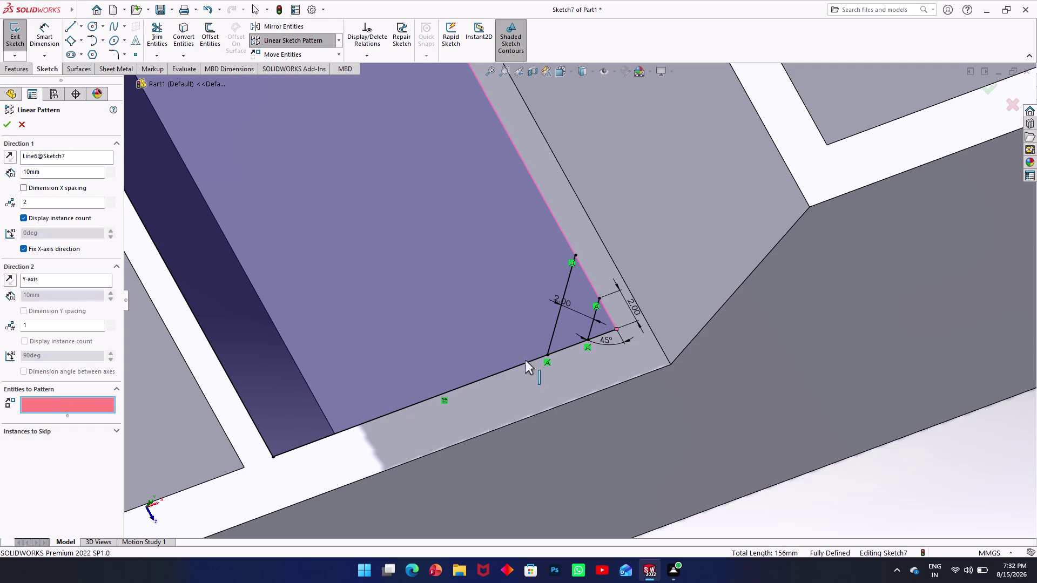
click(554, 332)
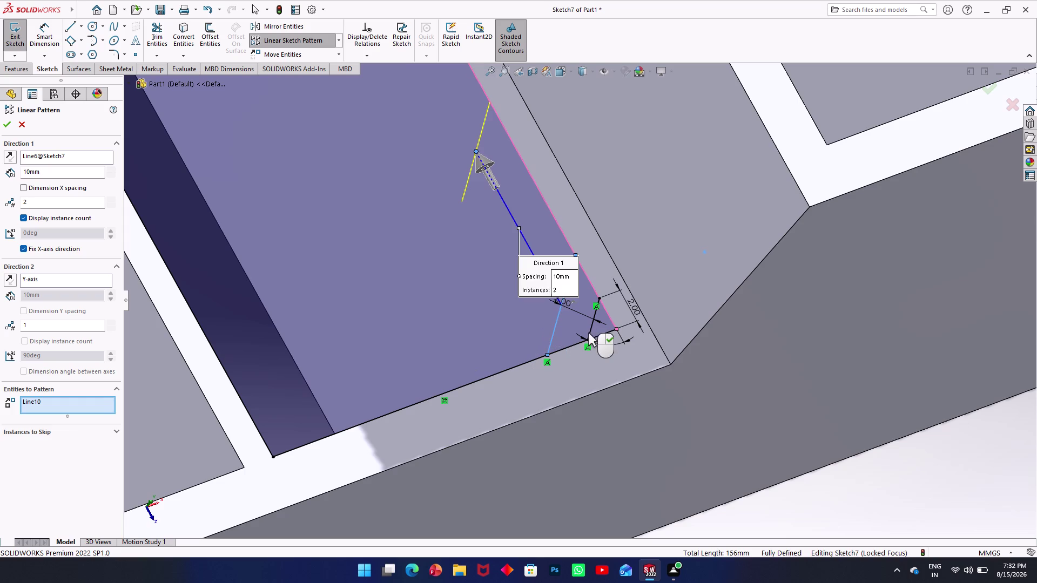
click(585, 332)
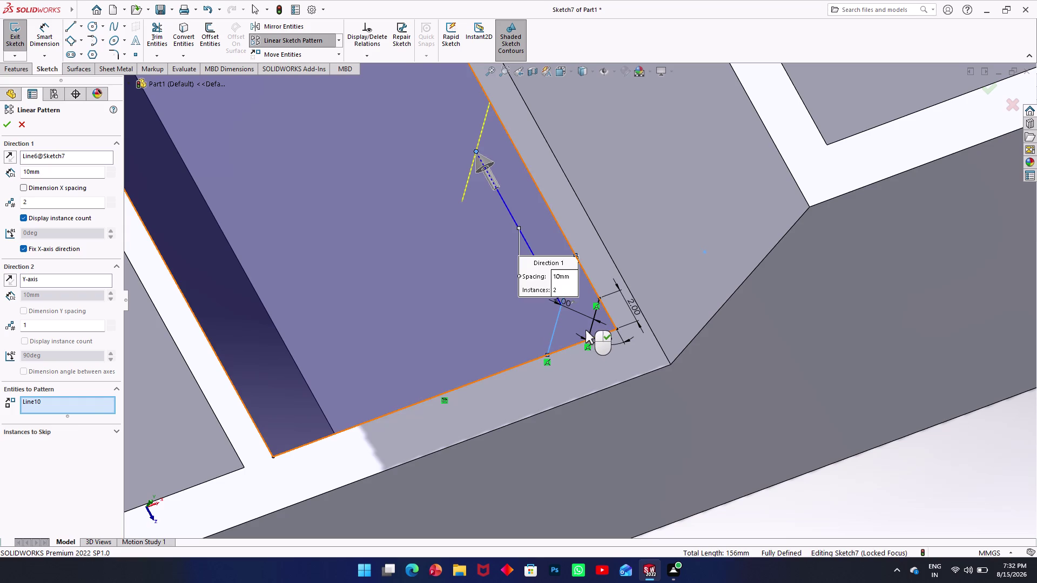
click(589, 331)
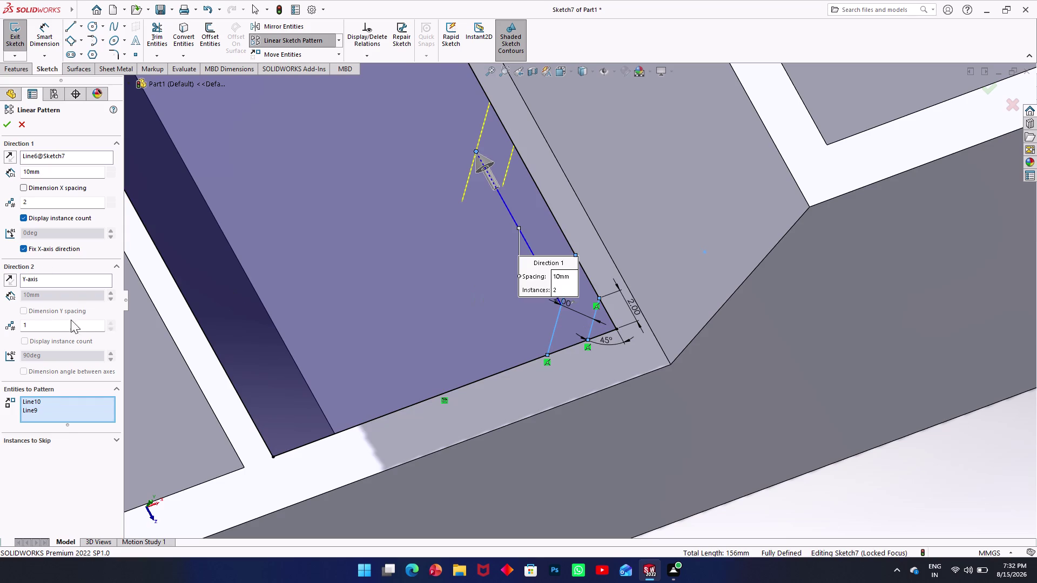
drag(65, 324, 21, 322)
key(7)
click(215, 314)
Change the Direction 2 instance count of the pattern to 5.
scroll(up, 3)
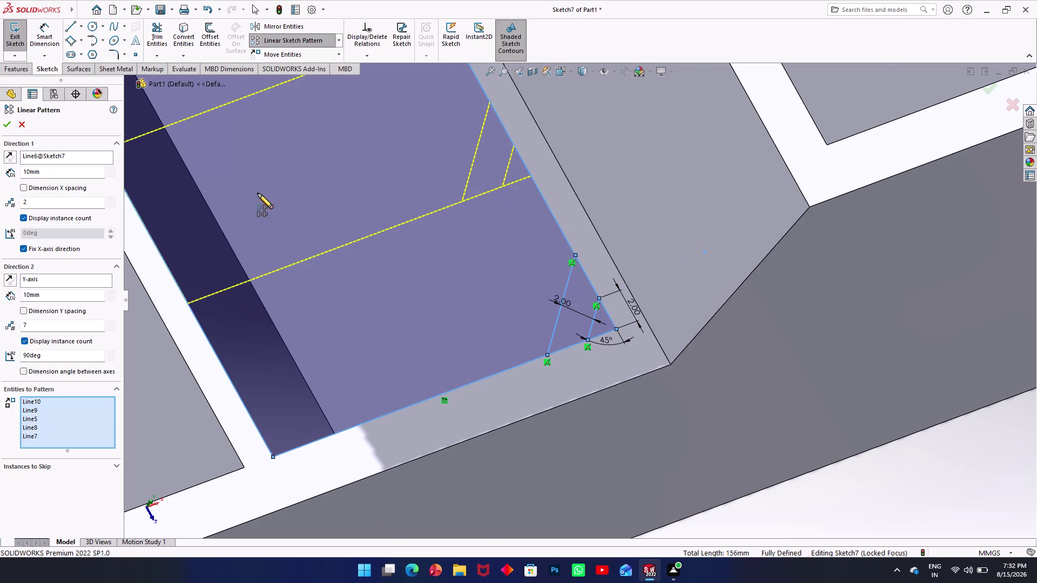
scroll(up, 3)
scroll(down, 3)
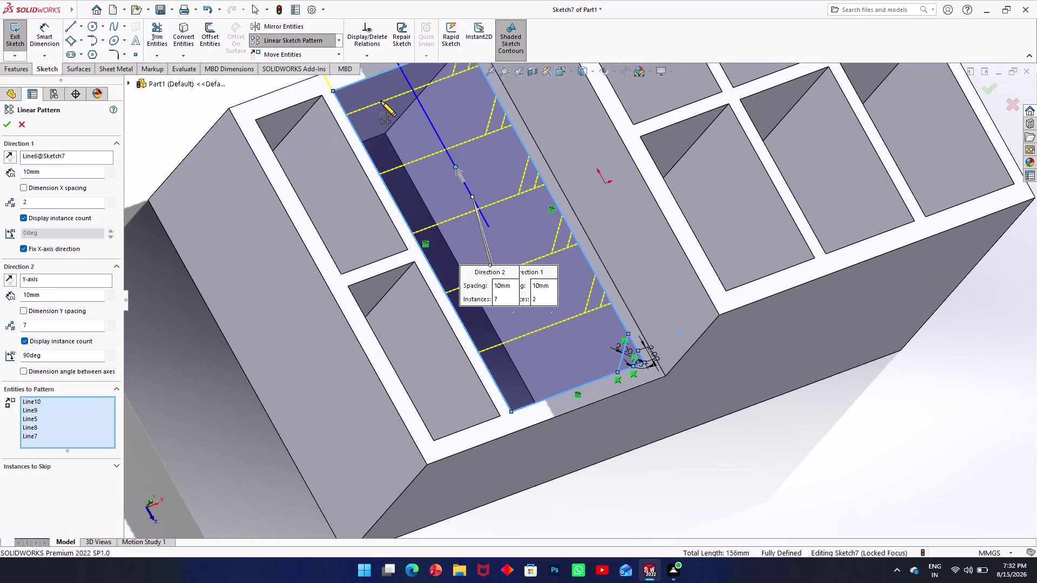
scroll(up, 3)
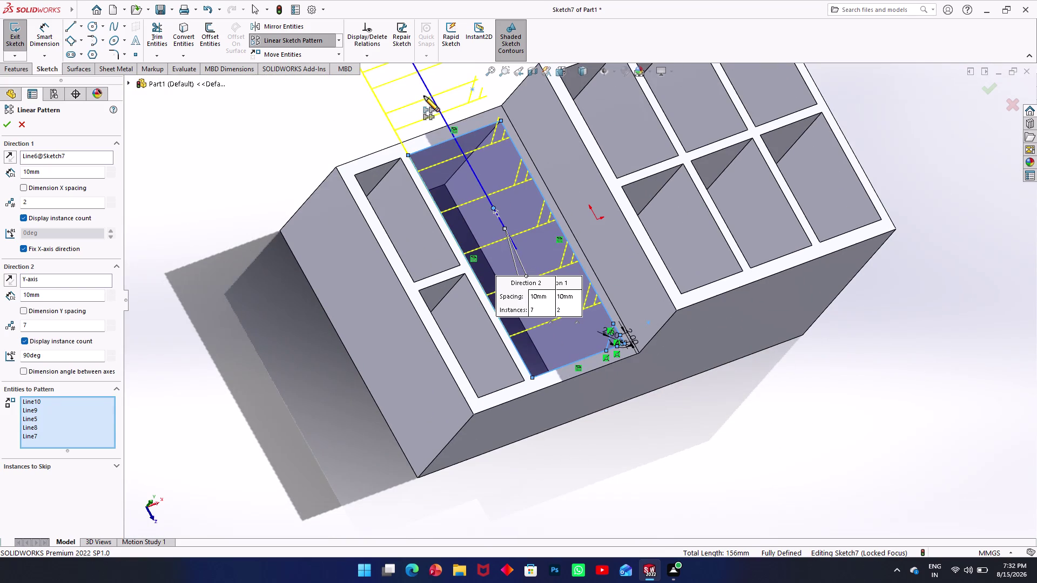
scroll(up, 3)
scroll(up, 3)
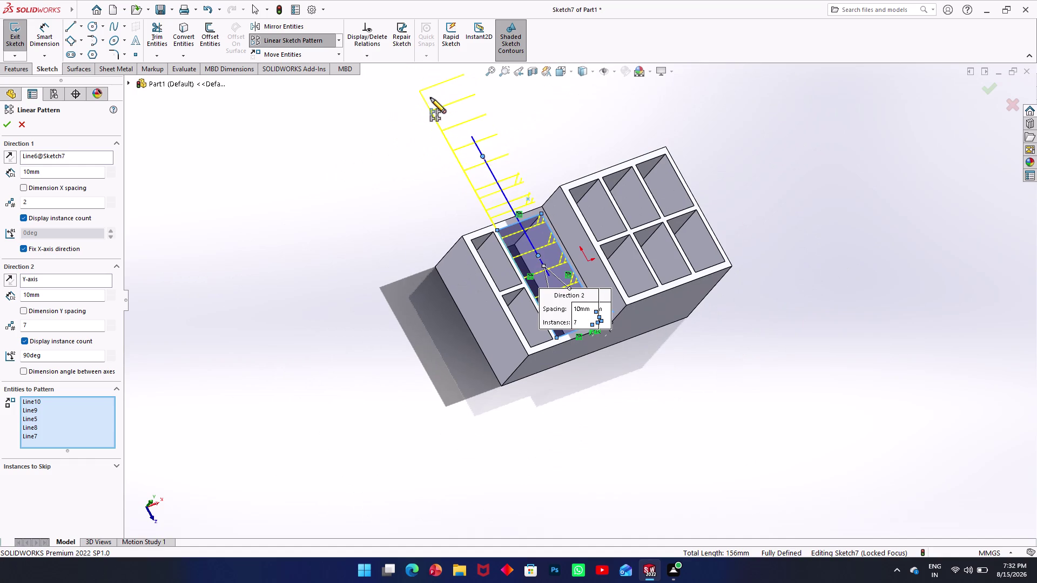
scroll(down, 3)
scroll(down, 3)
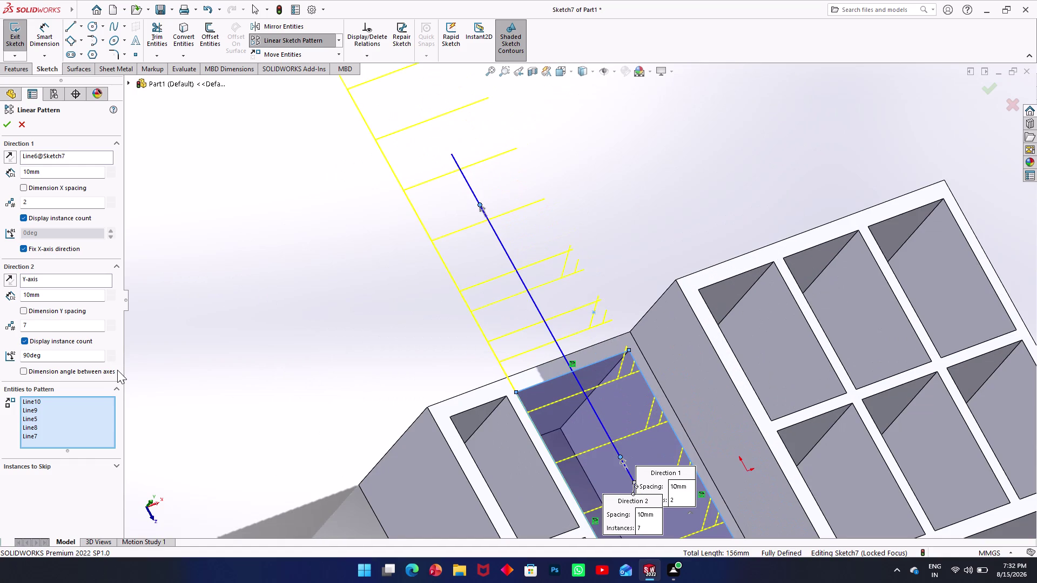
scroll(up, 3)
scroll(up, 3)
scroll(down, 3)
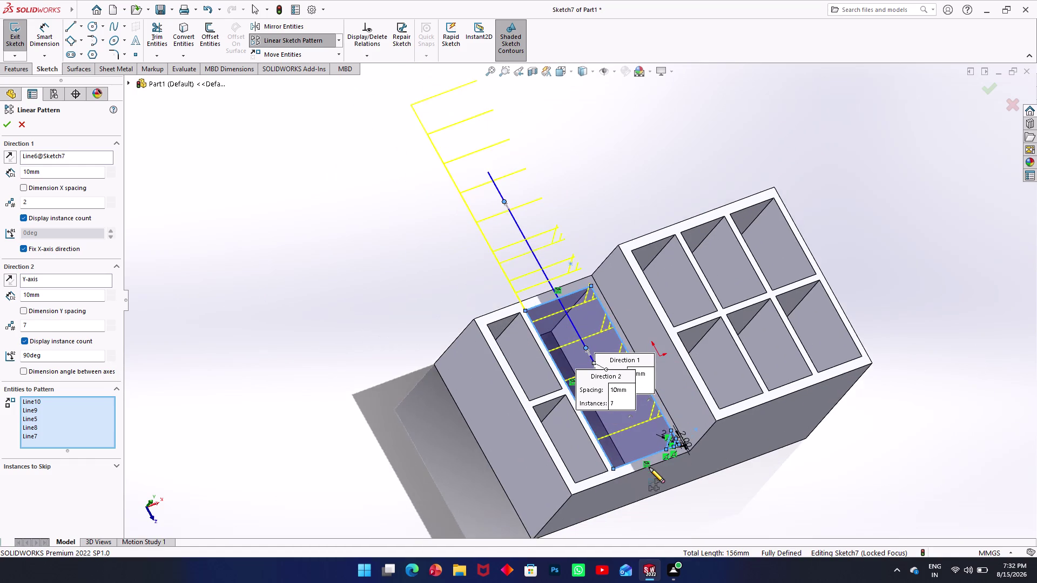
scroll(down, 3)
scroll(down, 3)
scroll(down, 3)
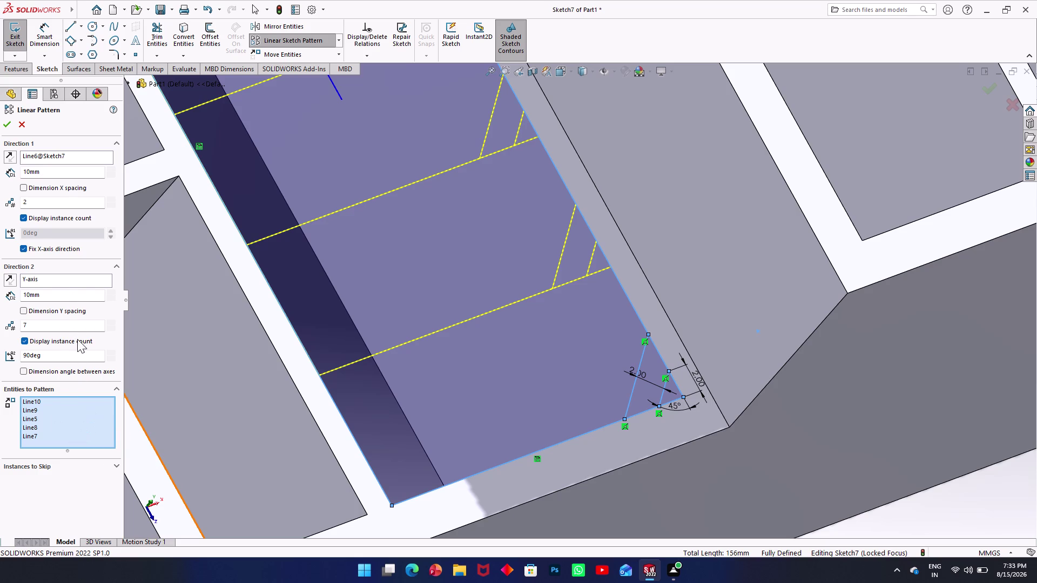
click(38, 199)
drag(49, 321, 20, 332)
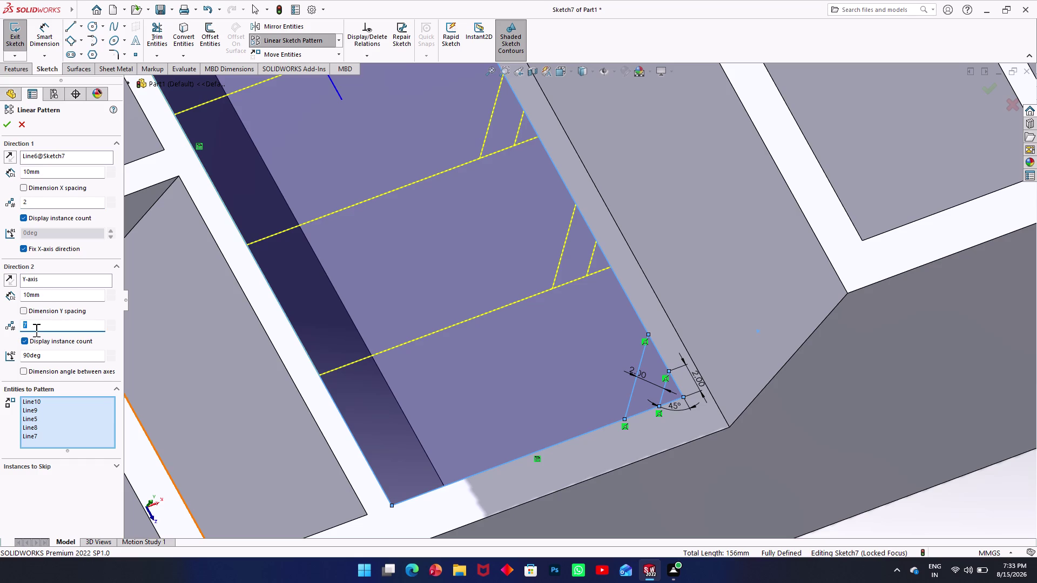
key(5)
click(199, 299)
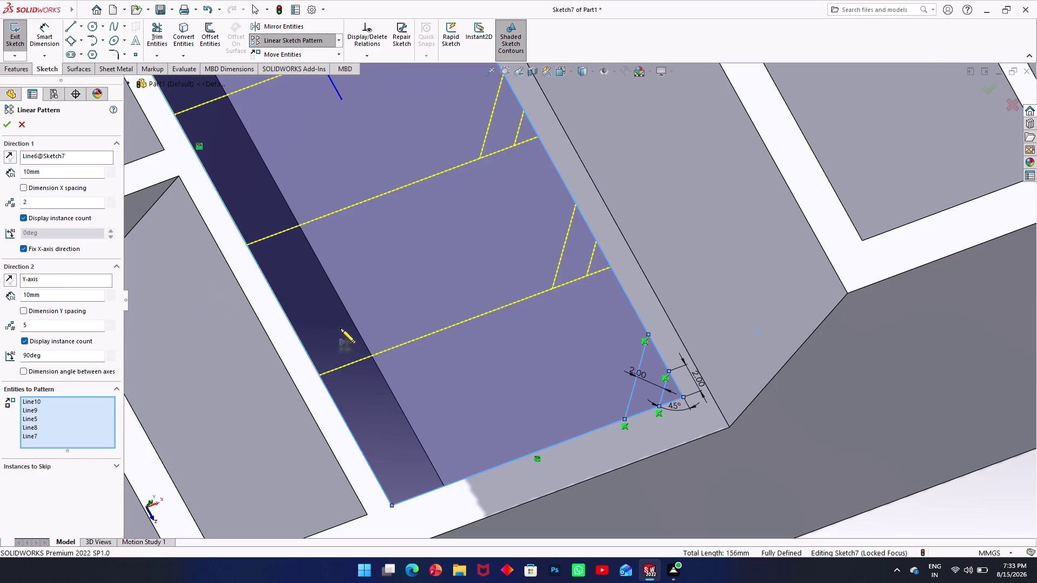
Cancel the linear sketch pattern, closing Sketch7 with only the original corner lines.
scroll(up, 3)
scroll(up, 3)
scroll(up, 3)
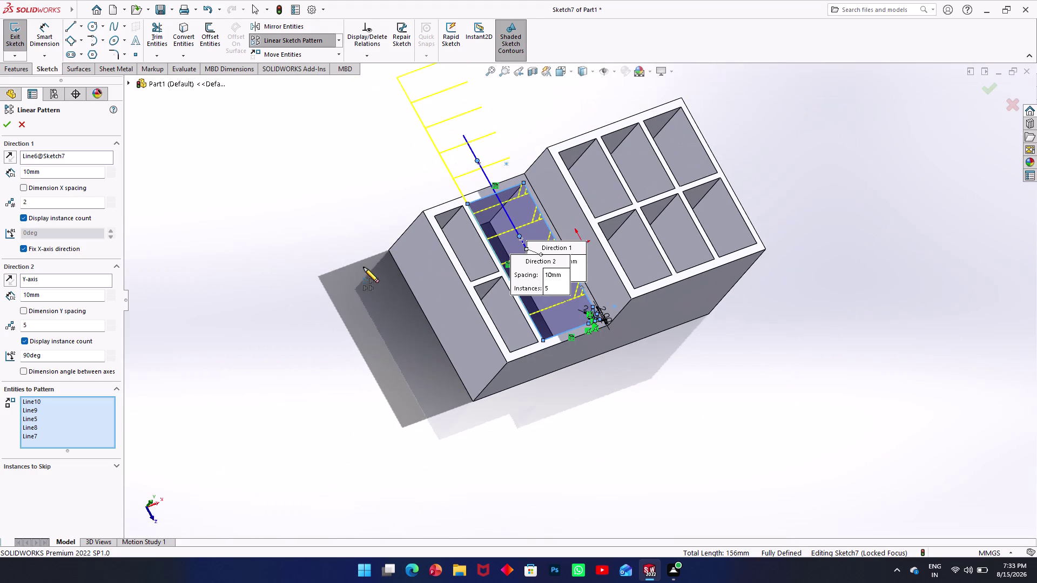
click(322, 286)
click(322, 286)
click(52, 330)
click(22, 127)
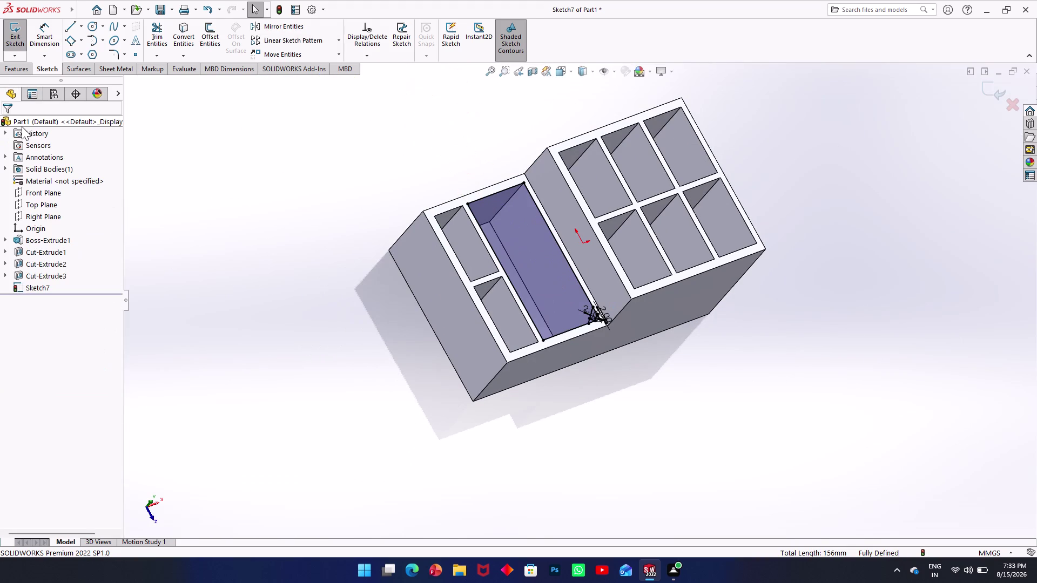
Pattern Line10 and Line9 along Line6 as 2 instances 10 mm apart.
click(299, 46)
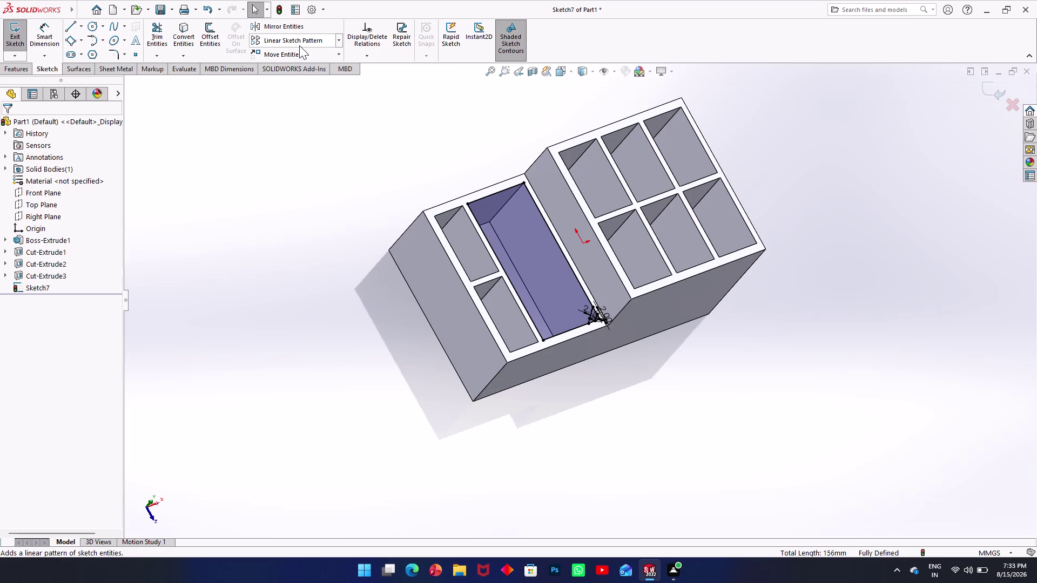
scroll(up, 3)
scroll(down, 3)
scroll(down, 3)
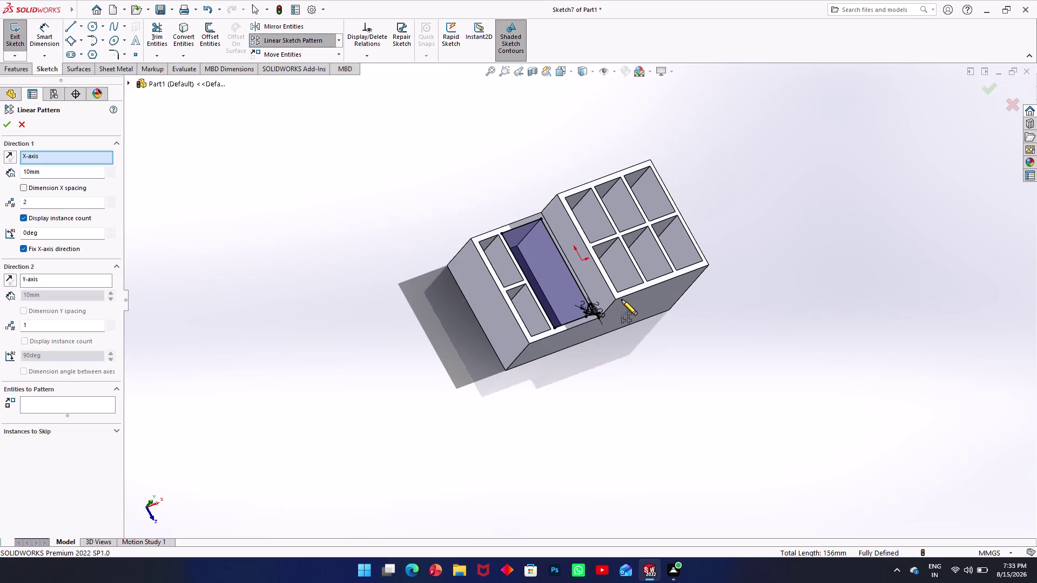
scroll(down, 3)
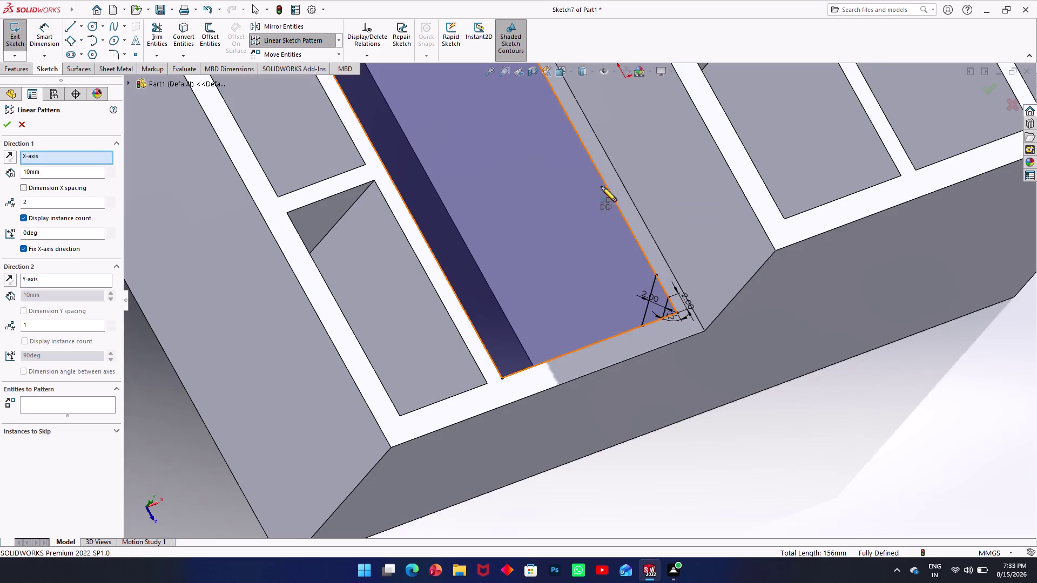
click(611, 195)
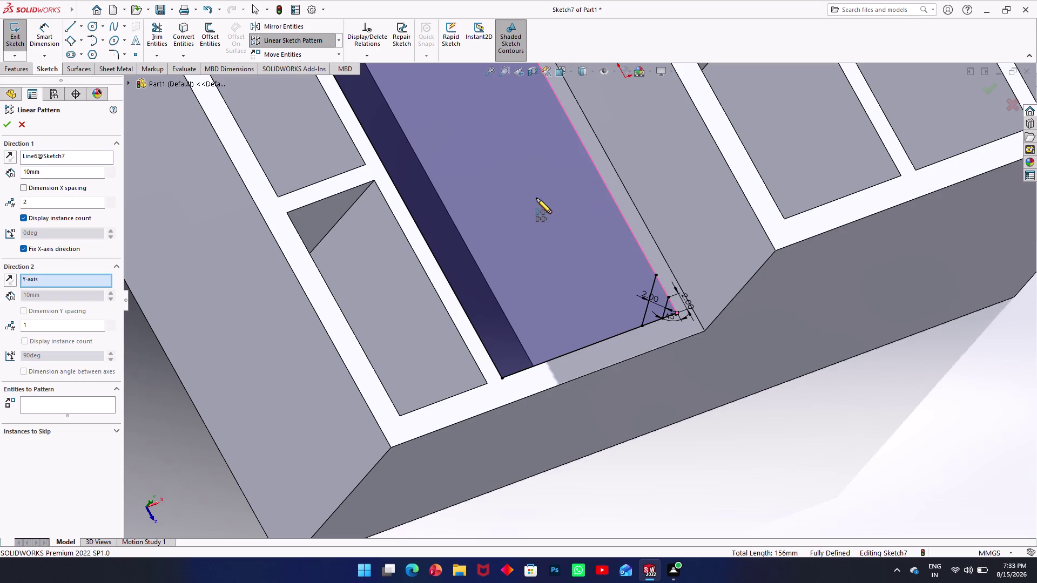
click(68, 411)
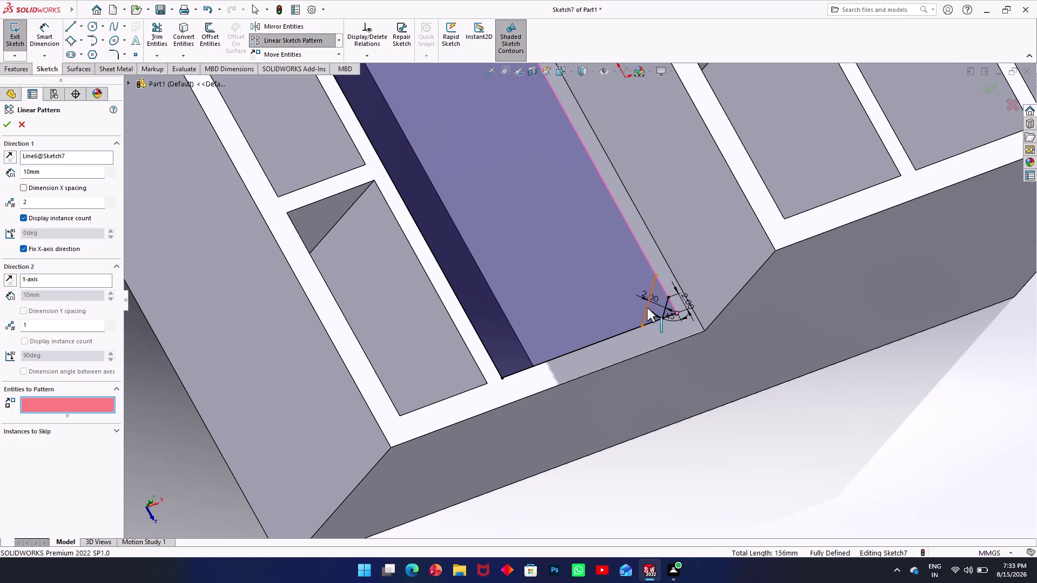
click(647, 308)
click(664, 310)
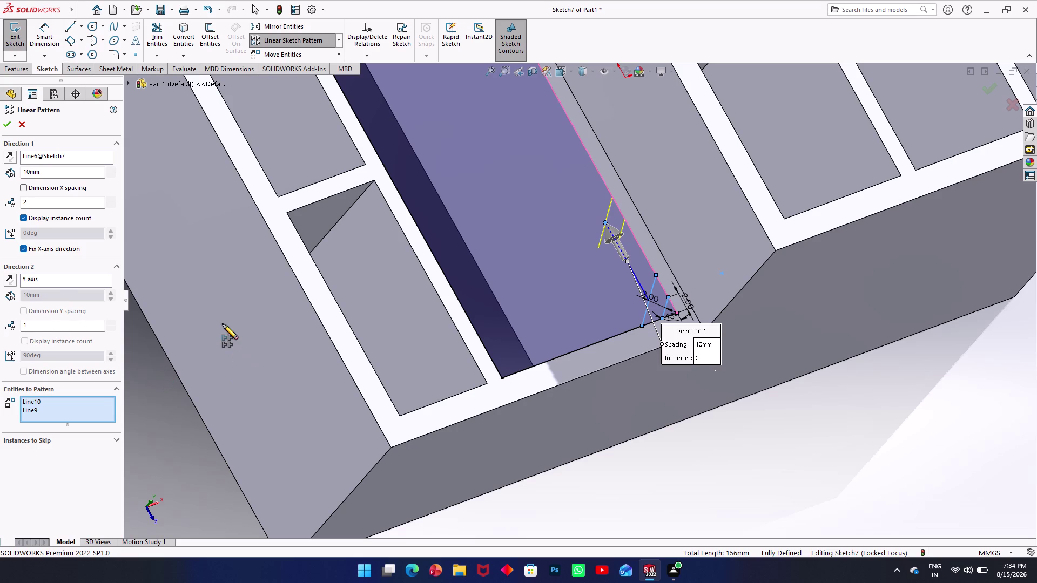
click(1, 126)
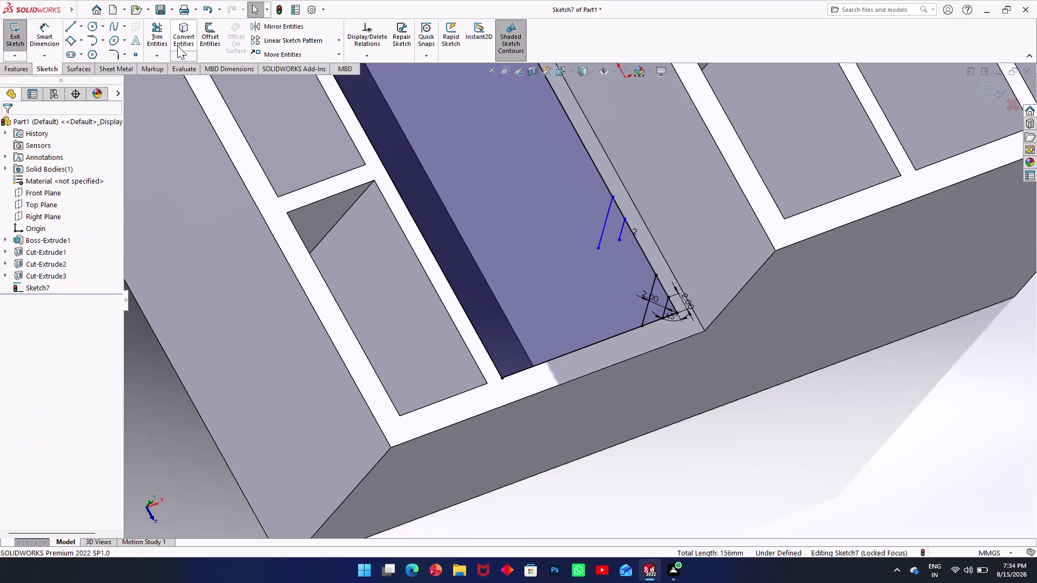
click(158, 58)
click(165, 82)
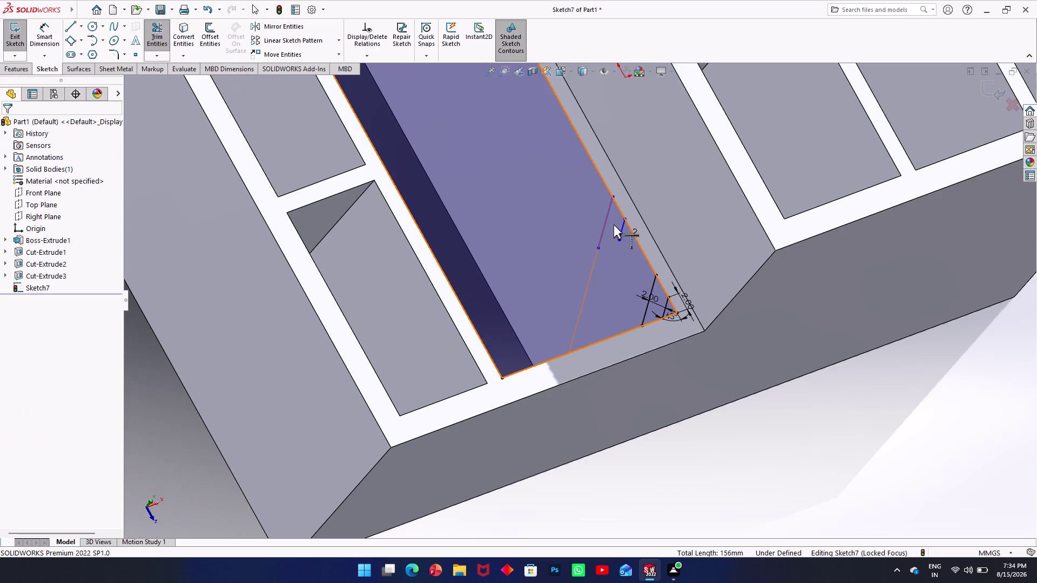
click(608, 226)
click(602, 228)
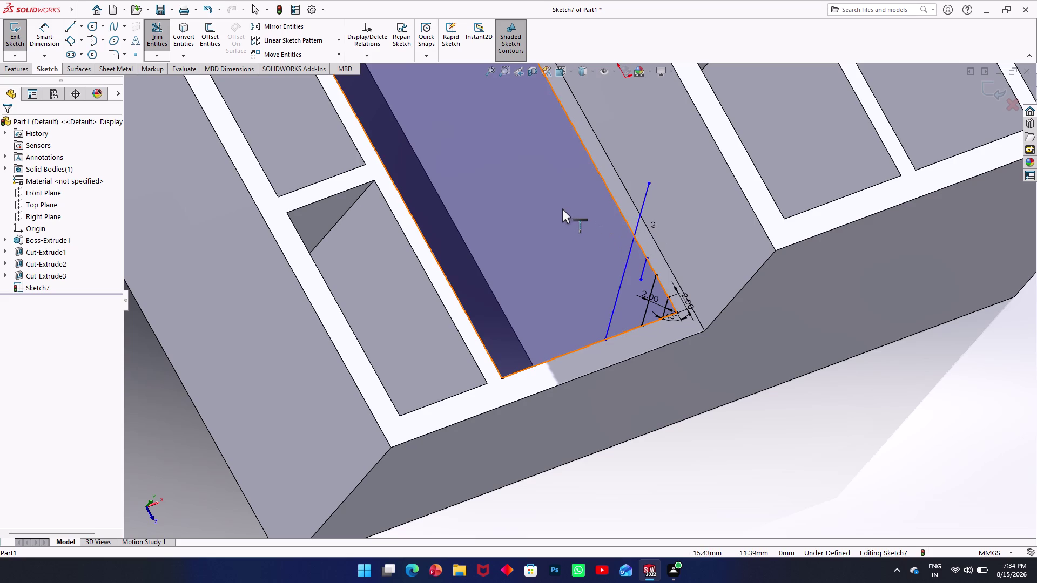
key(ctrl+z)
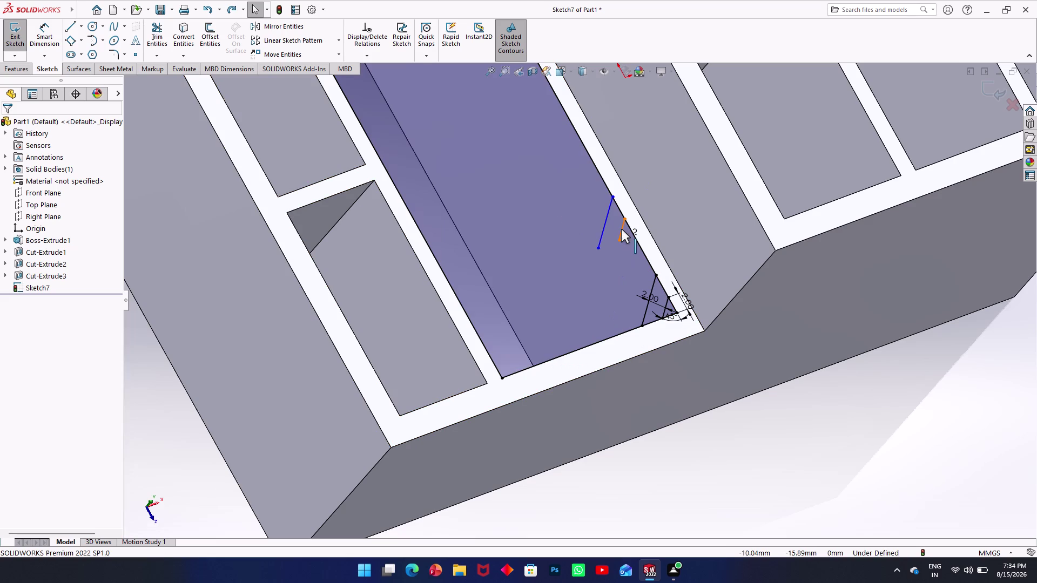
click(621, 229)
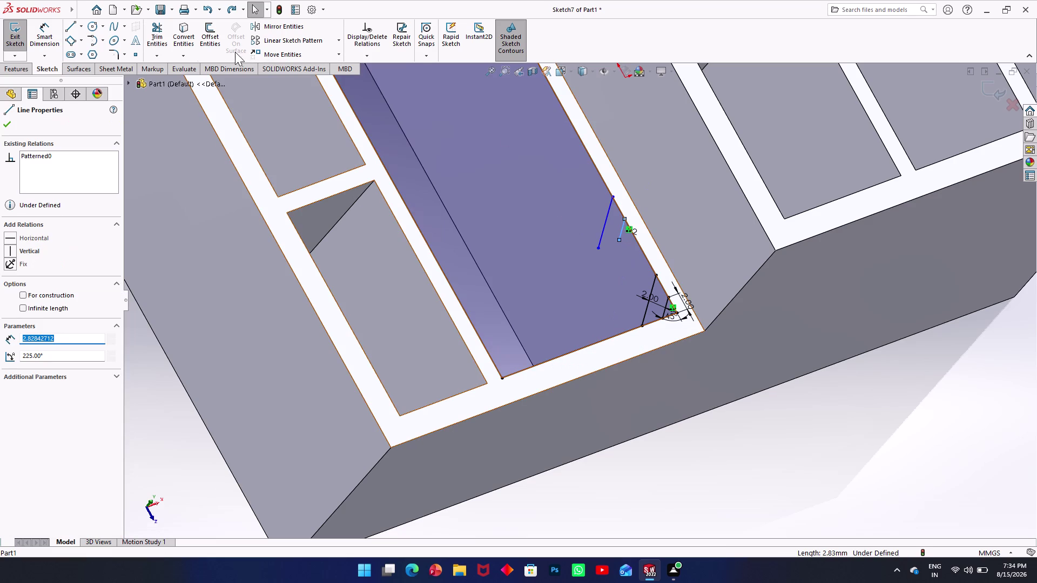
click(174, 55)
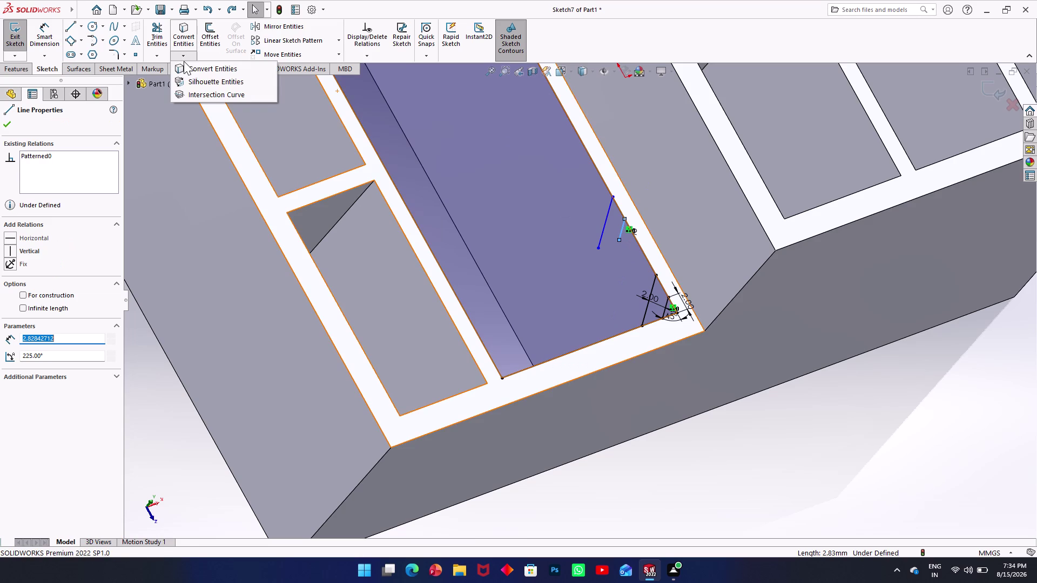
click(160, 142)
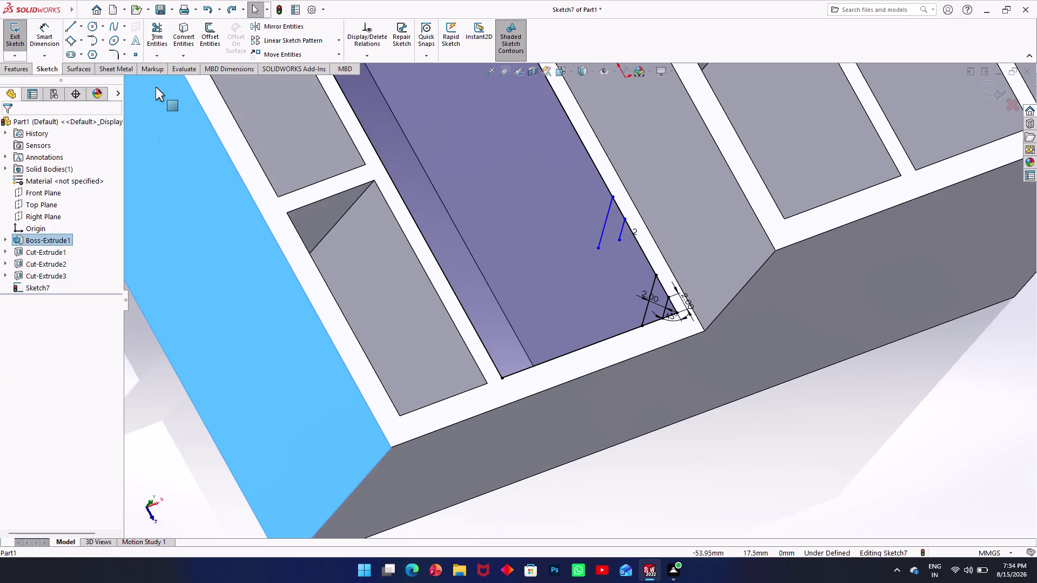
click(658, 466)
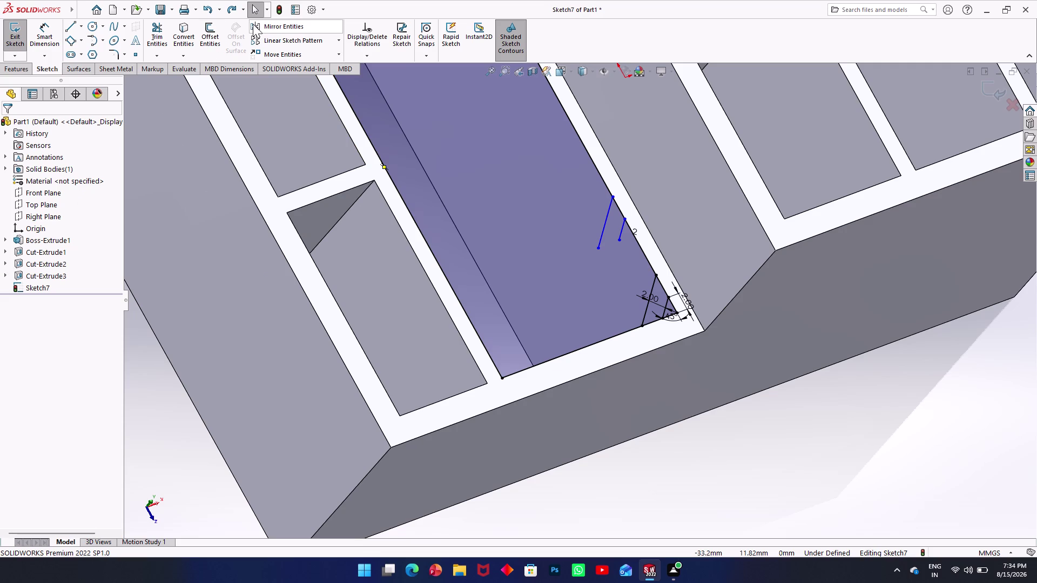
click(180, 54)
click(180, 54)
click(154, 60)
click(169, 77)
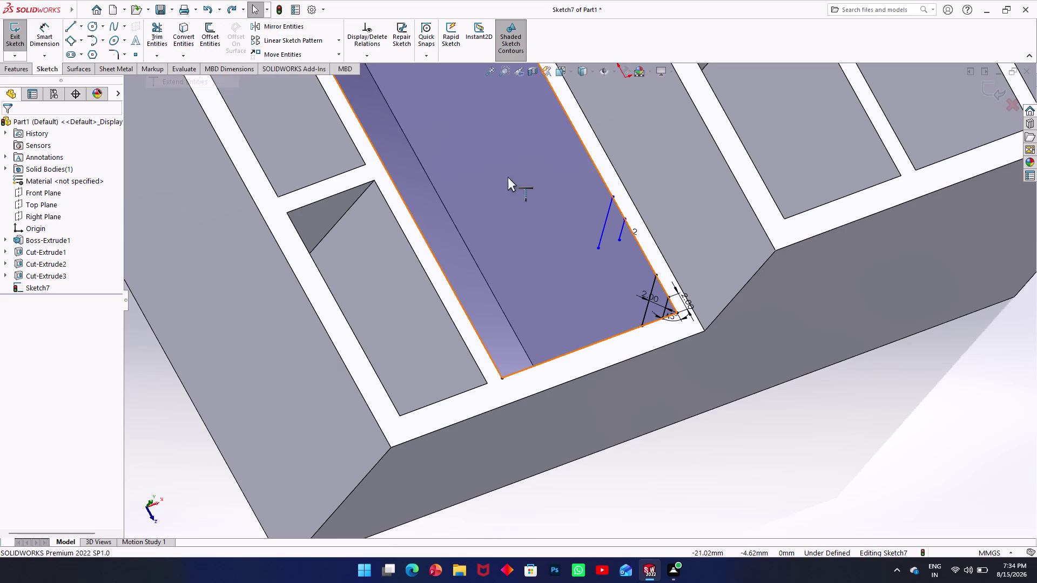
click(595, 248)
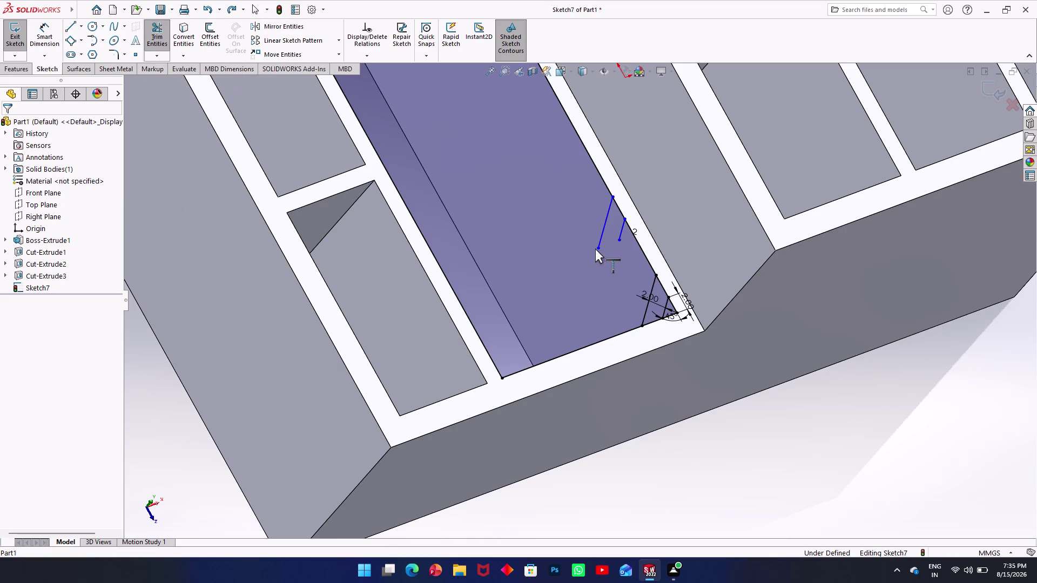
click(601, 243)
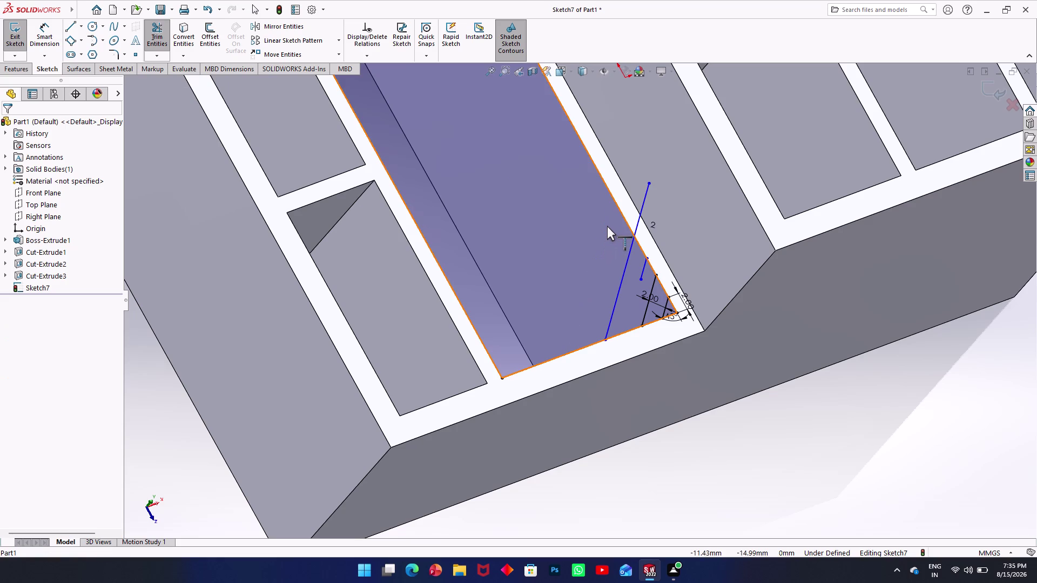
key(ctrl+z)
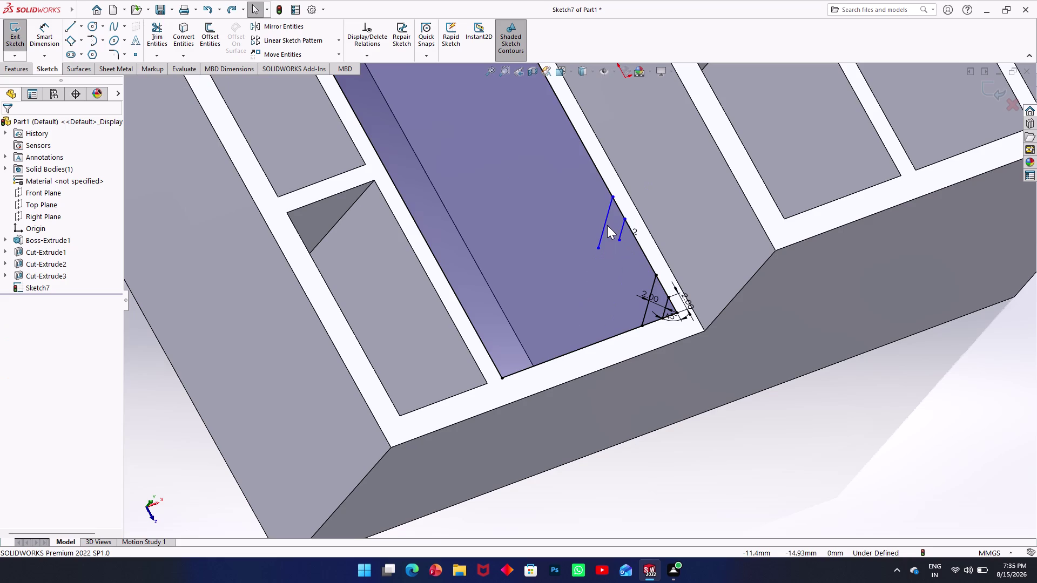
scroll(up, 3)
scroll(down, 3)
scroll(down, 3)
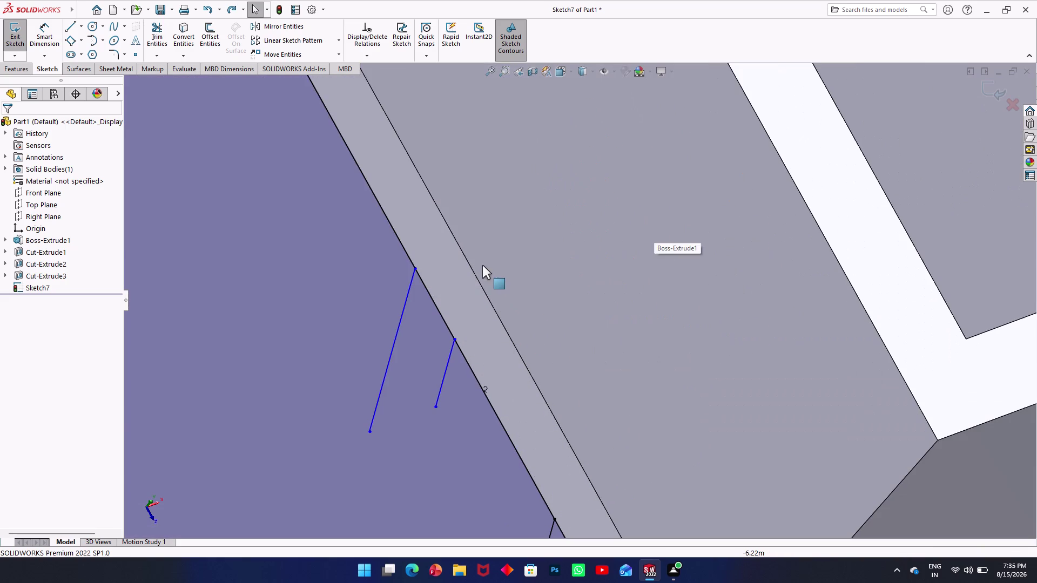
Try a distance dimension between the short line's endpoints, then undo it.
click(36, 37)
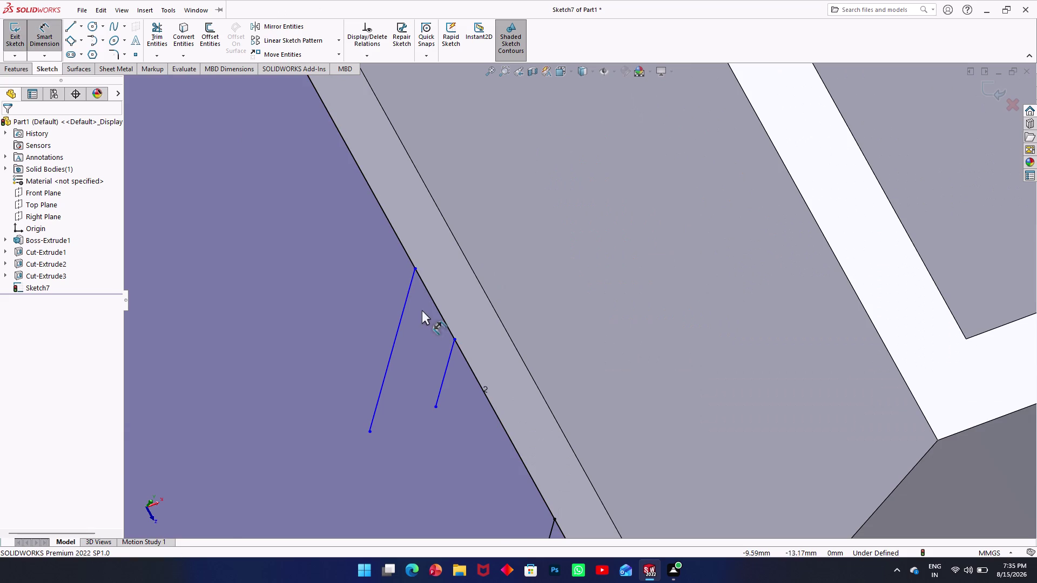
scroll(up, 3)
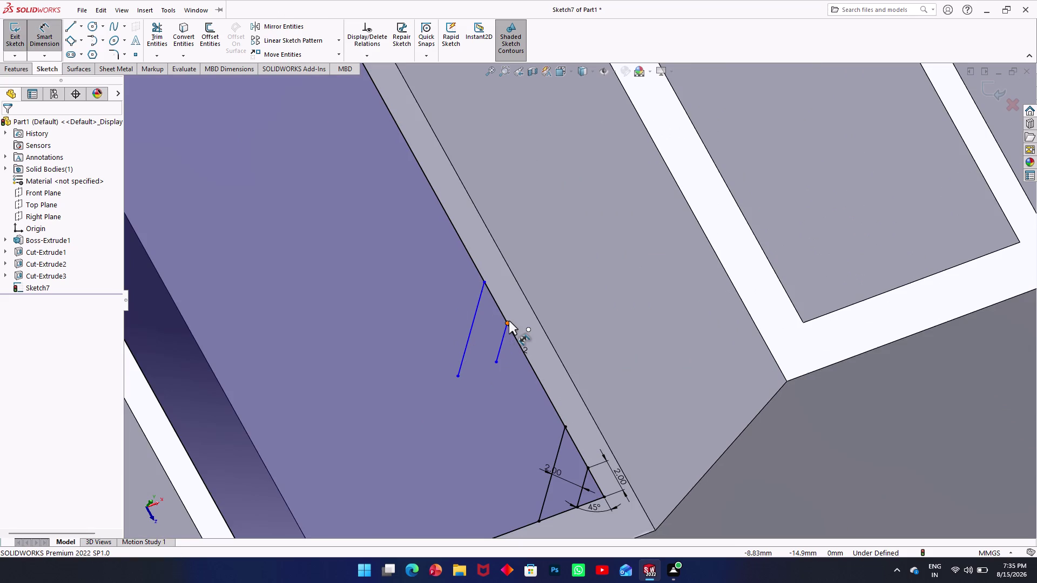
click(484, 281)
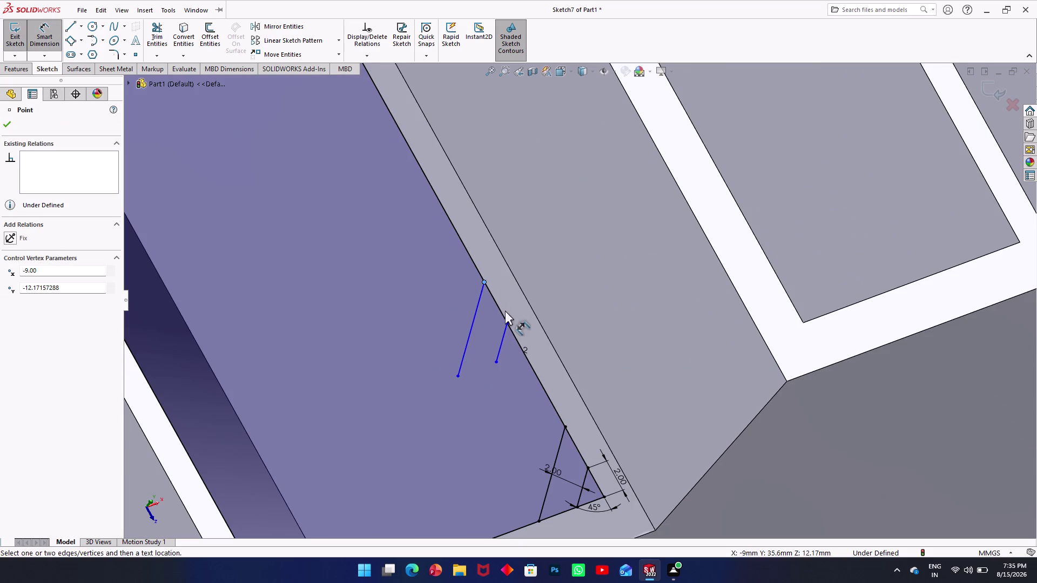
click(507, 324)
click(514, 298)
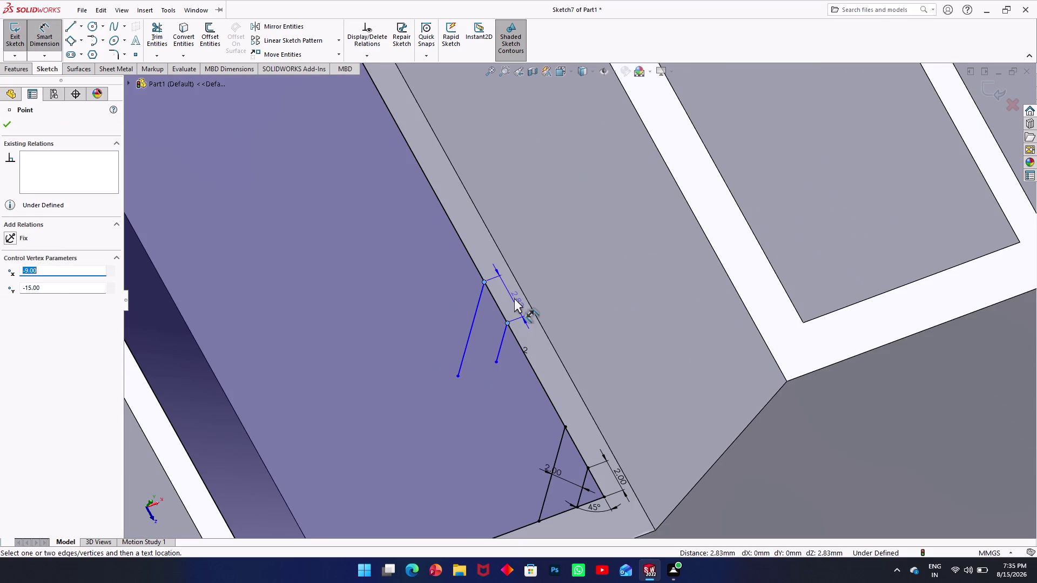
click(576, 277)
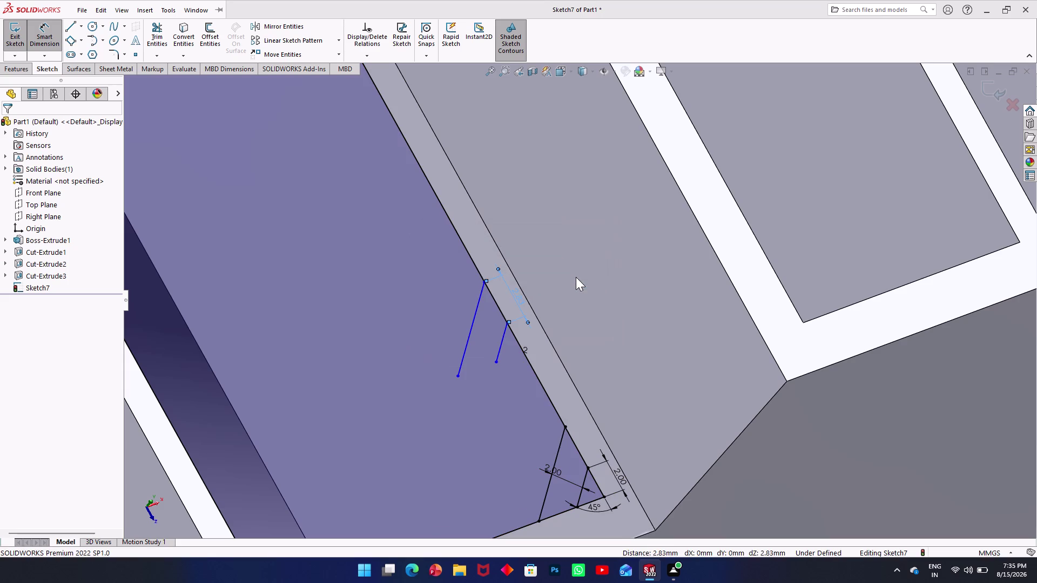
scroll(up, 3)
scroll(down, 3)
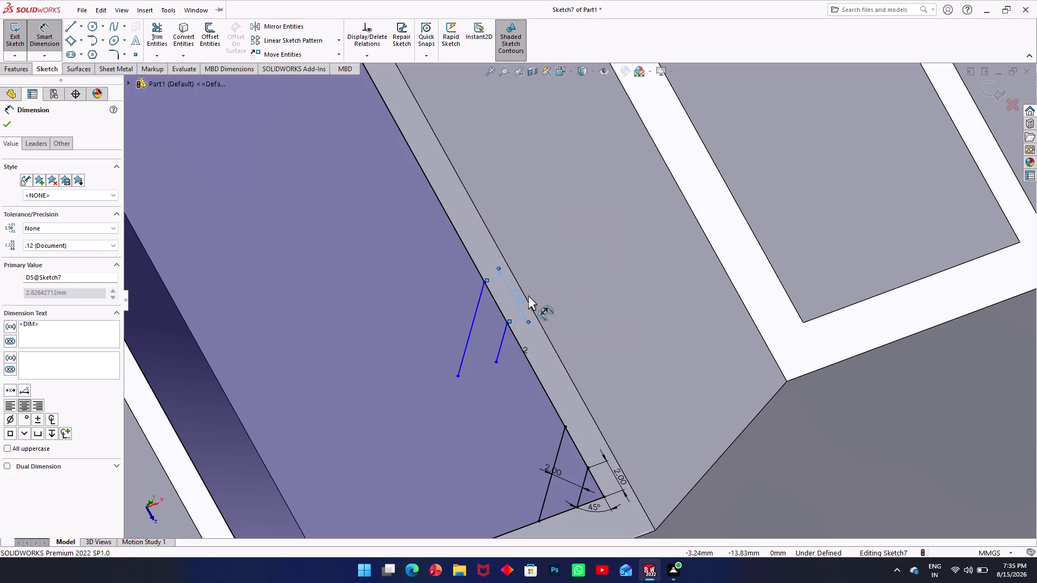
scroll(down, 3)
double_click(631, 299)
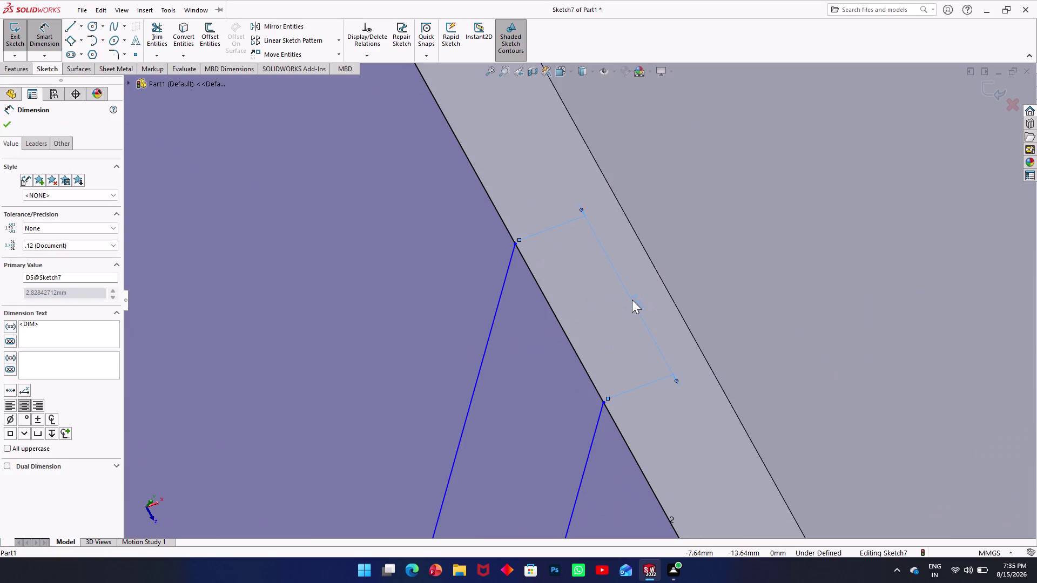
click(578, 286)
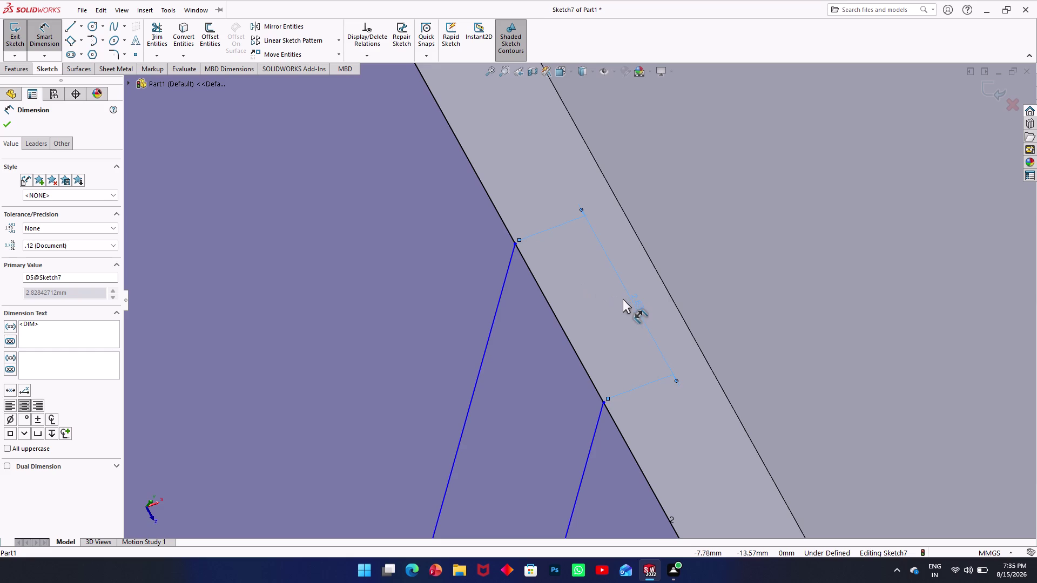
key(ctrl+z)
key(ctrl+z)
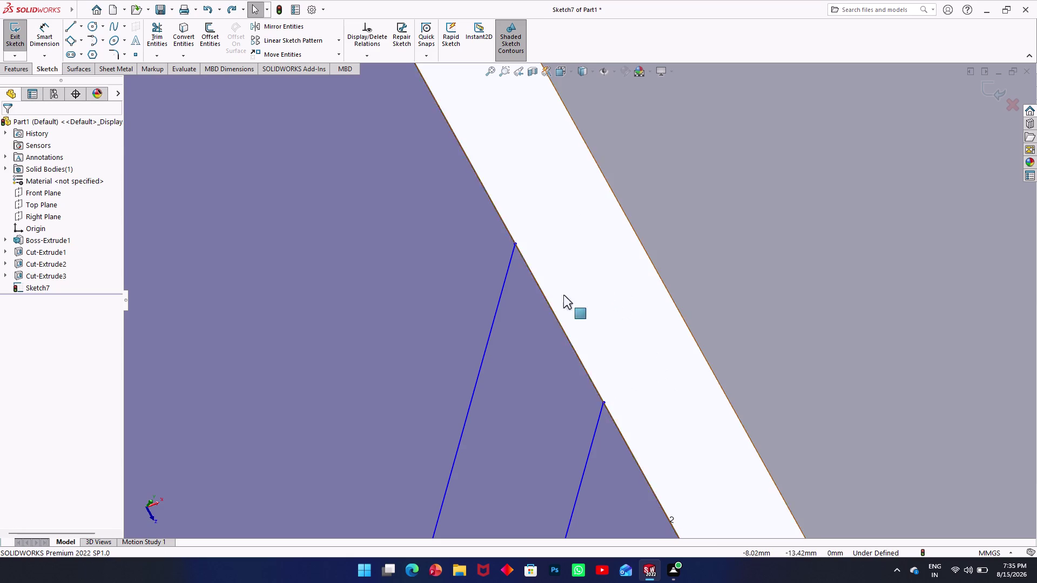
Dimension the long angled line to the wall edge, accepting it as a driven dimension.
click(41, 30)
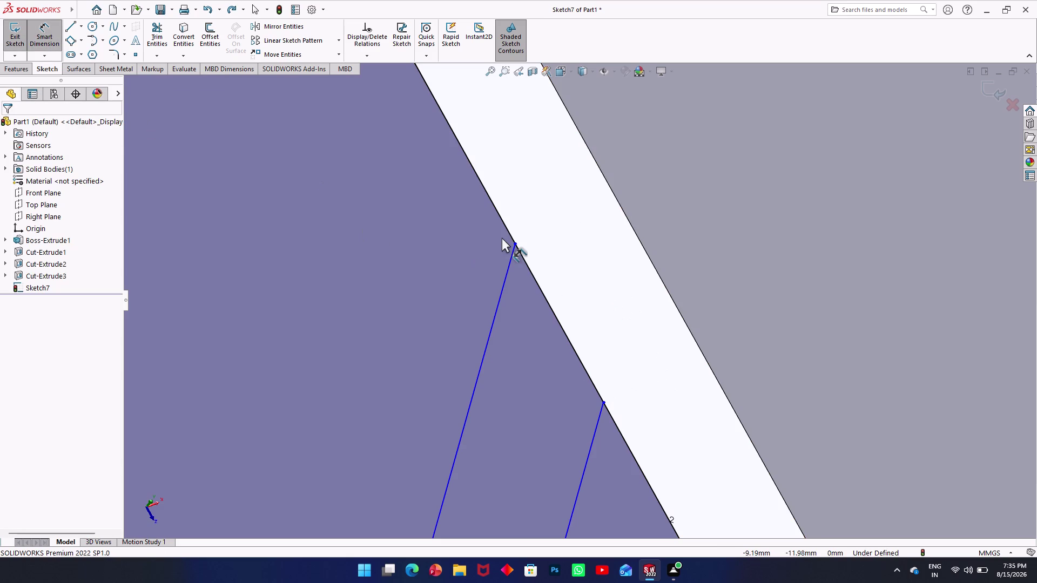
click(505, 269)
click(506, 271)
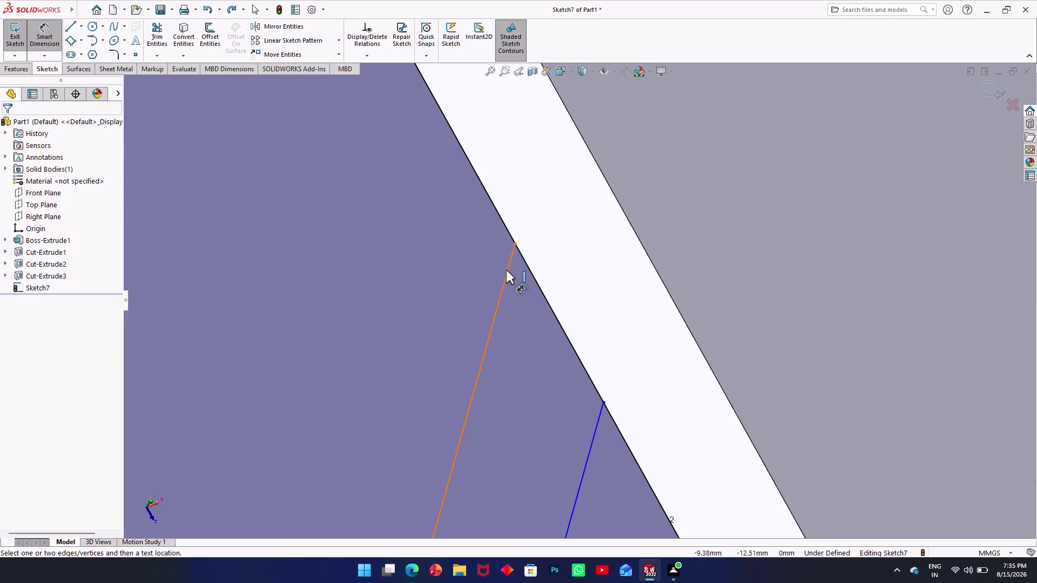
click(596, 426)
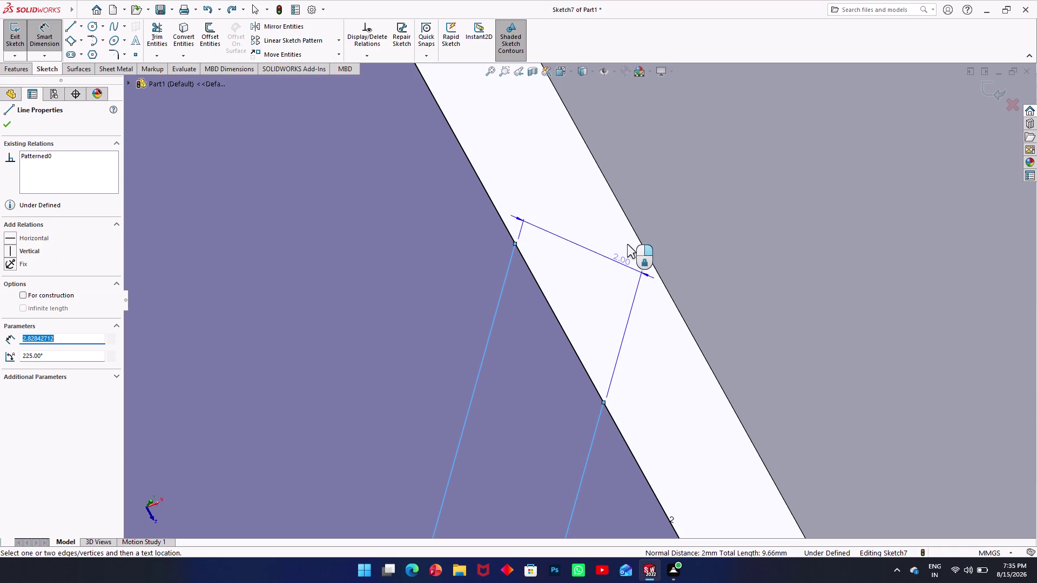
click(629, 239)
click(591, 276)
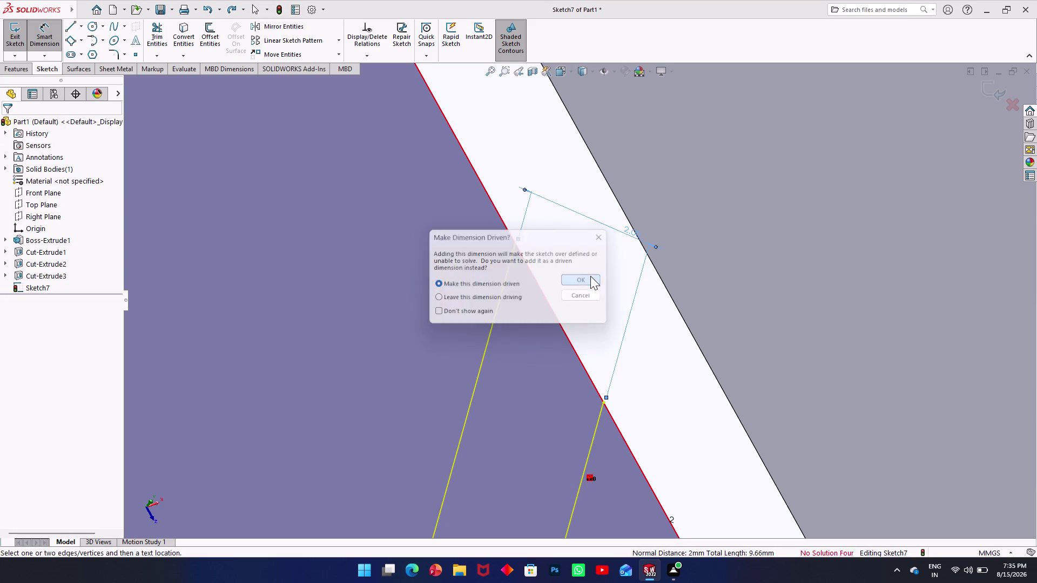
scroll(down, 3)
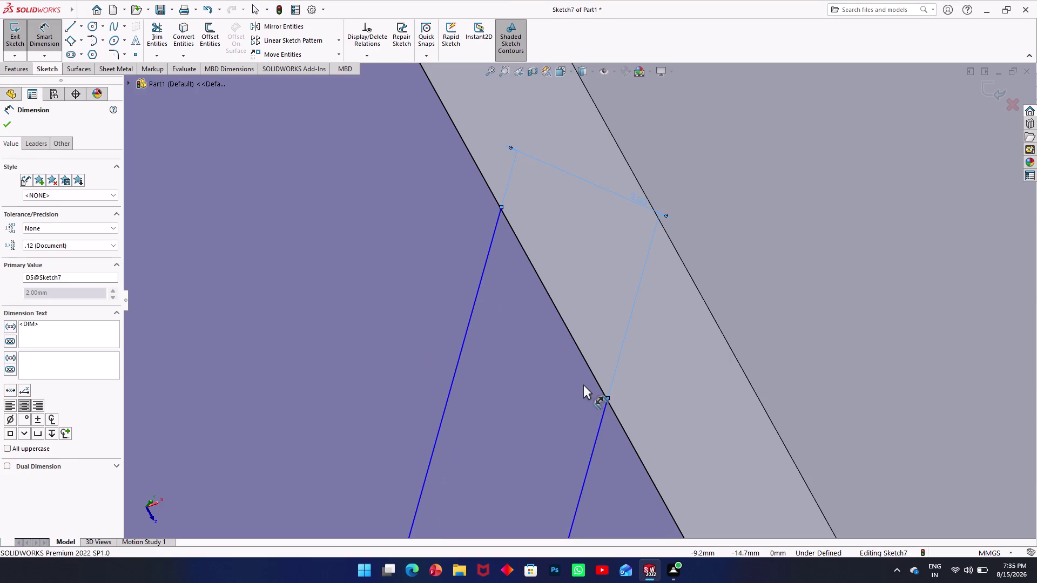
key(ctrl+z)
scroll(down, 3)
scroll(up, 3)
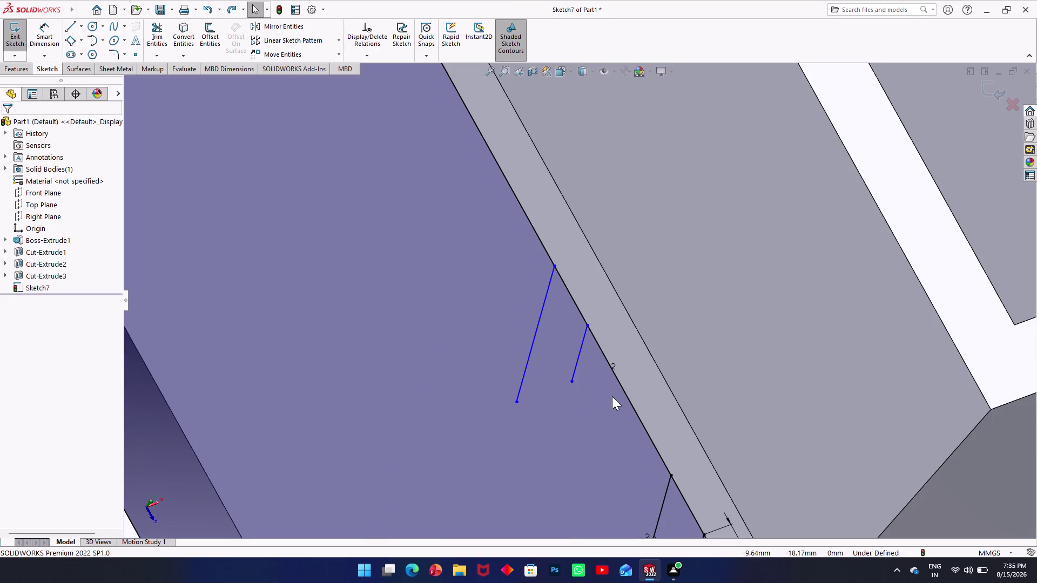
Add a 5.07 mm dimension between the short angled line and the offset line.
click(587, 322)
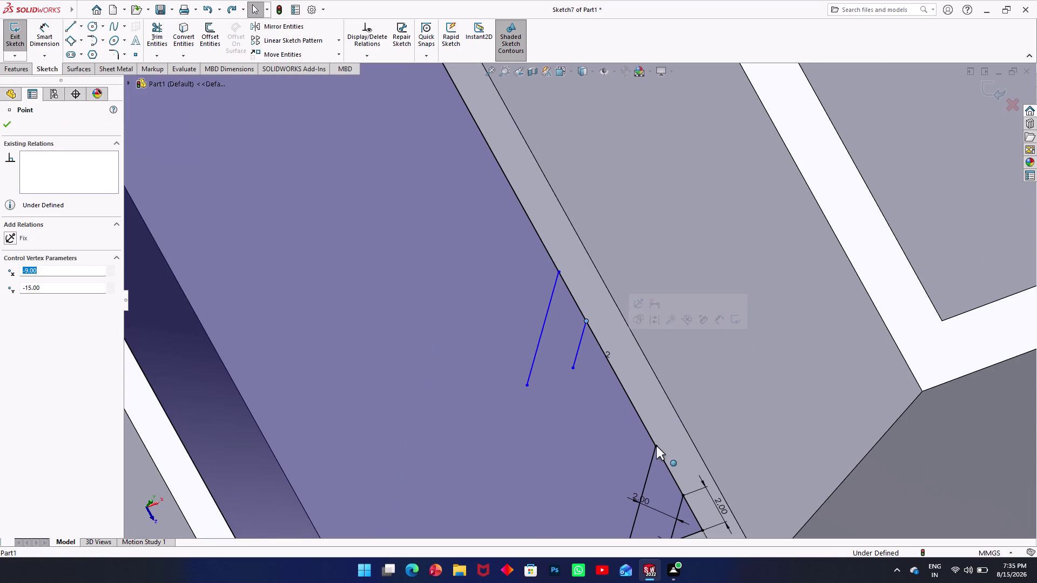
click(656, 447)
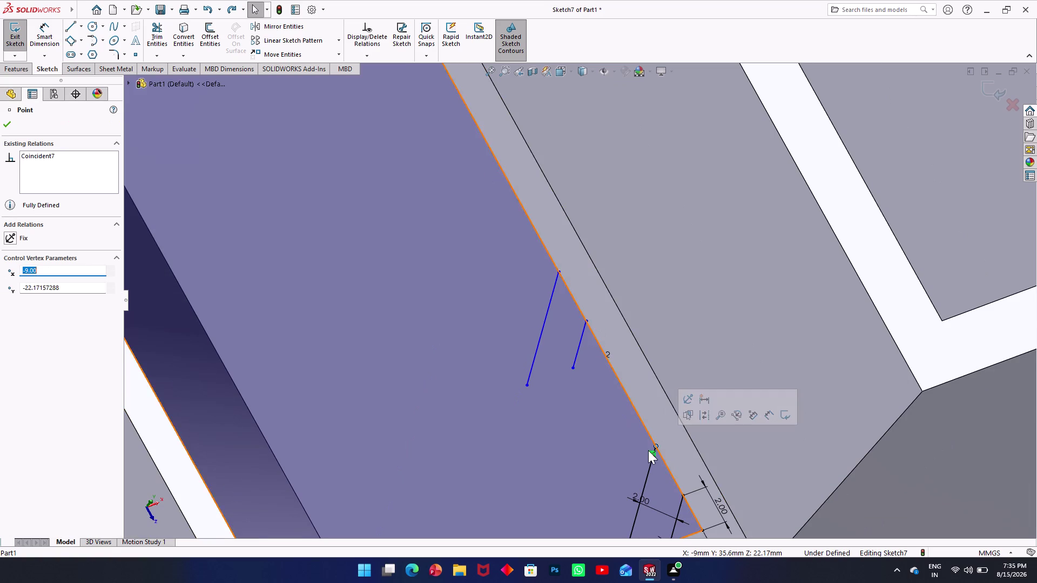
click(651, 459)
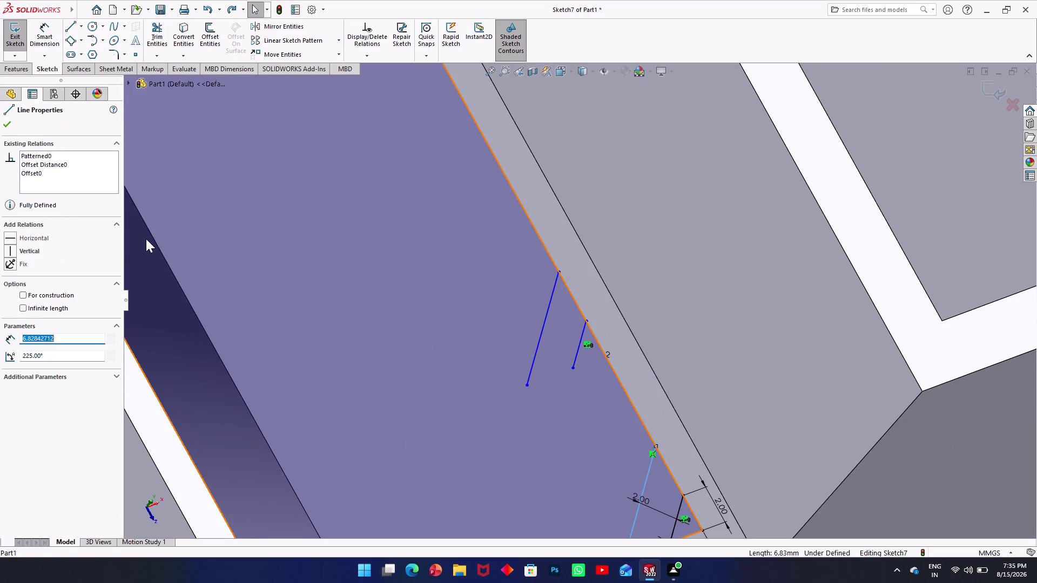
click(39, 39)
click(579, 346)
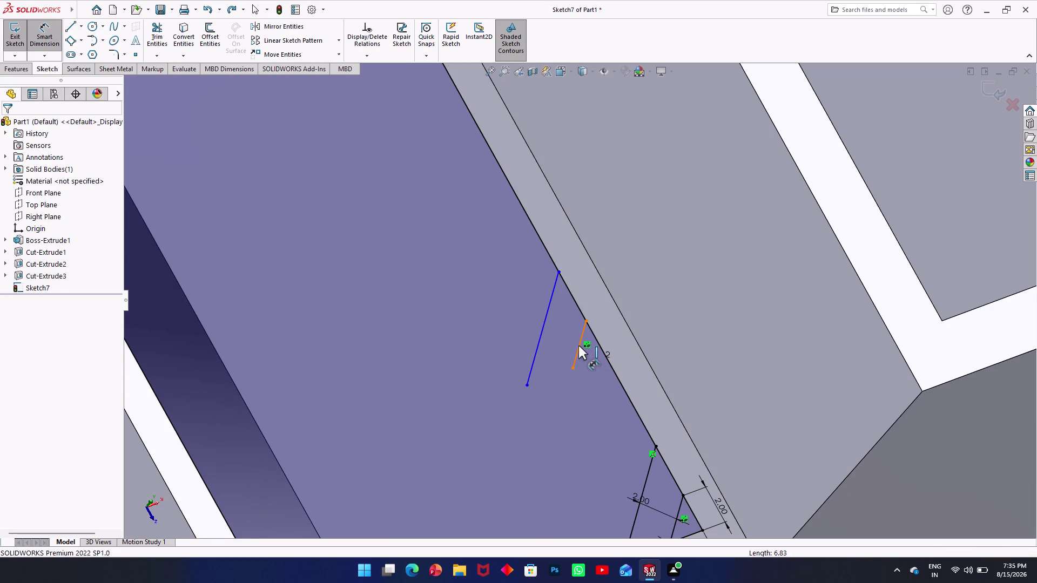
click(651, 465)
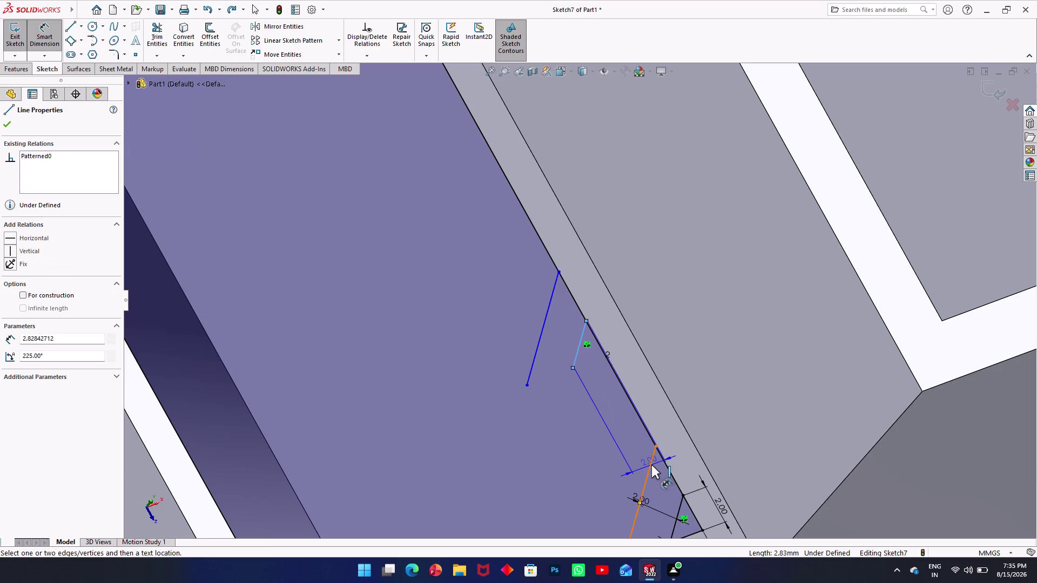
click(681, 349)
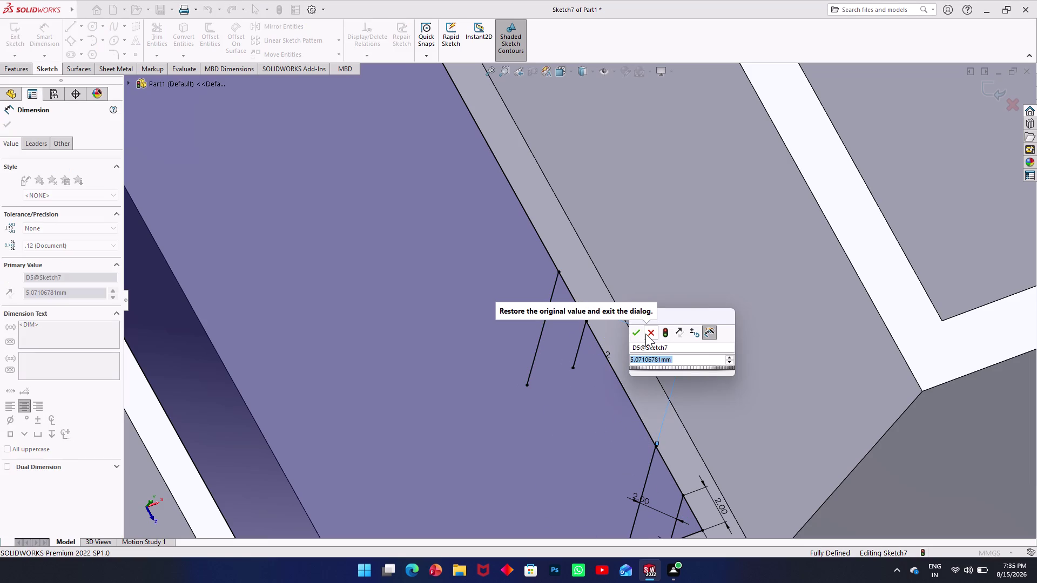
click(641, 335)
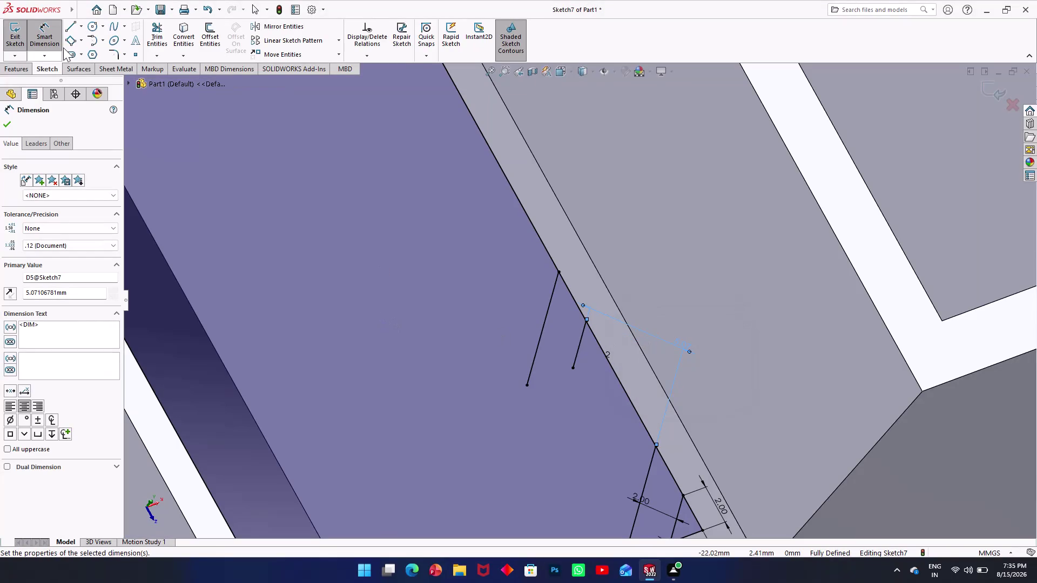
click(153, 48)
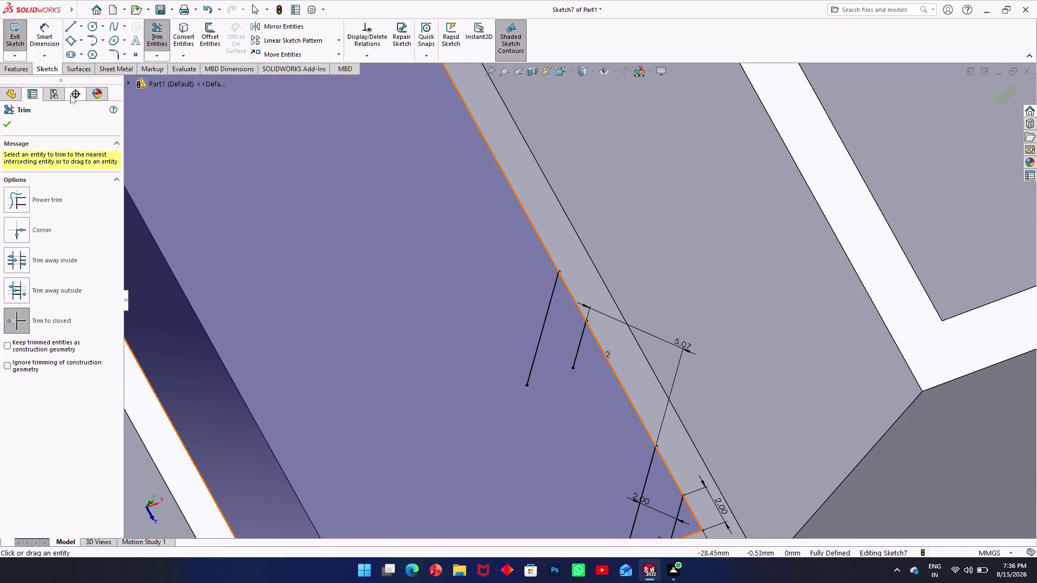
Extend the long and short angled lines down to the tray edge.
click(154, 59)
click(161, 86)
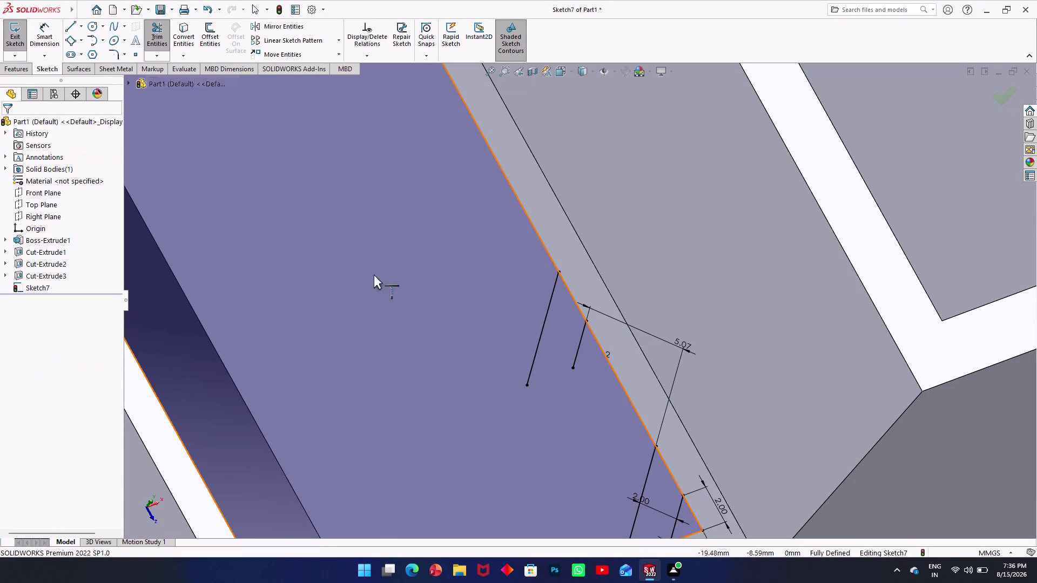
click(575, 359)
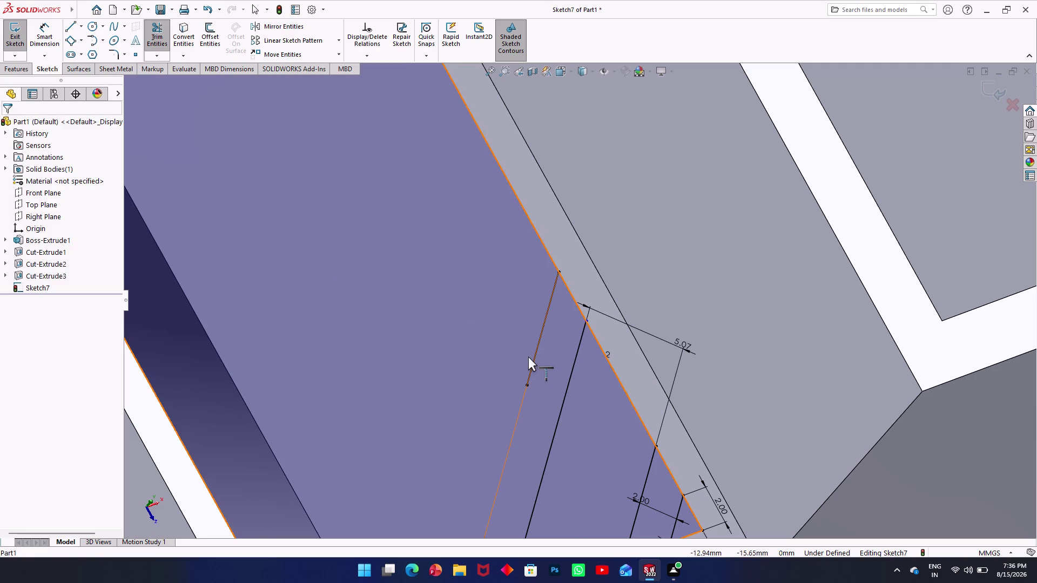
click(533, 360)
scroll(up, 3)
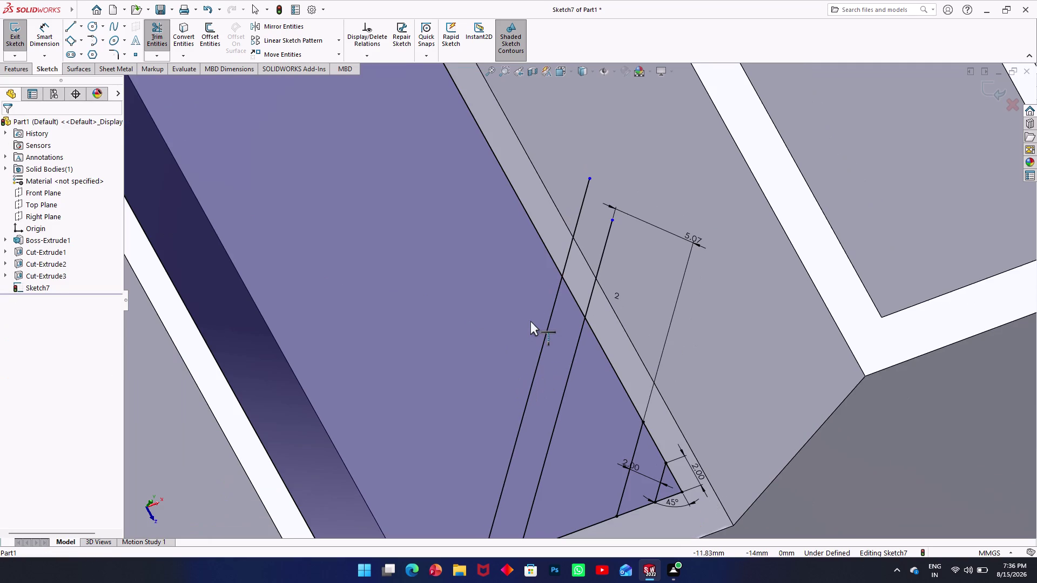
scroll(up, 3)
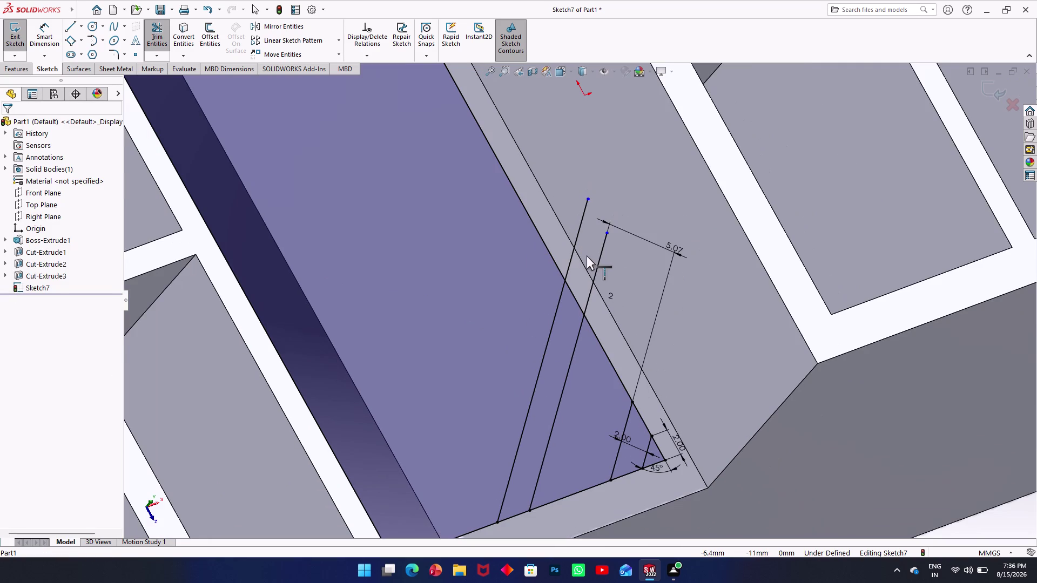
scroll(up, 3)
scroll(down, 3)
middle_drag(595, 279, 576, 289)
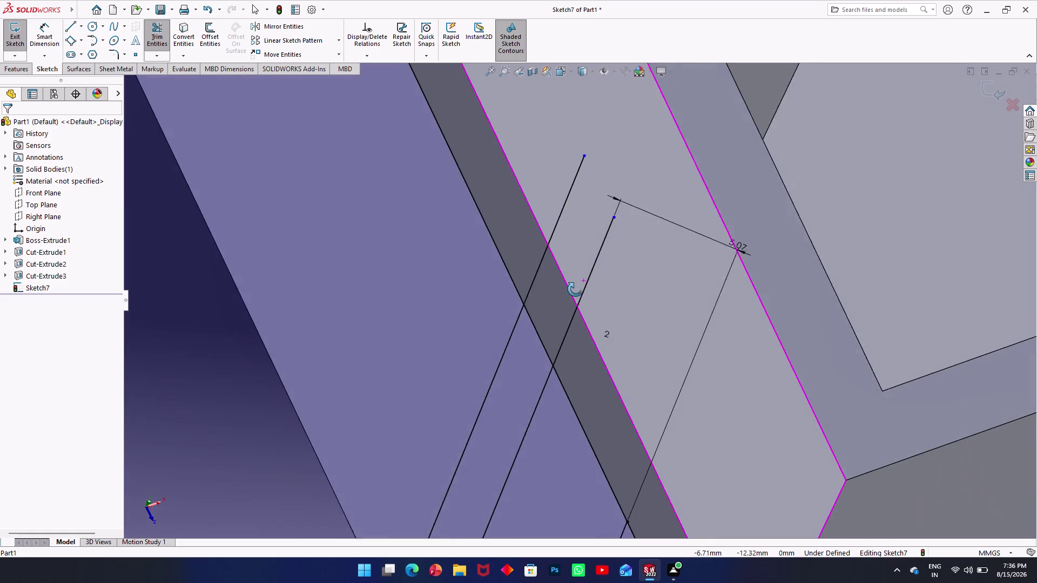
middle_drag(575, 289, 585, 278)
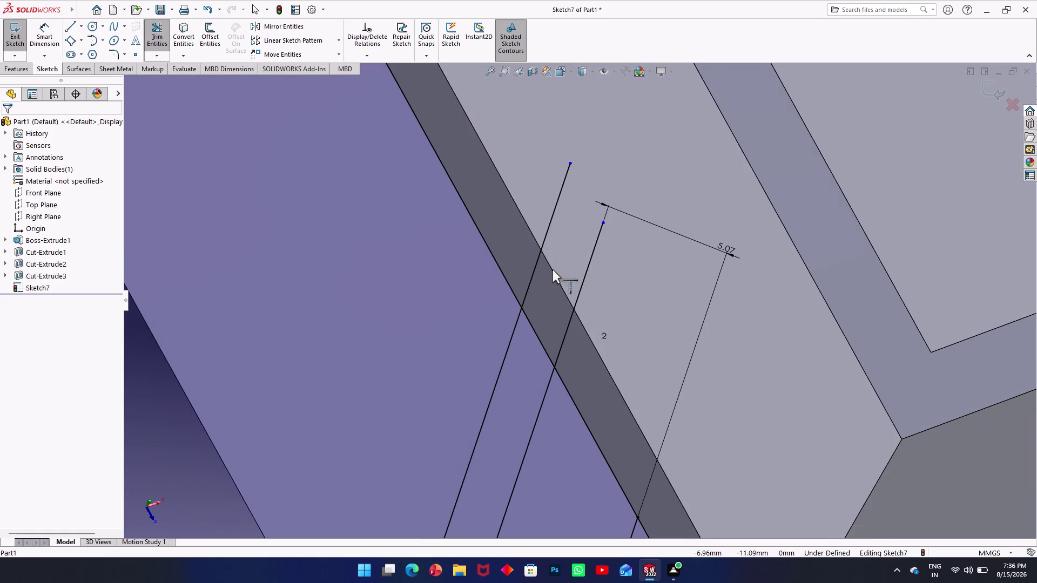
key(Escape)
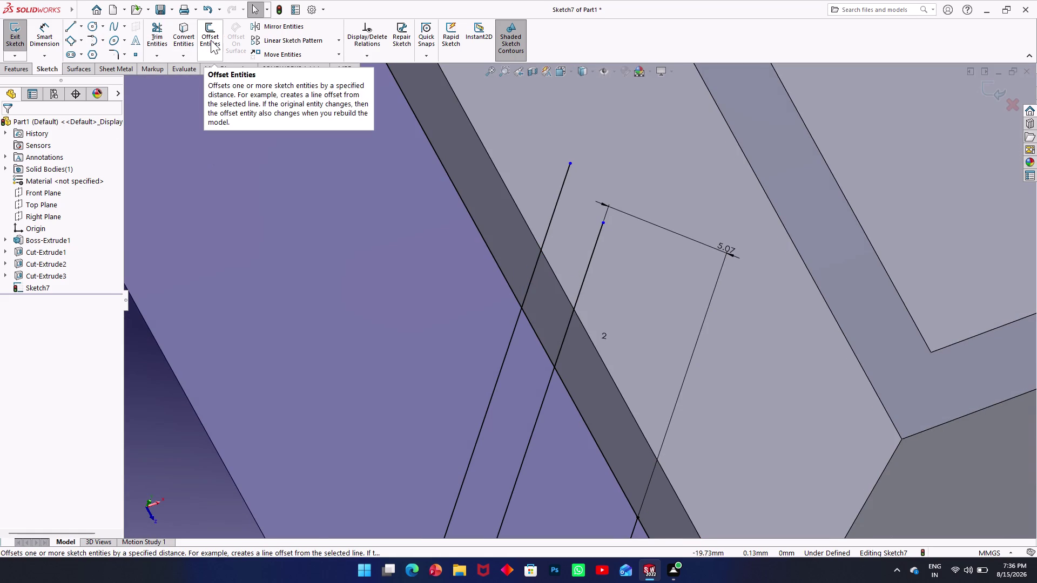
Trim the excess ends of both slanted lines back to the pocket edge.
click(164, 37)
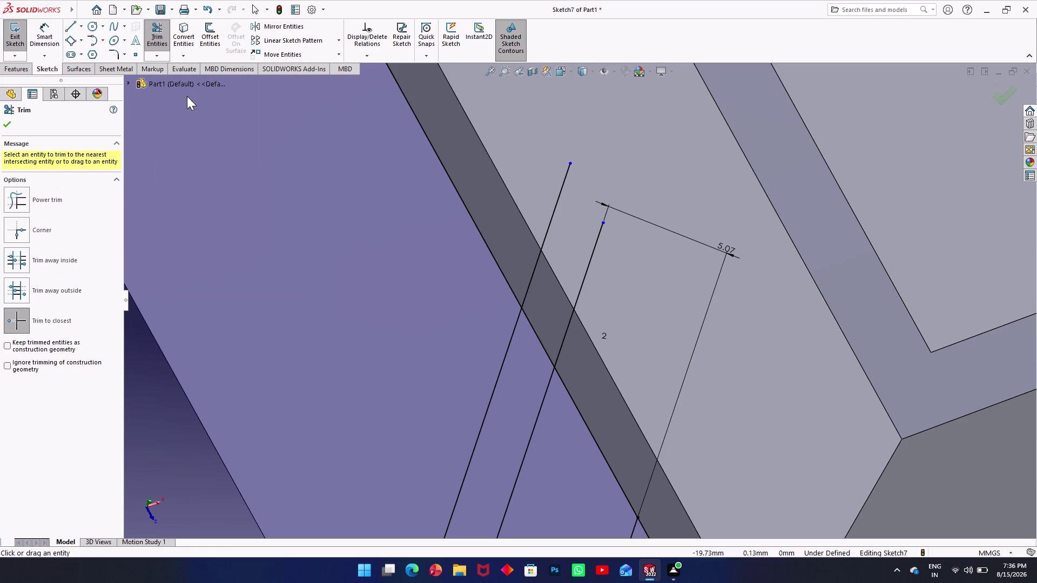
click(535, 270)
click(571, 321)
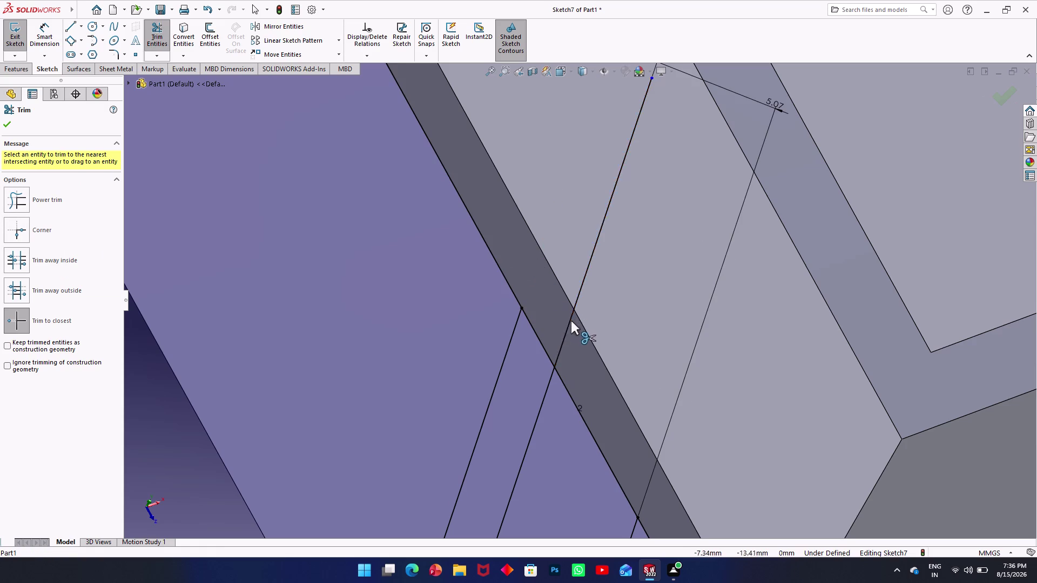
middle_drag(549, 308, 517, 328)
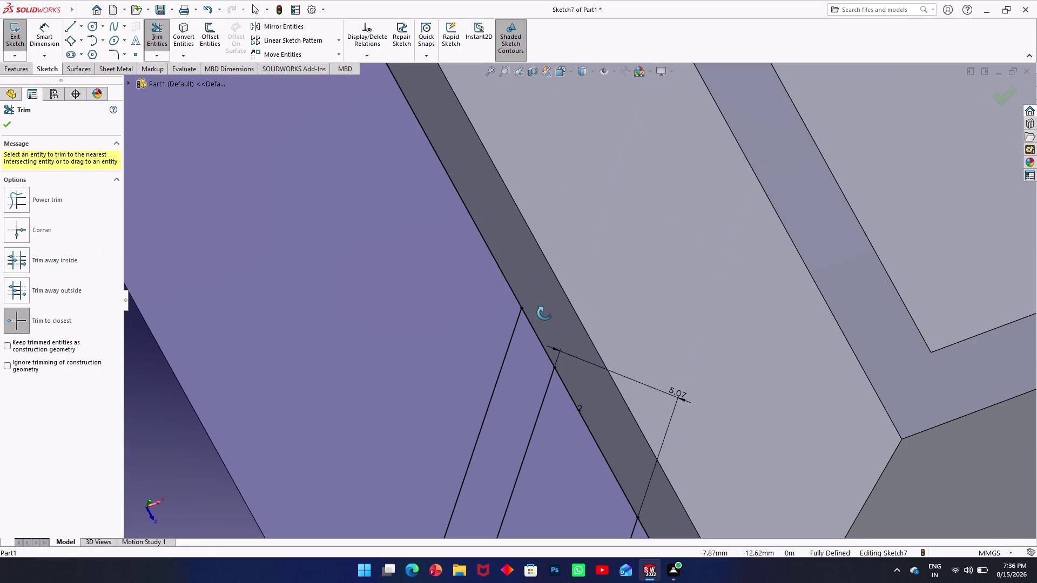
middle_drag(517, 328, 531, 319)
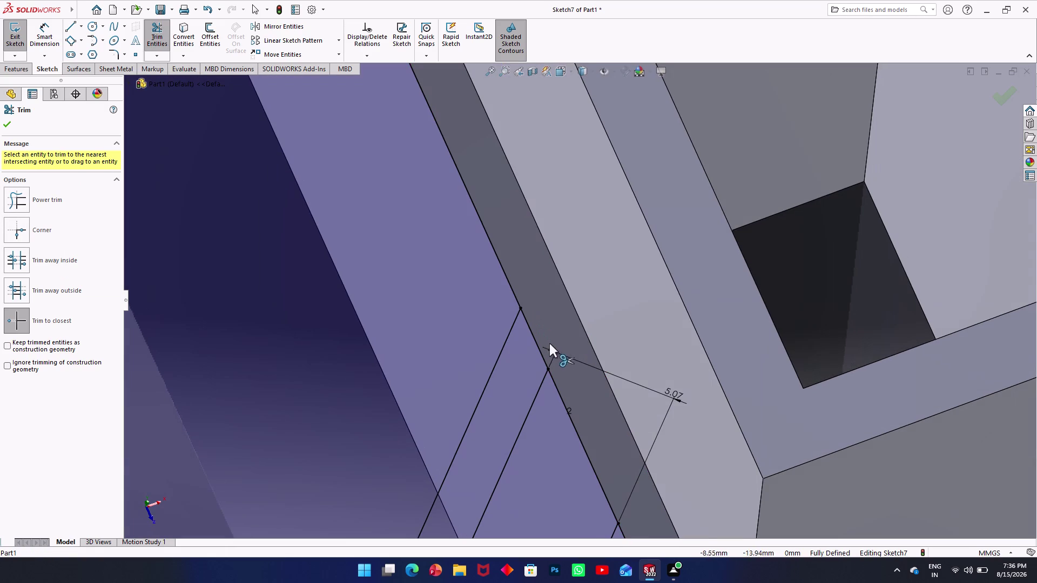
scroll(up, 3)
scroll(up, 3)
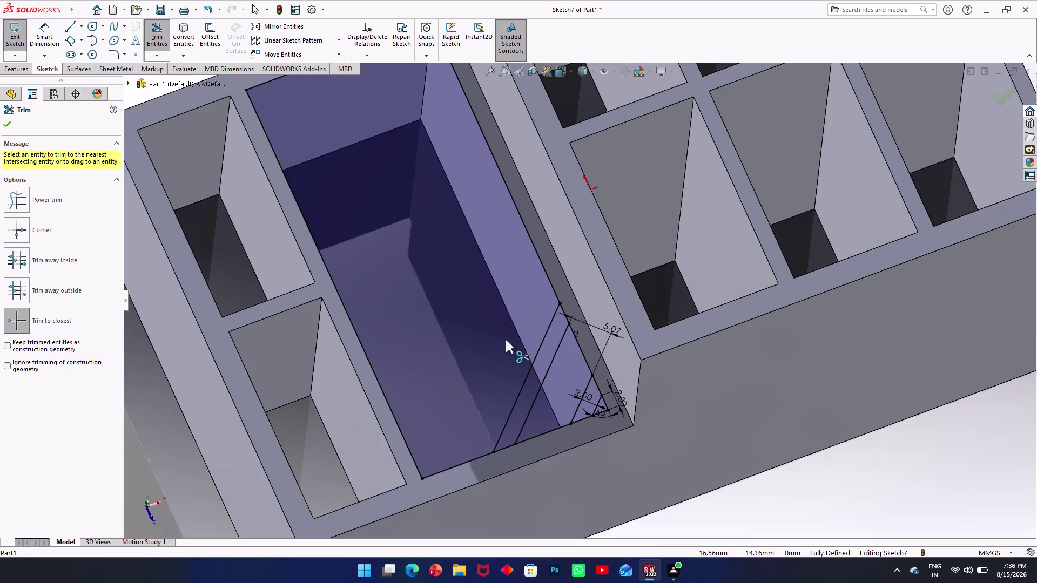
scroll(down, 3)
key(Escape)
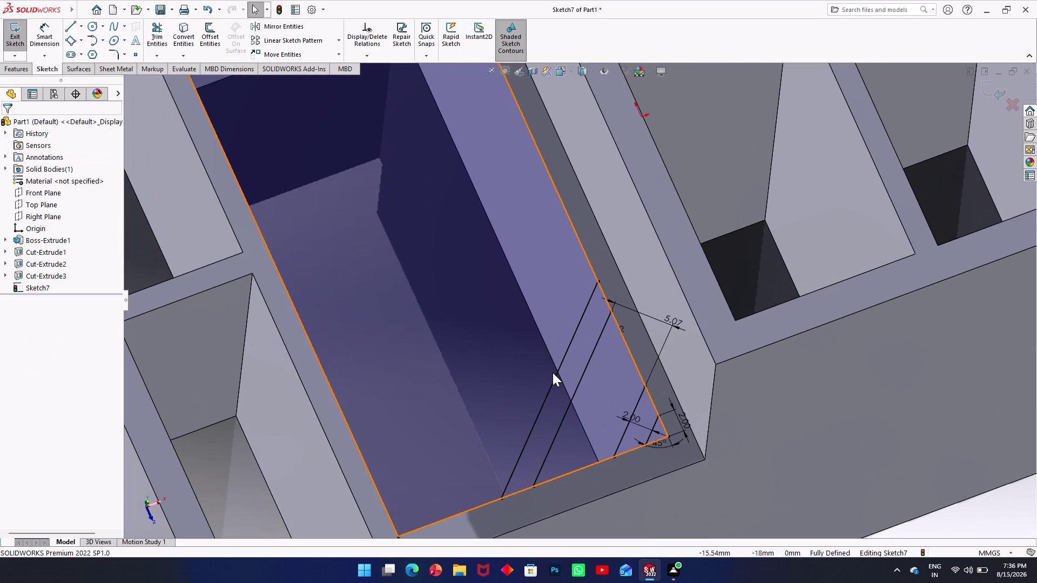
click(294, 39)
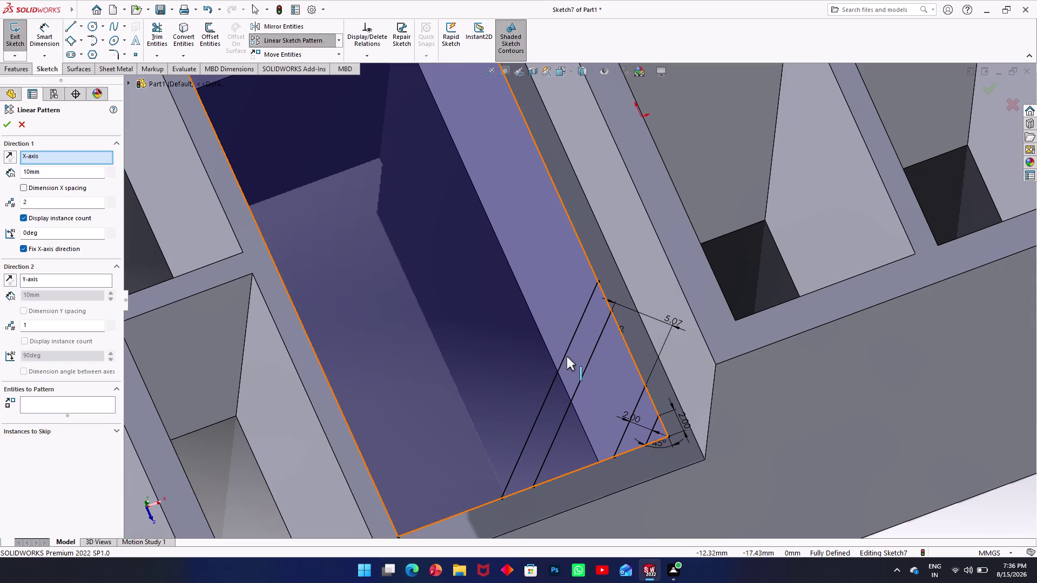
Set up a Linear Sketch Pattern along the pocket's long edge, repeating Line12 and Line13.
click(566, 360)
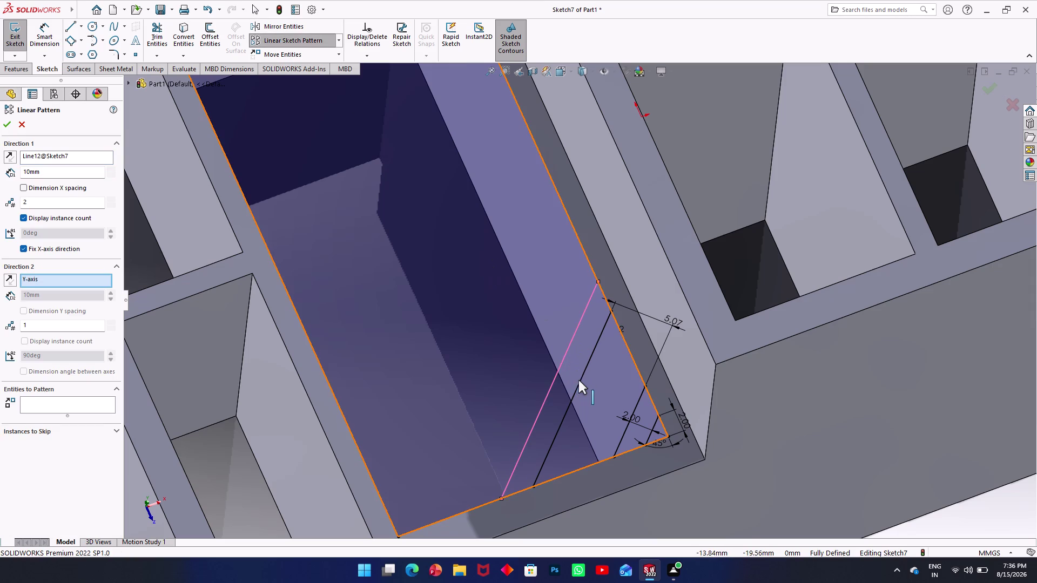
click(580, 383)
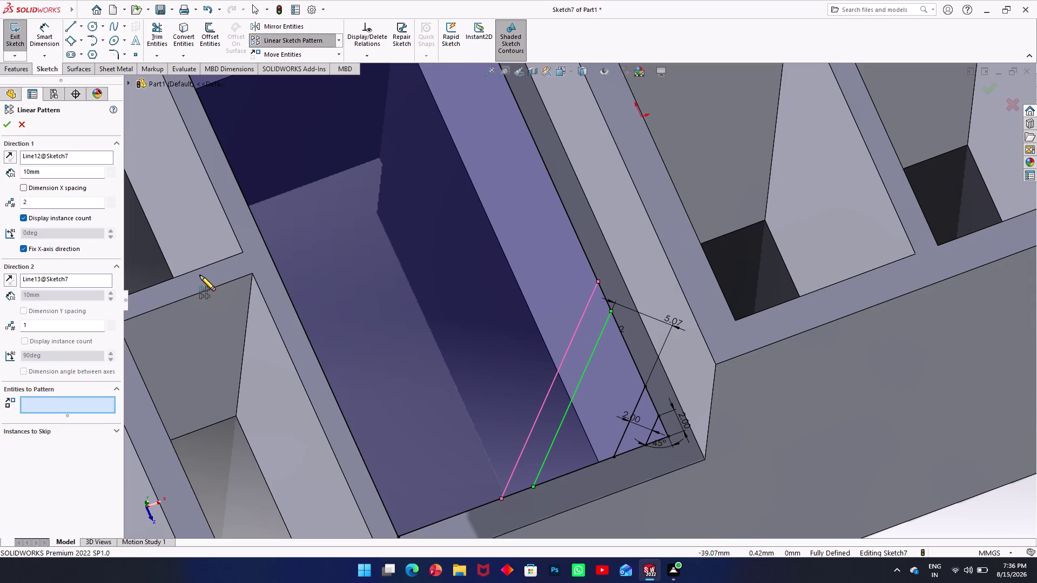
key(Escape)
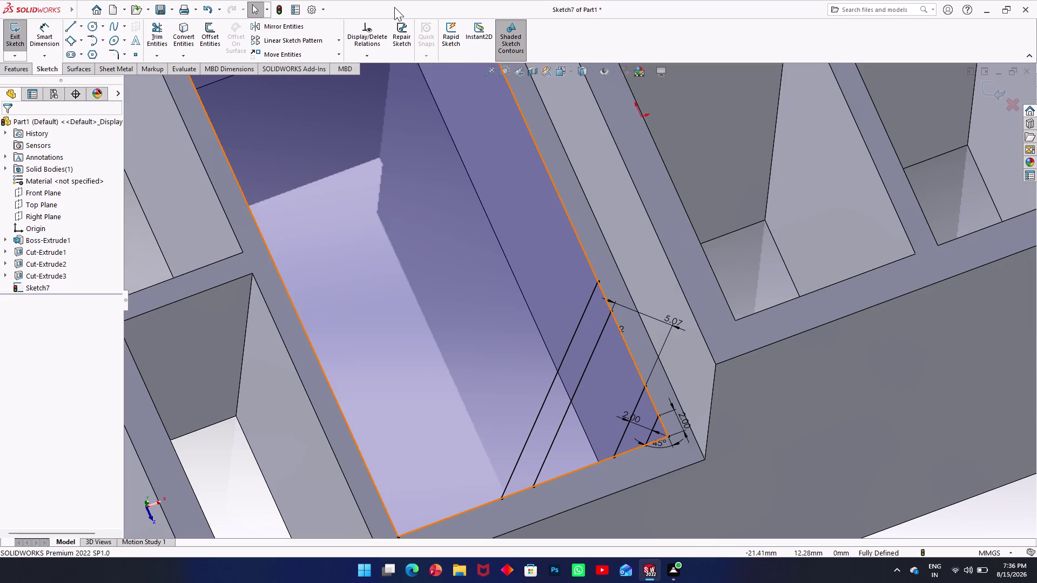
click(293, 43)
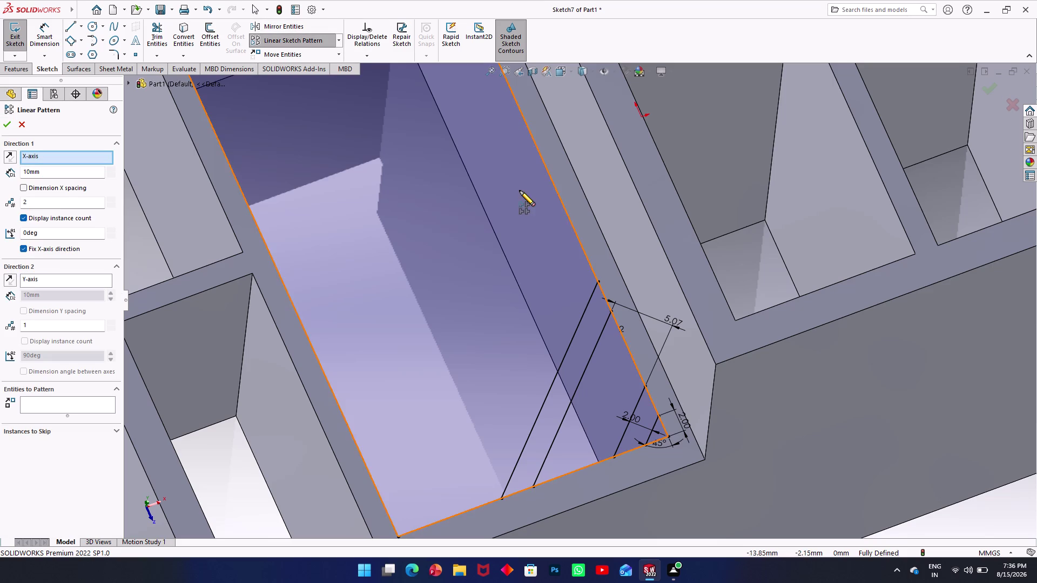
click(575, 227)
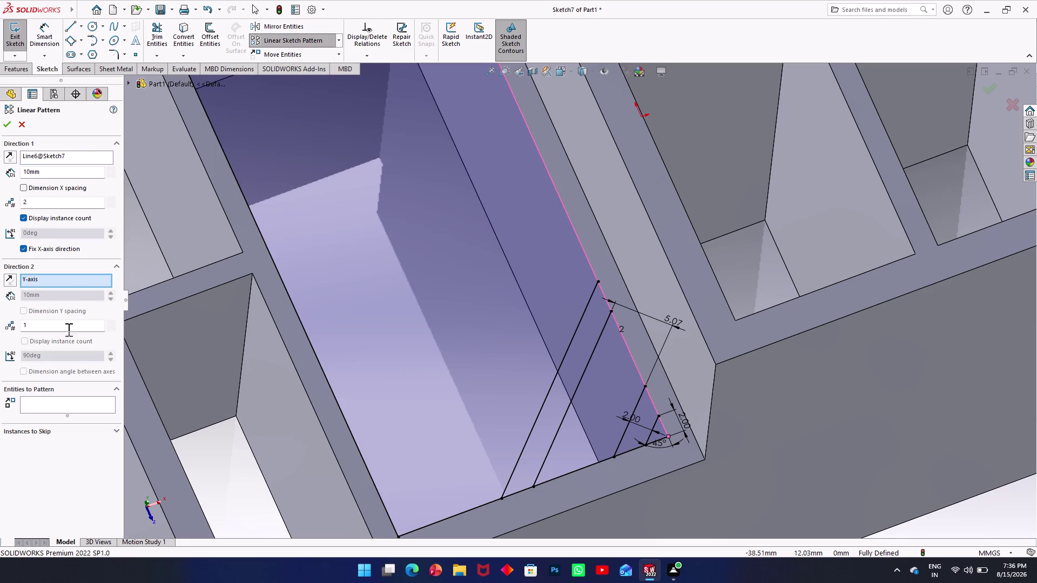
click(66, 396)
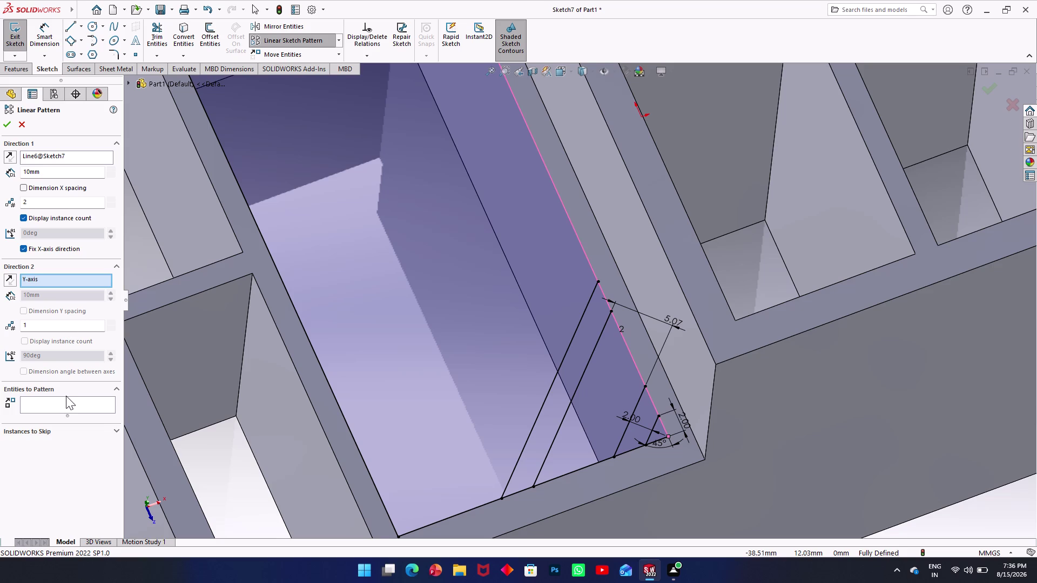
click(67, 407)
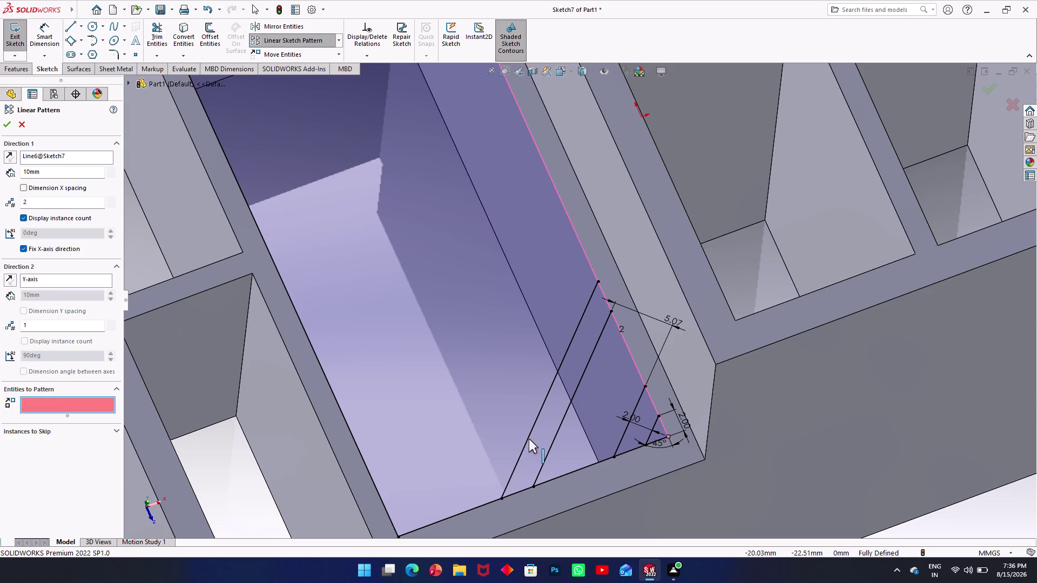
click(529, 440)
click(544, 460)
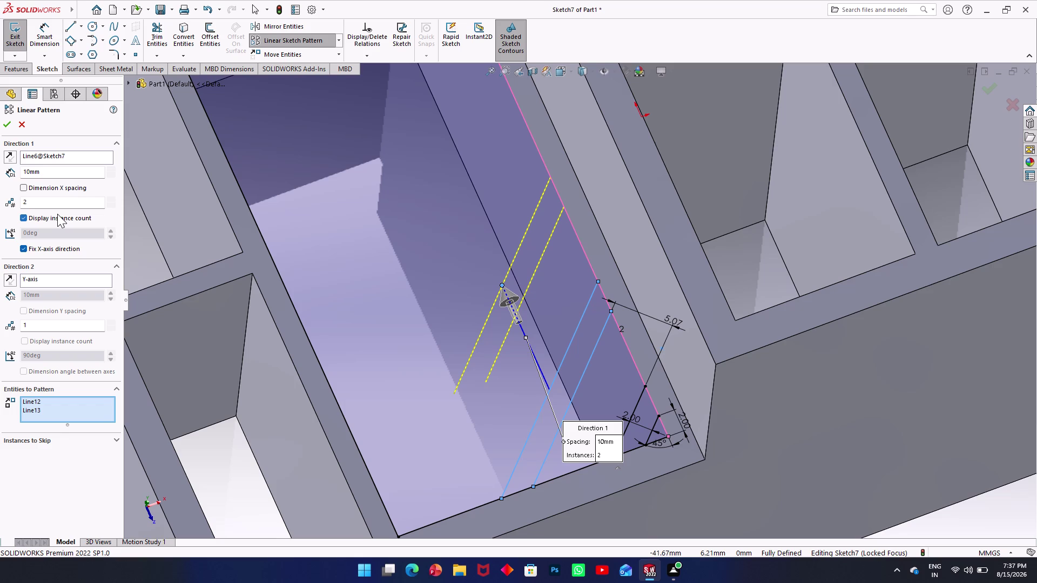
Try entering a Direction 2 instance count and zoom to check the pattern preview.
key(6)
drag(46, 324, 0, 324)
text(54)
key(BackSpace)
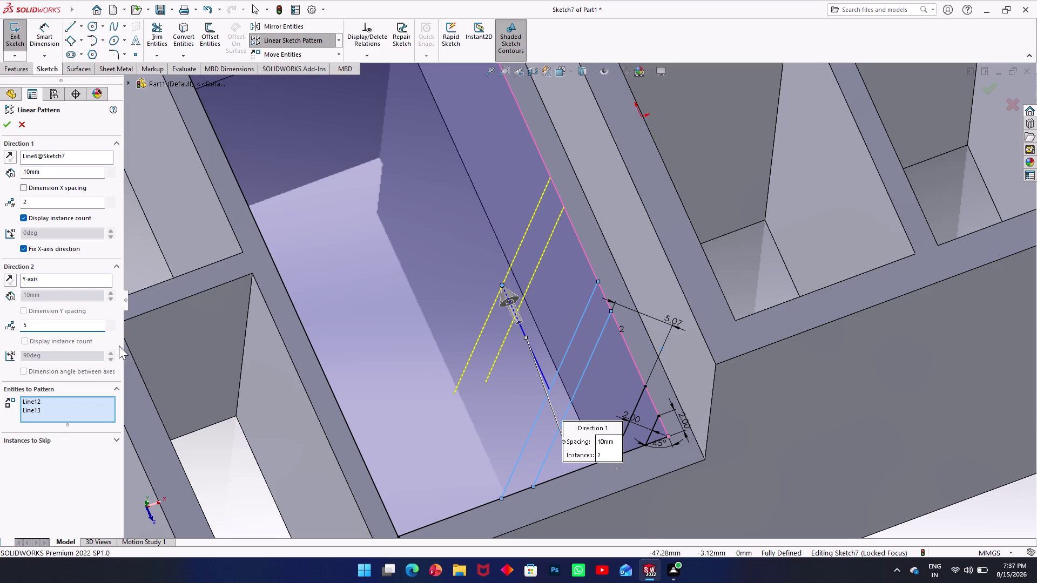
click(350, 293)
scroll(up, 3)
scroll(down, 3)
scroll(up, 3)
scroll(up, 3)
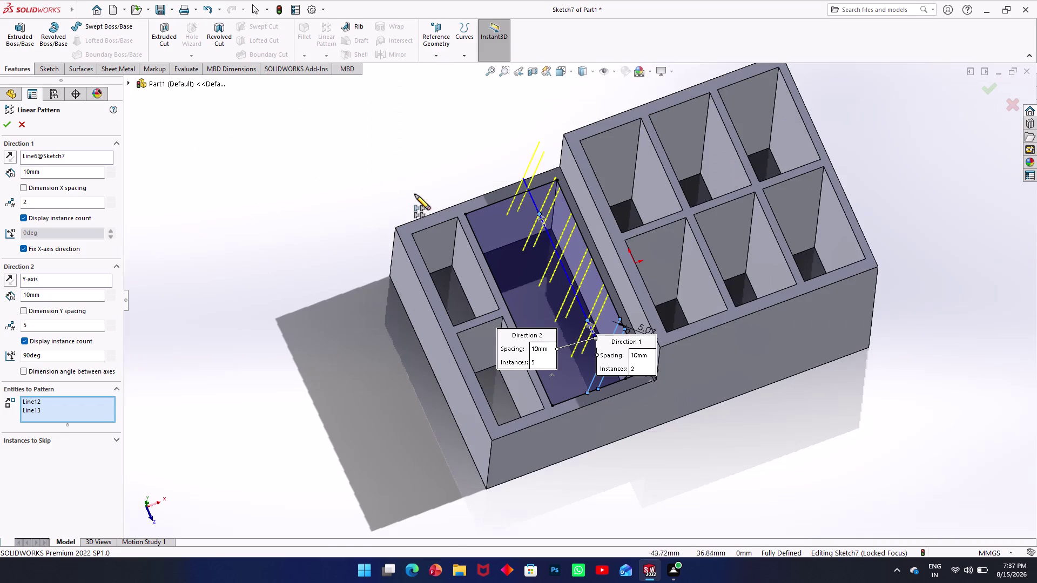
scroll(down, 3)
scroll(down, 3)
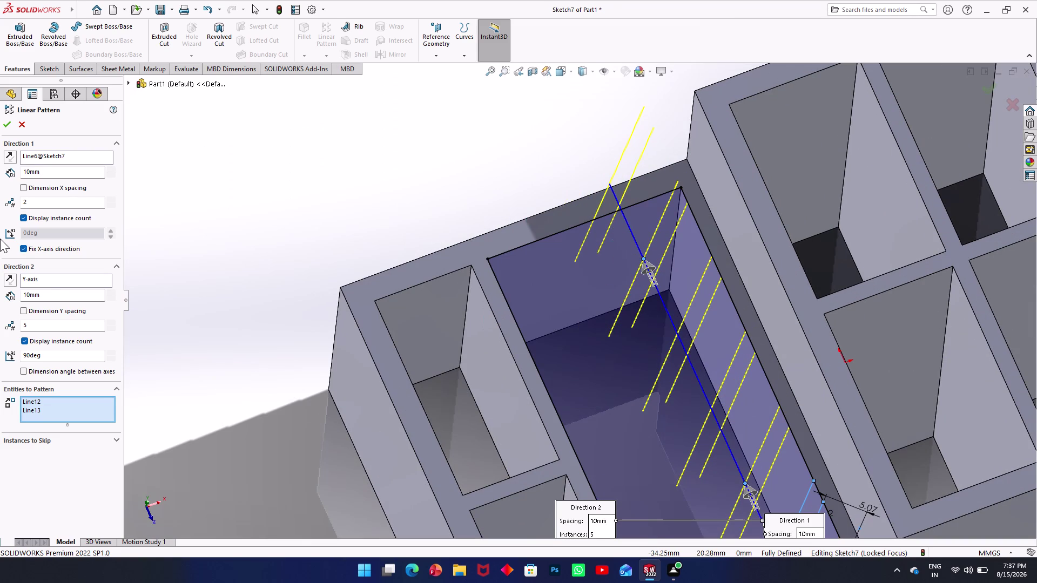
Set Direction 2 to 6 instances at 10 mm spacing and accept the line pattern.
drag(31, 329, 0, 328)
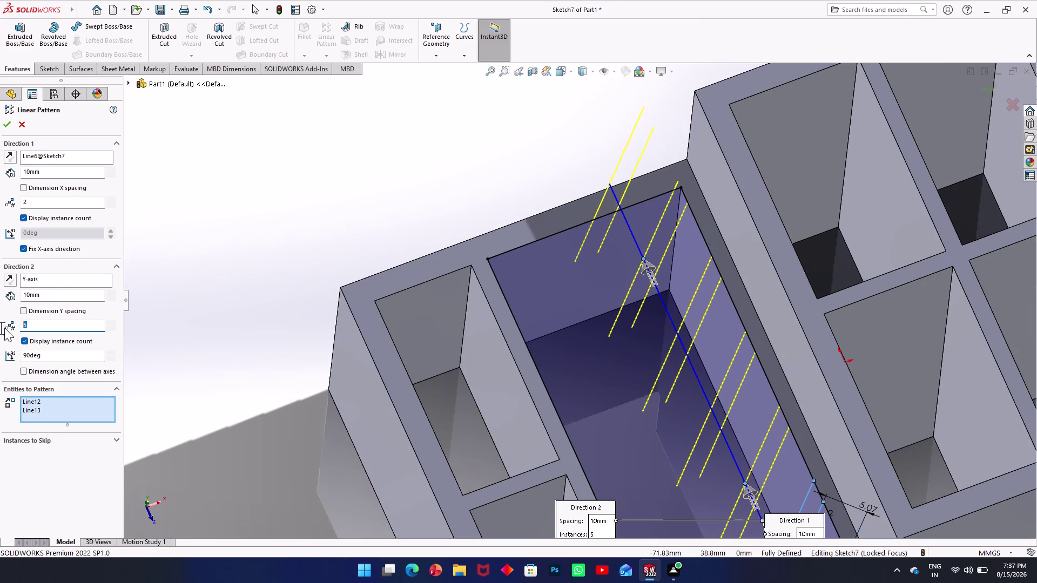
key(6)
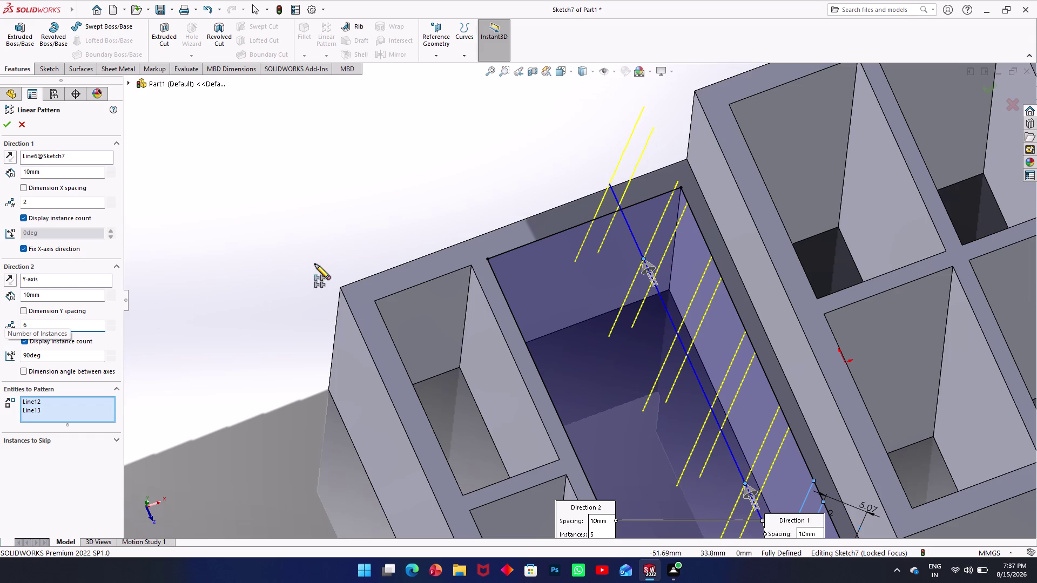
click(315, 264)
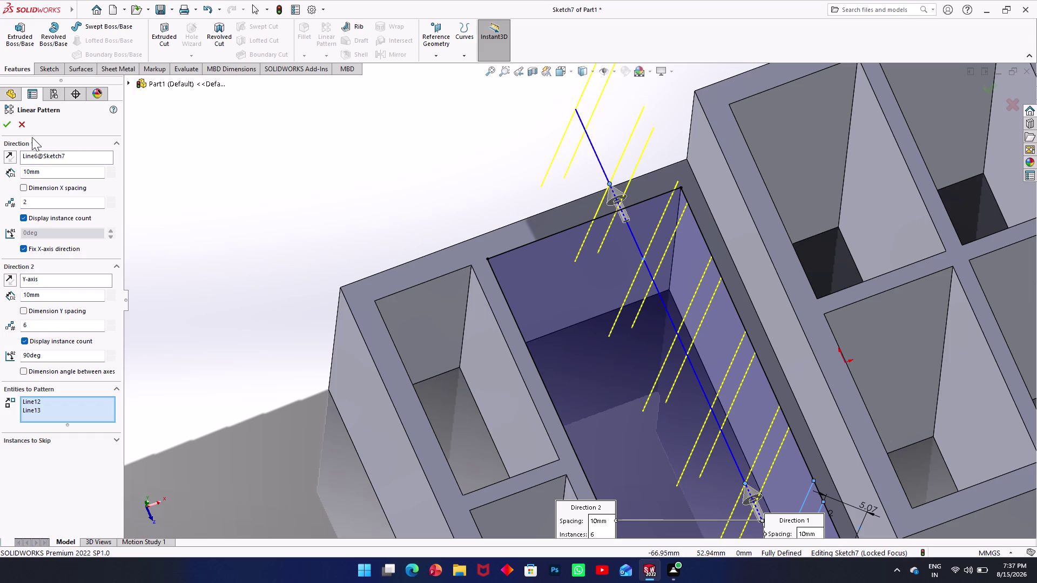
click(6, 129)
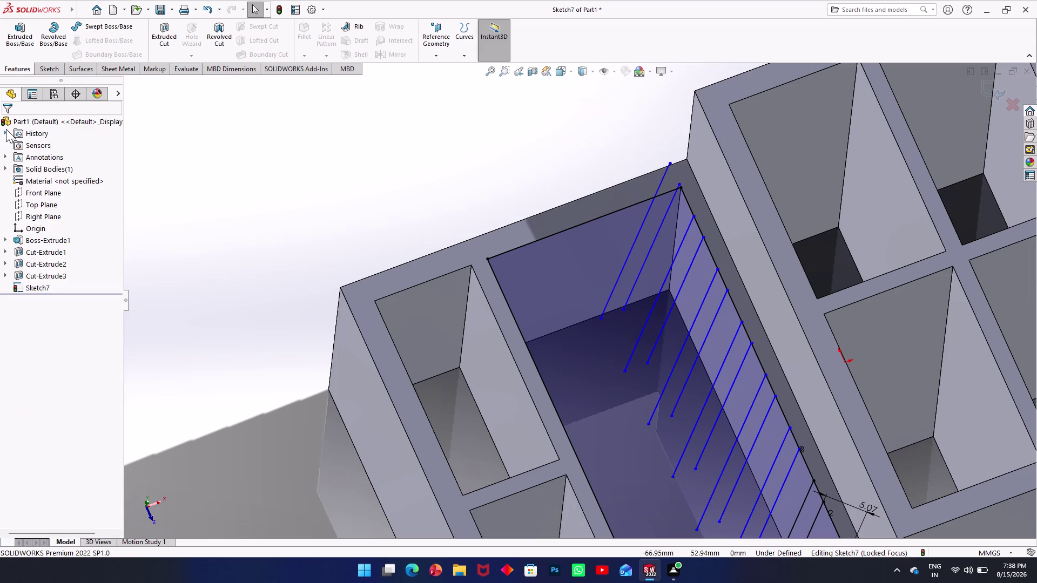
Orbit to face the pocket and open the 5.07 mm slanted-line dimension.
scroll(up, 3)
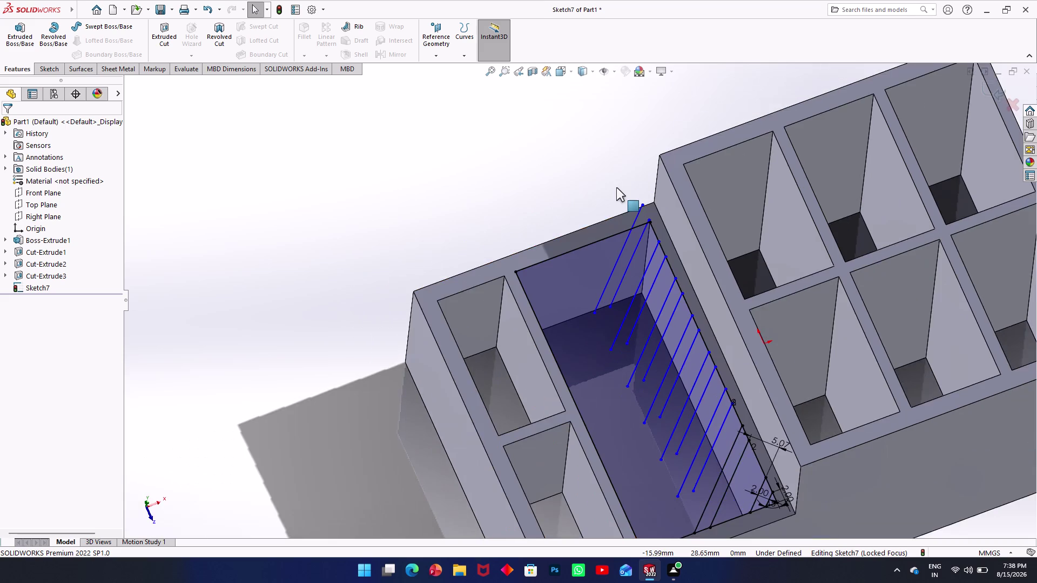
scroll(up, 3)
scroll(down, 3)
scroll(down, 3)
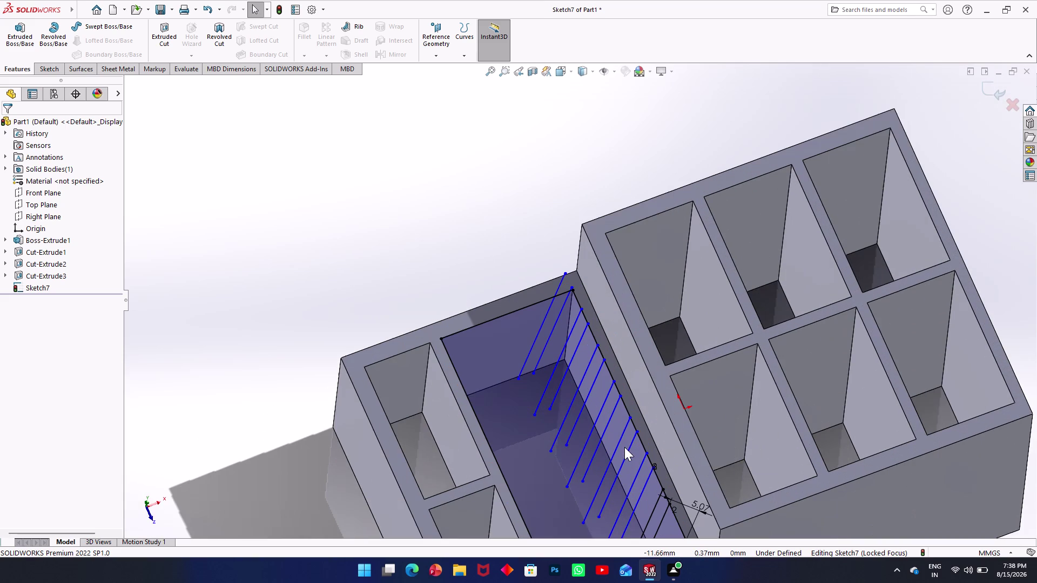
scroll(down, 3)
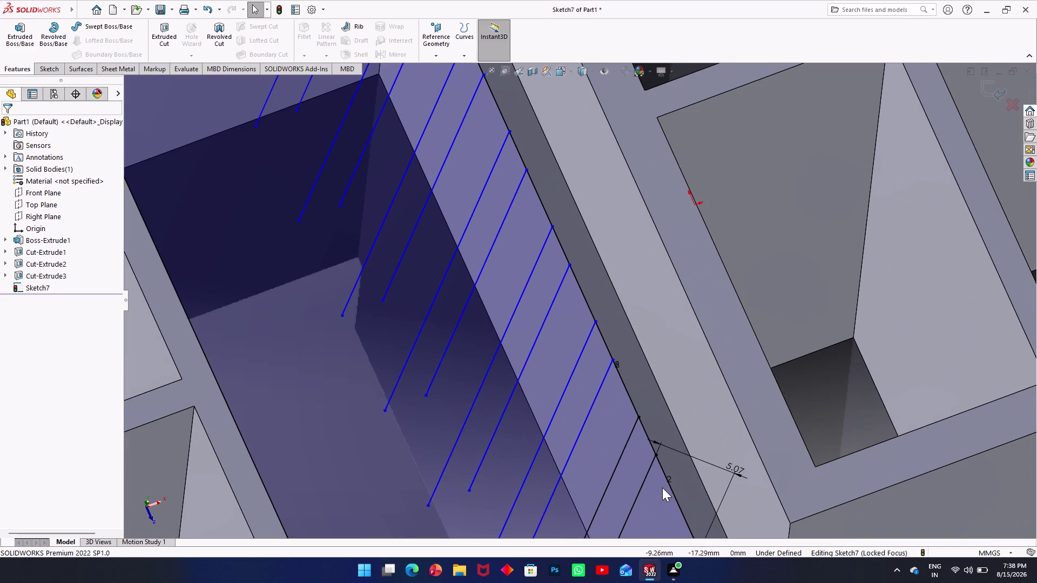
scroll(up, 3)
scroll(up, 3)
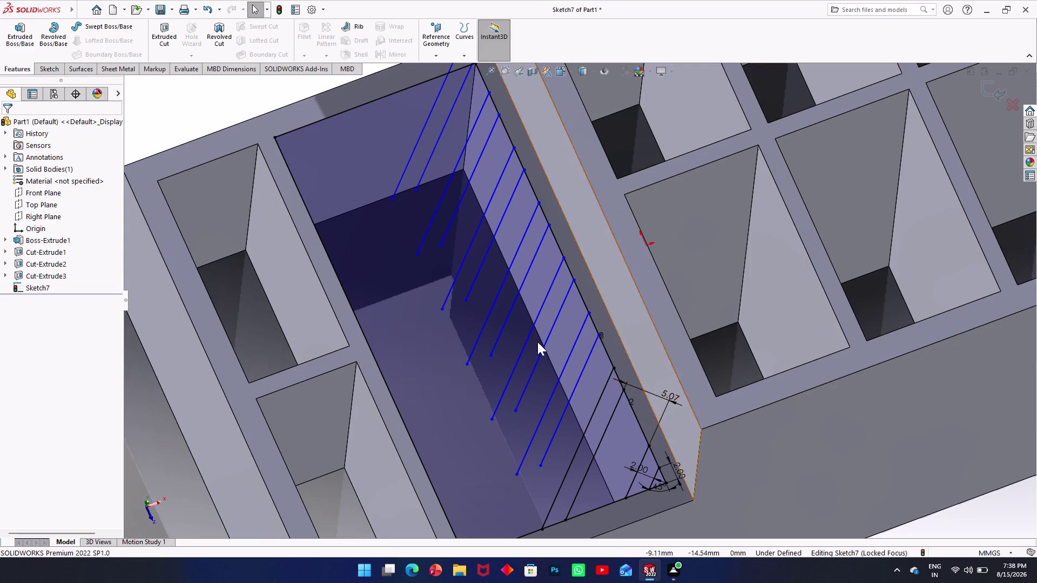
scroll(up, 3)
scroll(down, 3)
middle_drag(544, 341, 530, 289)
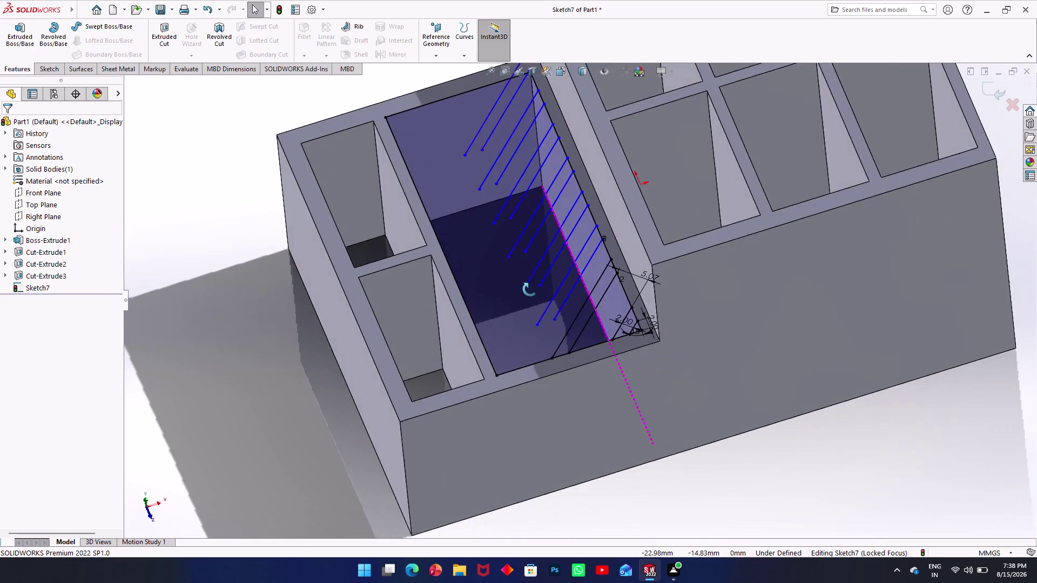
middle_drag(530, 289, 548, 354)
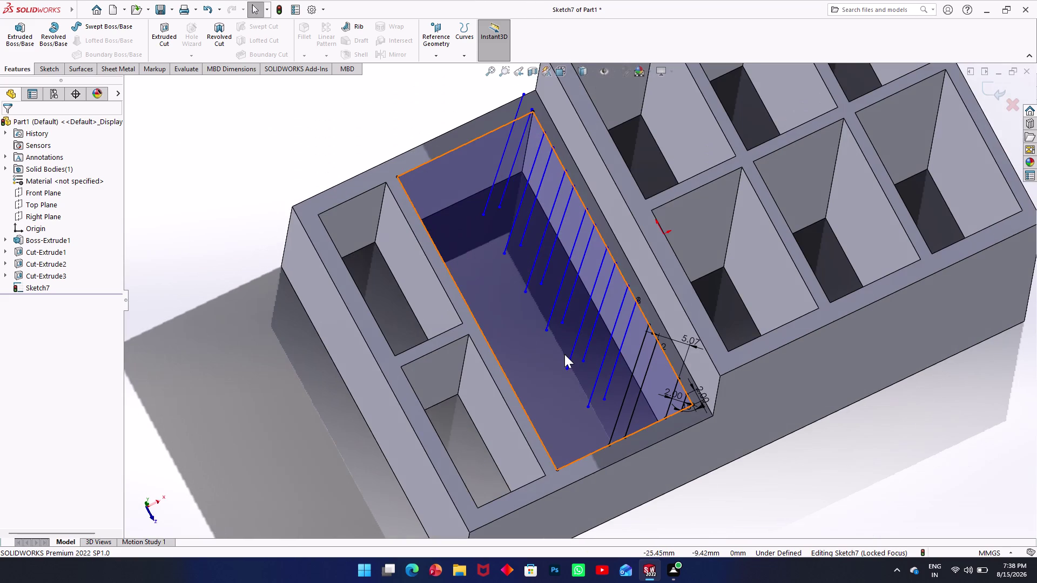
double_click(676, 339)
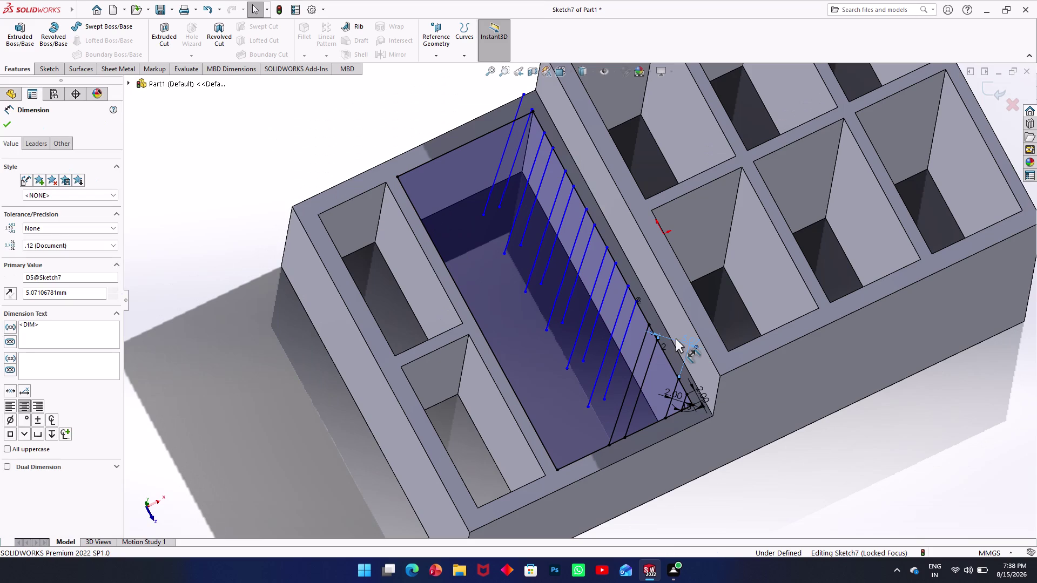
Select the 5.07 mm sketch dimension, clearing and reselecting it along the way.
double_click(675, 338)
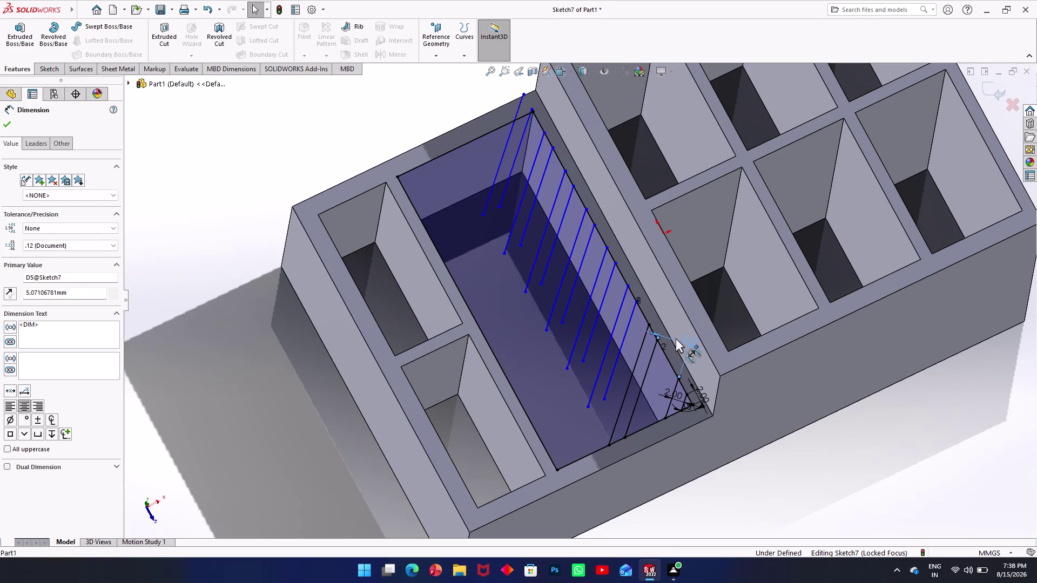
triple_click(676, 338)
click(676, 338)
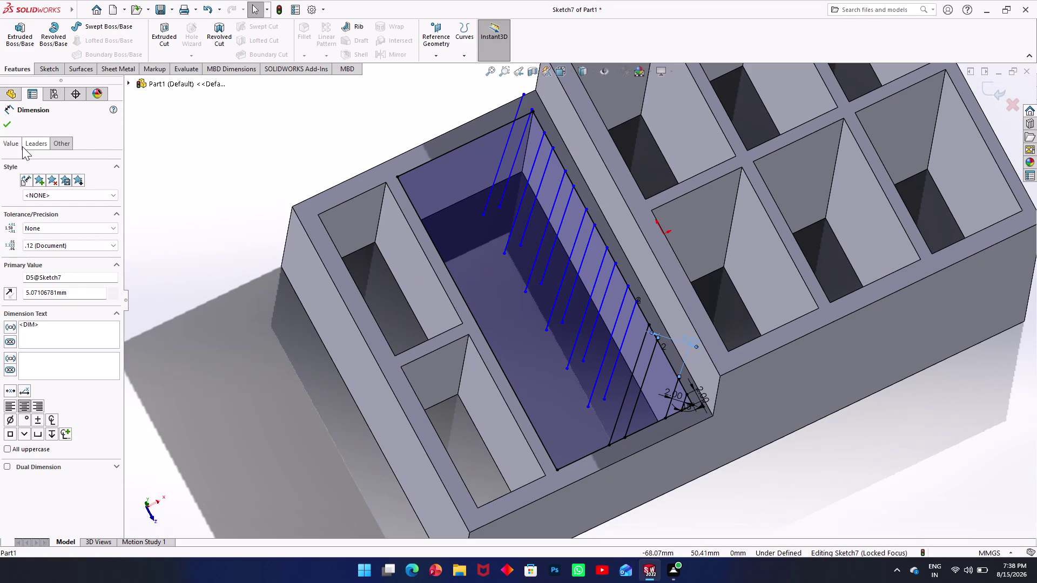
click(2, 121)
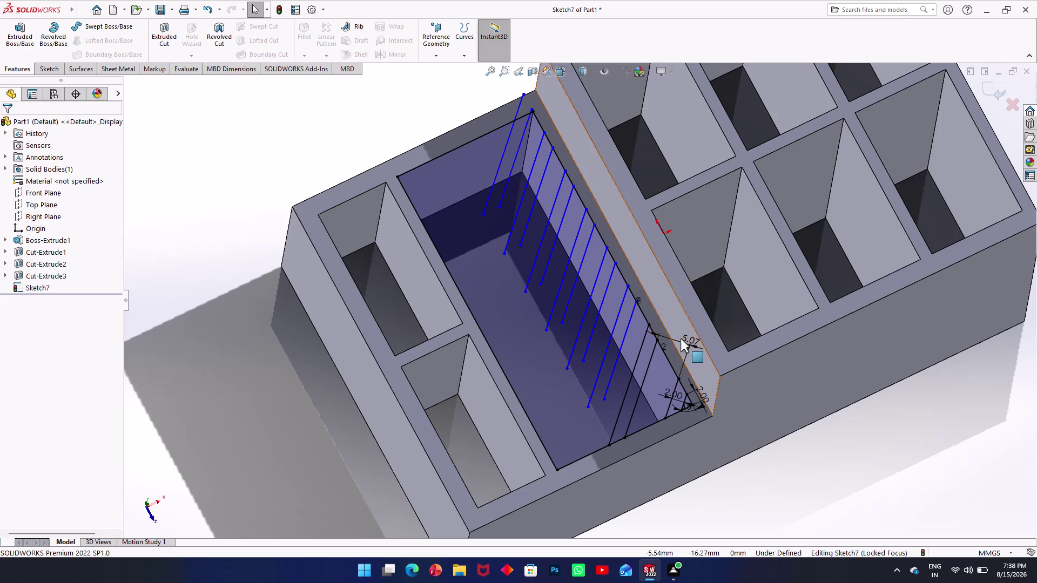
double_click(680, 339)
click(824, 475)
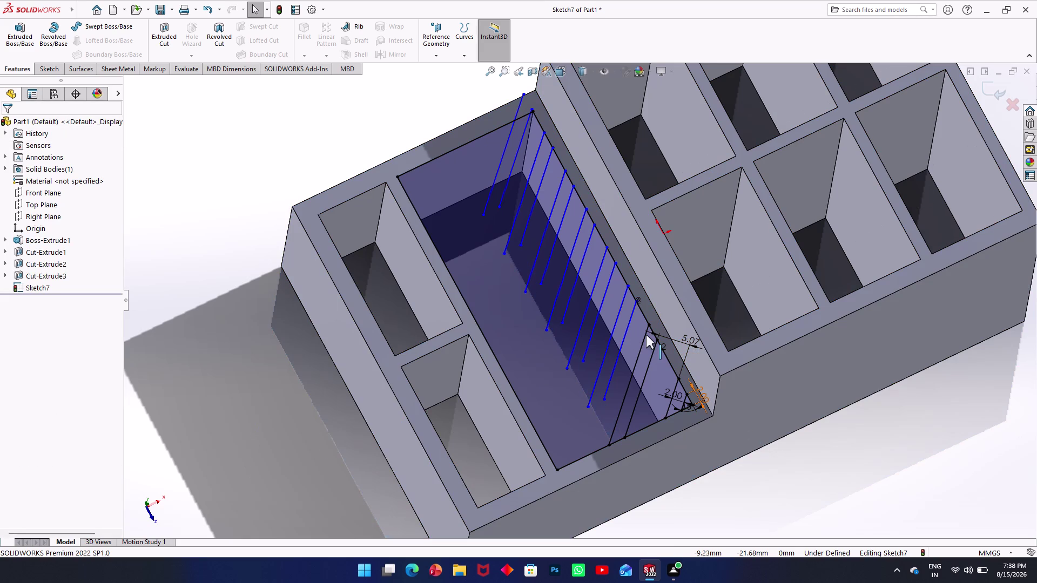
Change the 5.07 mm dimension to 5 mm and close the Dimension PropertyManager.
double_click(686, 337)
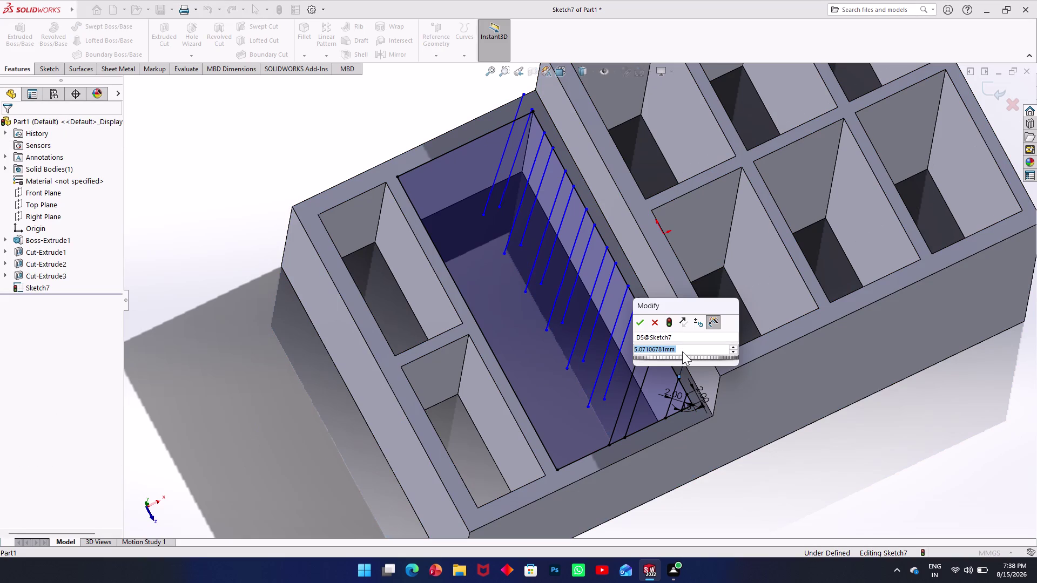
key(5)
key(Return)
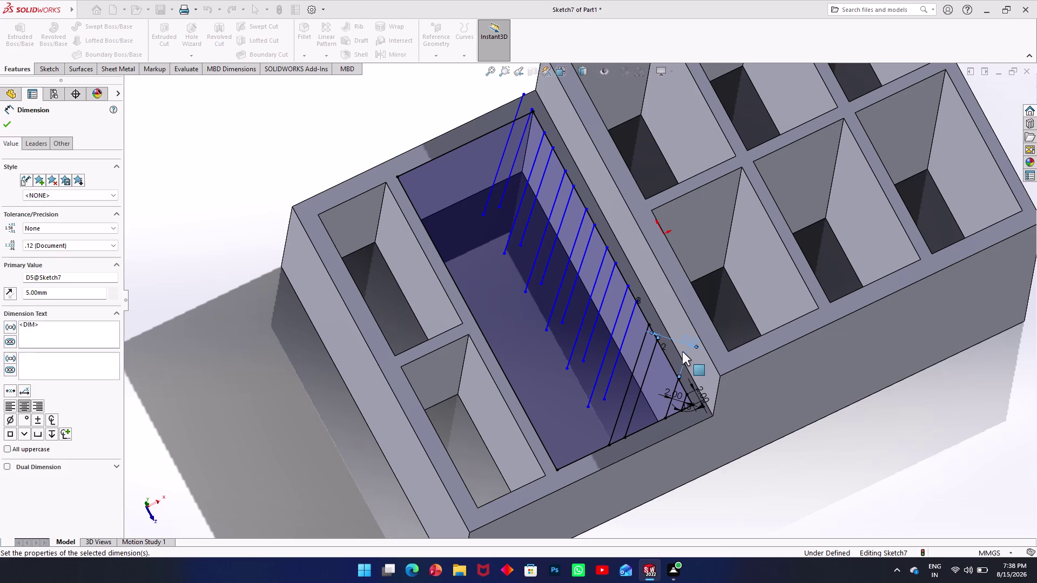
scroll(up, 3)
scroll(down, 3)
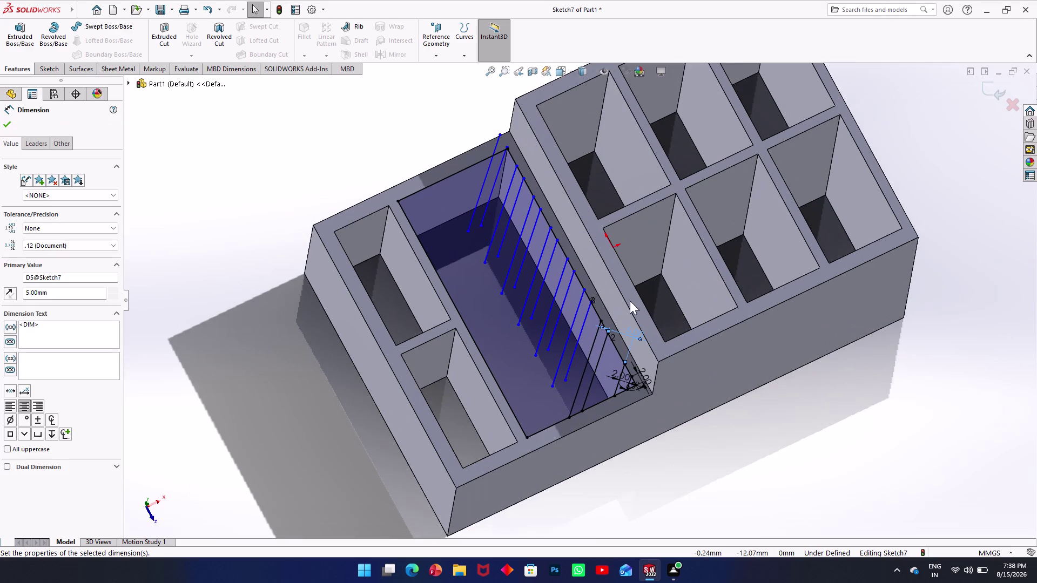
scroll(down, 3)
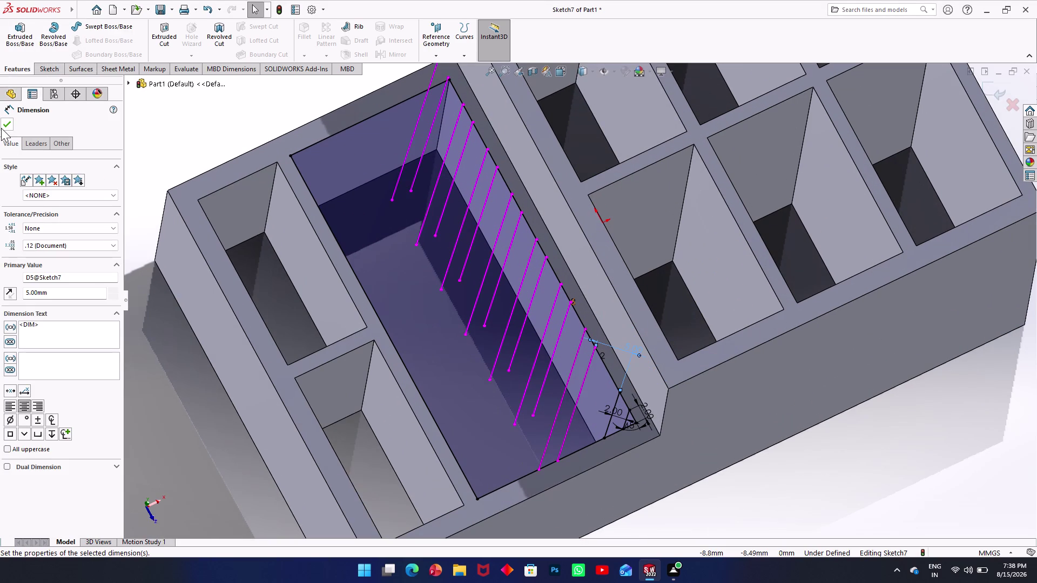
click(1, 128)
click(40, 69)
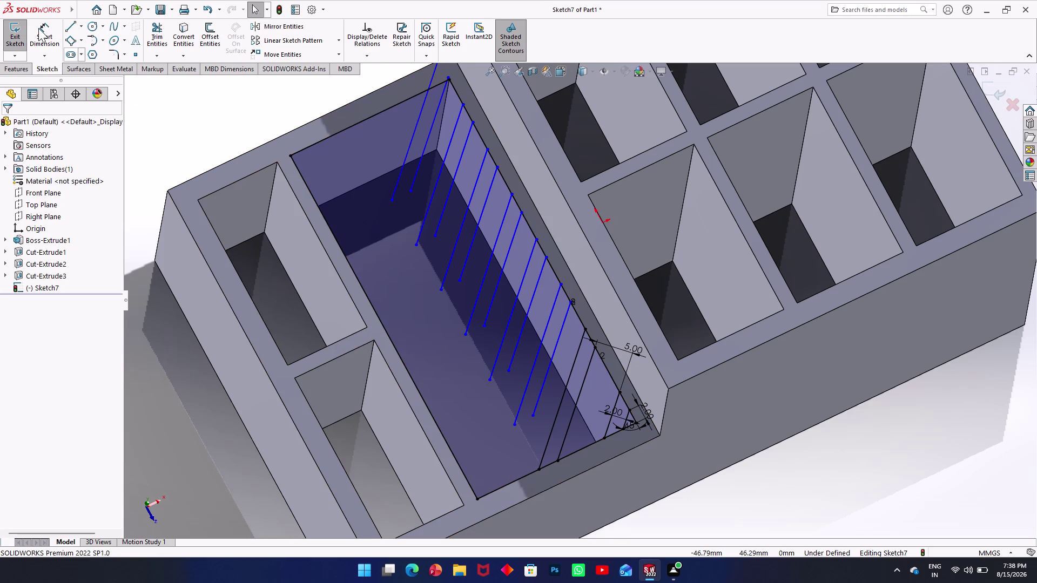
Add a 5 mm spacing dimension between two adjacent hatch-line endpoints.
click(38, 28)
scroll(up, 3)
scroll(down, 3)
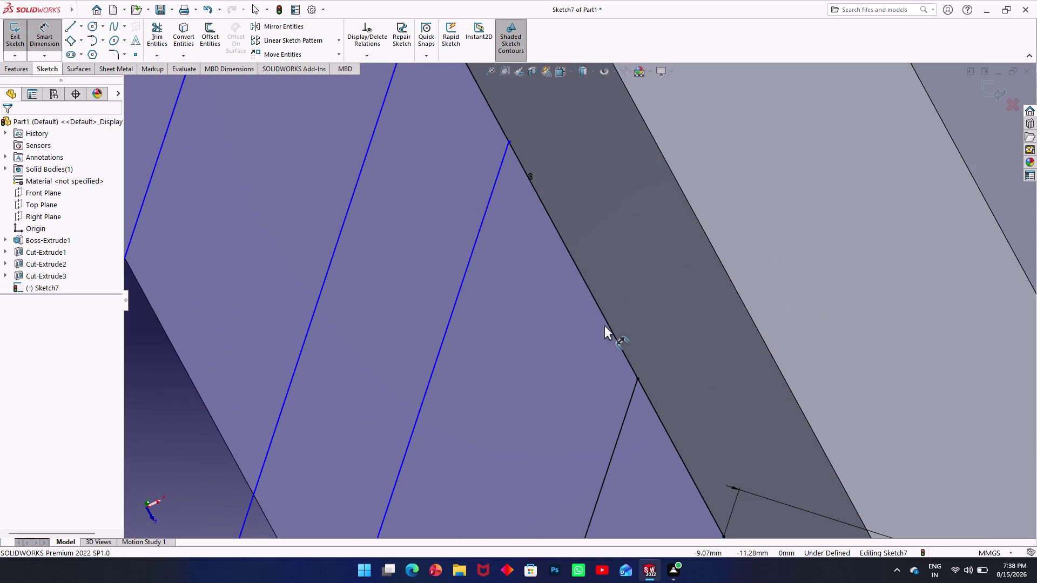
click(638, 379)
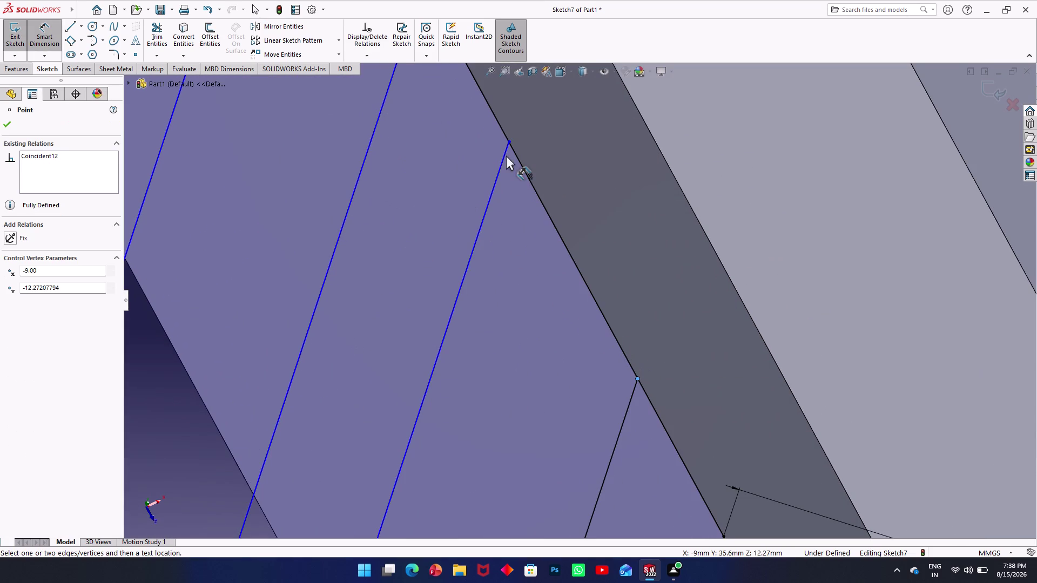
click(509, 141)
click(648, 231)
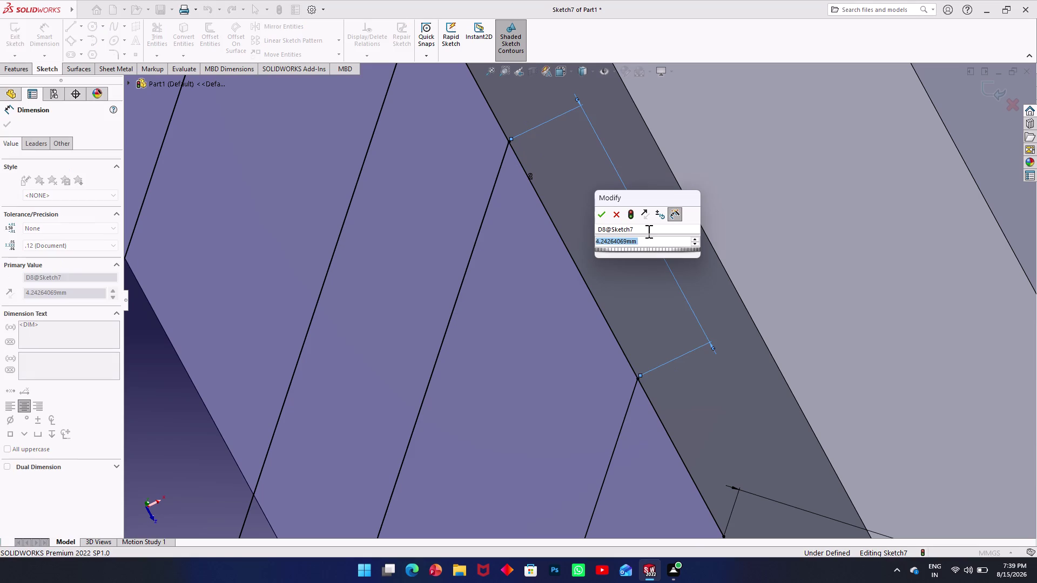
key(5)
key(Return)
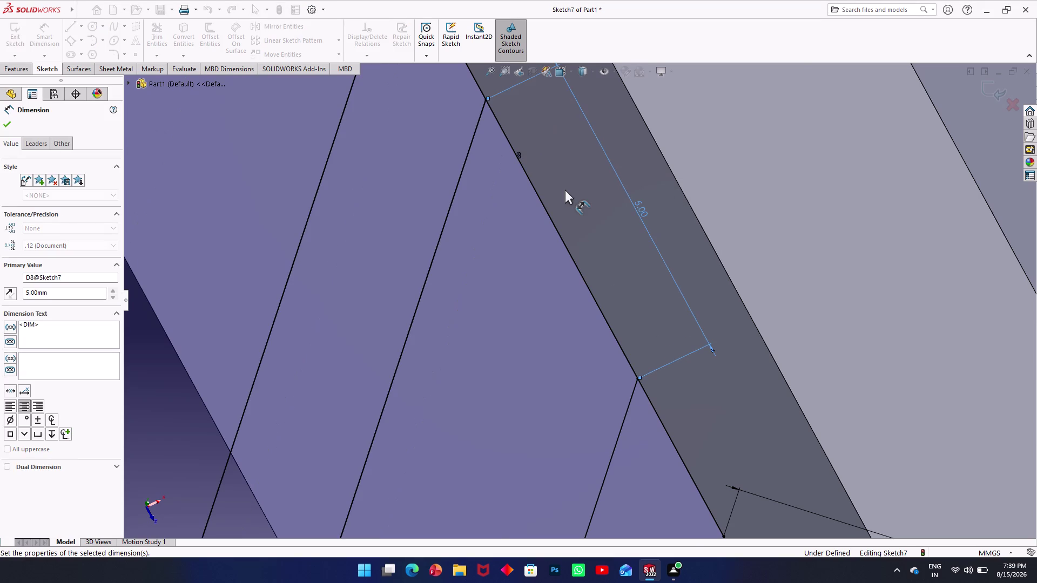
Zoom and orbit the view around the slanted pocket.
scroll(up, 3)
scroll(up, 3)
scroll(down, 3)
scroll(up, 3)
scroll(up, 3)
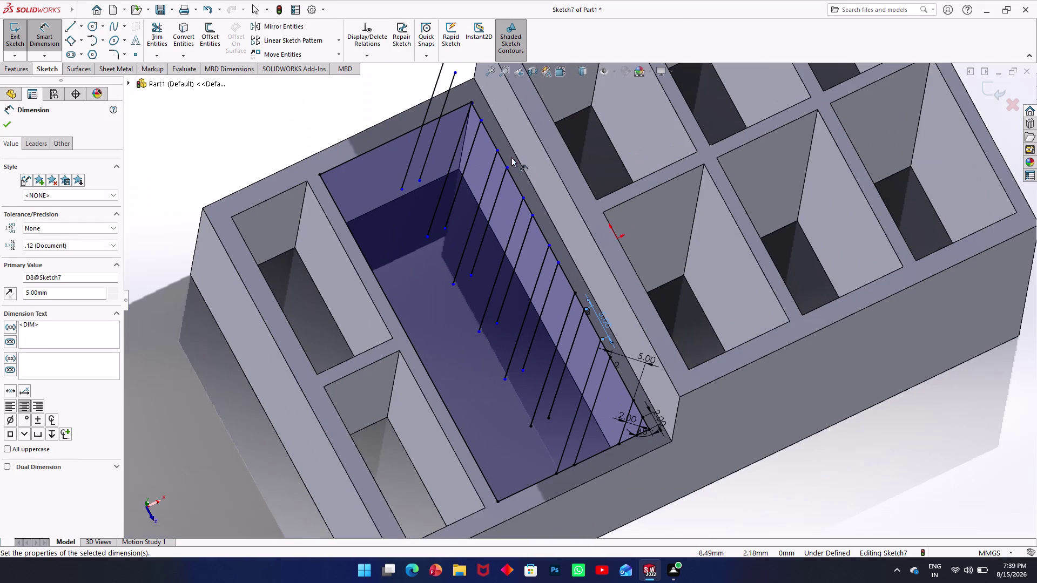
scroll(up, 3)
middle_drag(446, 153, 497, 164)
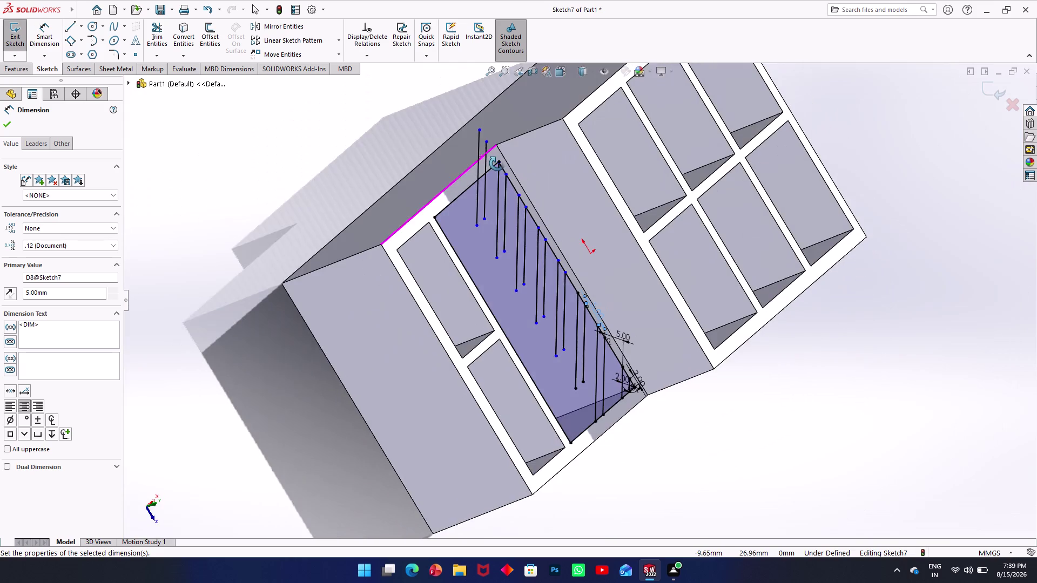
middle_drag(497, 164, 433, 164)
scroll(down, 3)
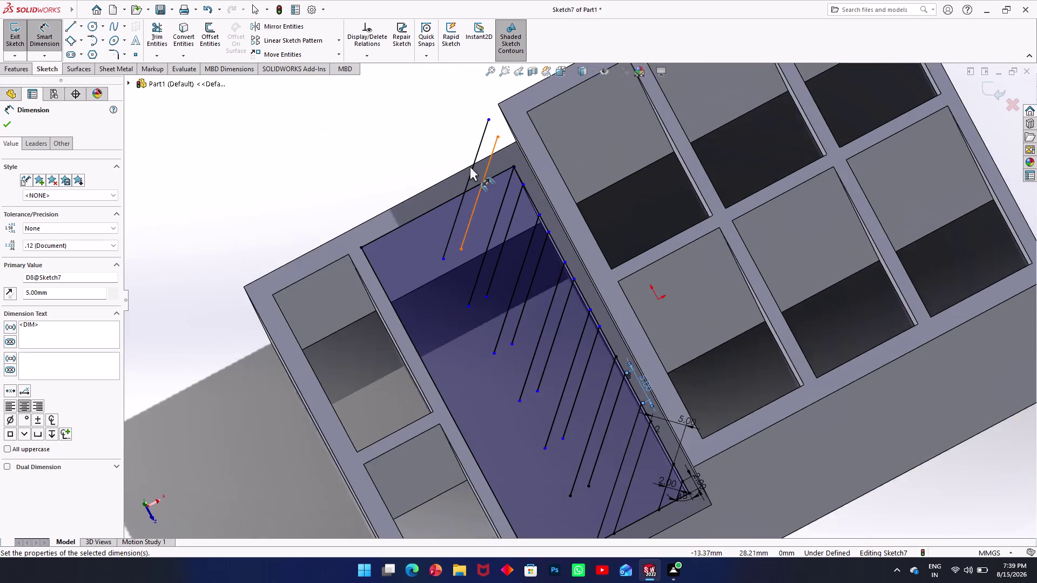
scroll(down, 3)
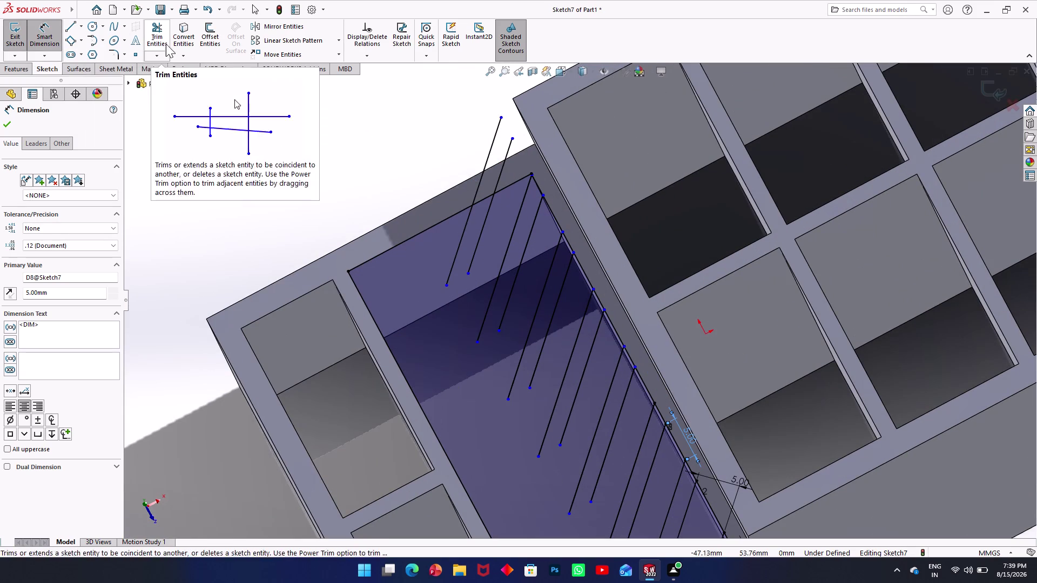
click(180, 55)
click(159, 56)
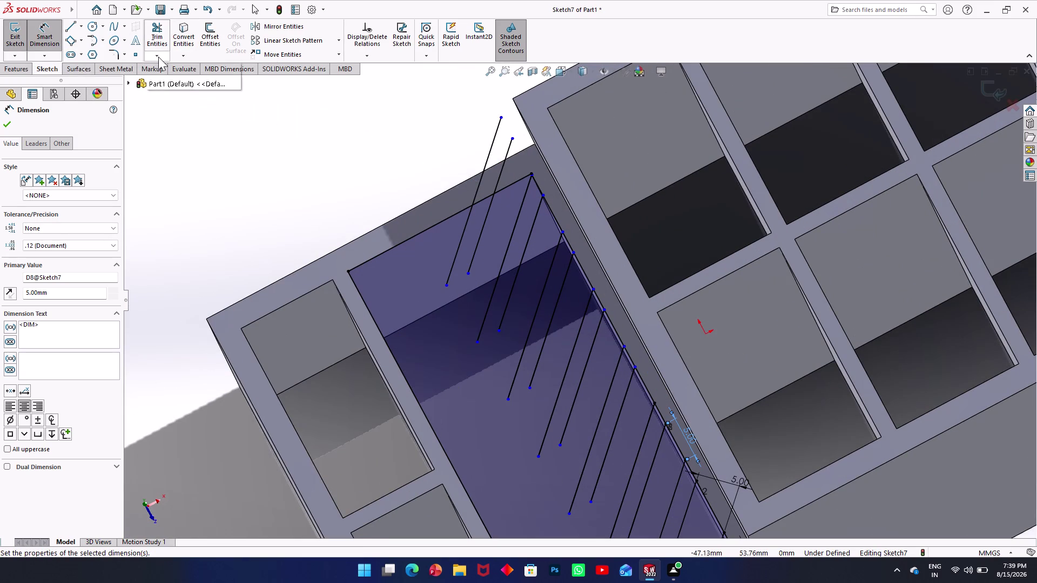
click(159, 56)
click(161, 71)
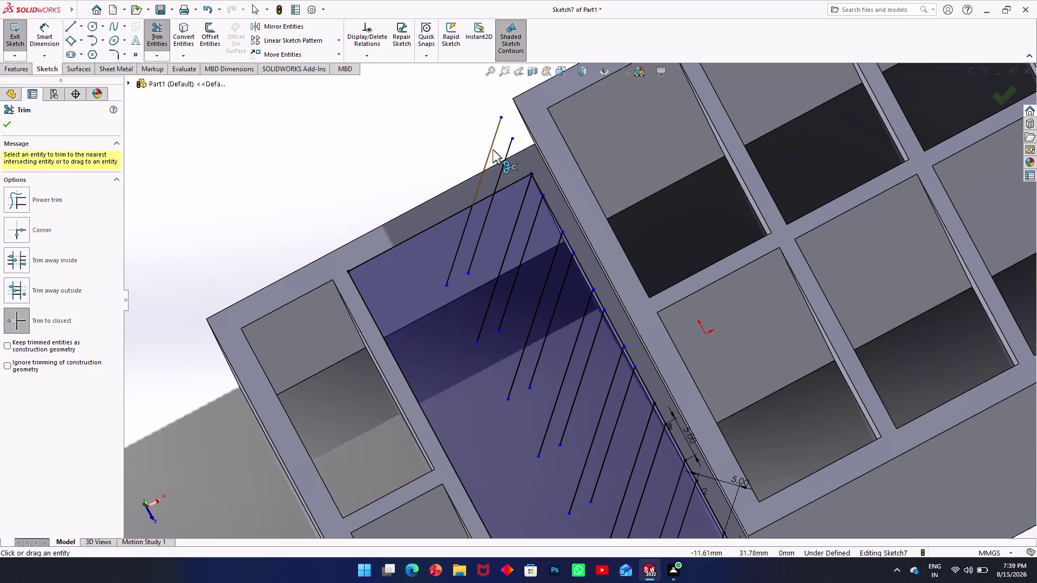
click(493, 150)
click(490, 149)
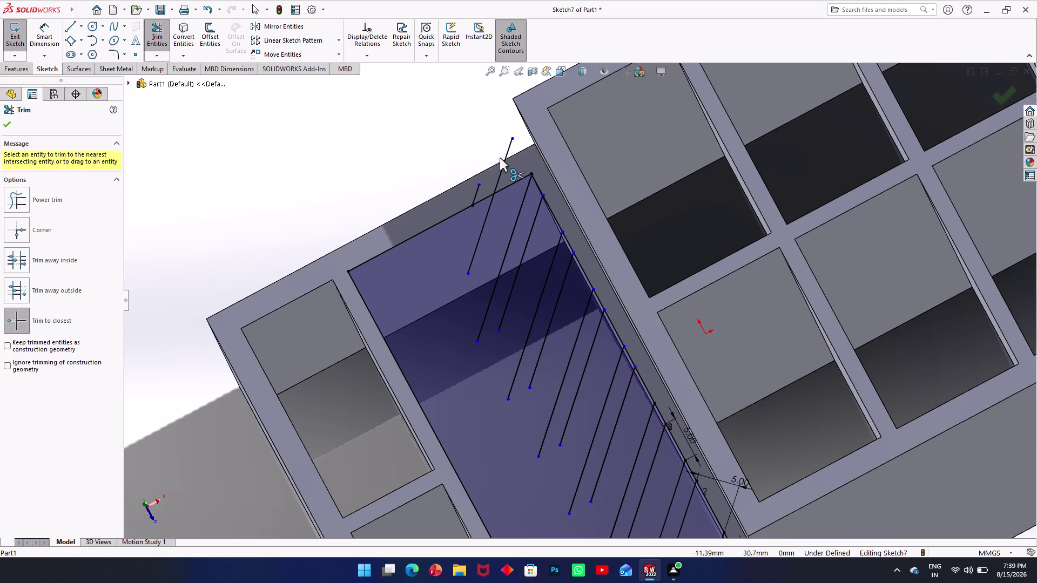
click(503, 161)
click(483, 161)
click(487, 157)
key(ctrl+z)
key(ctrl+z)
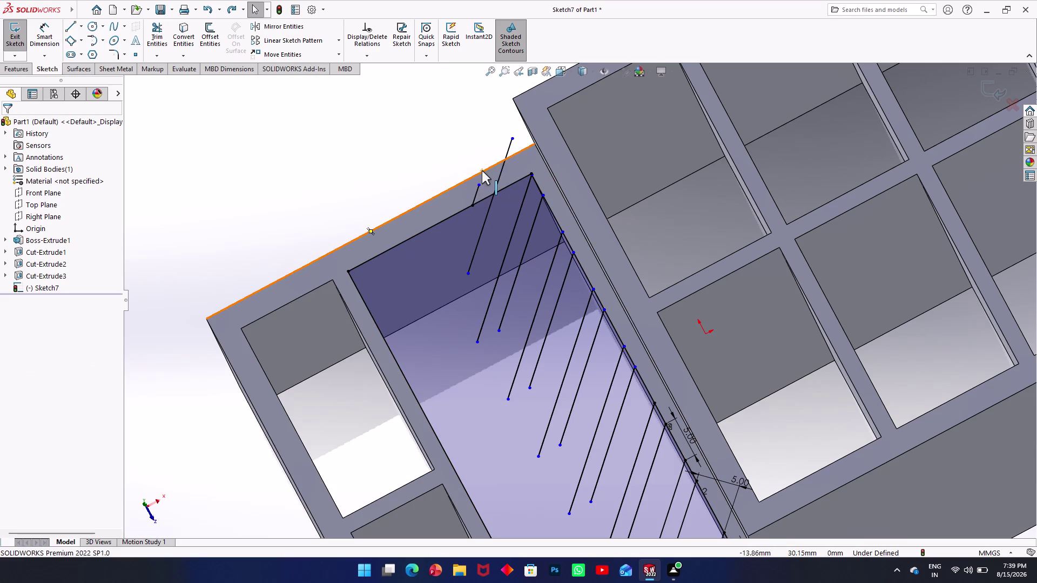
key(ctrl+z)
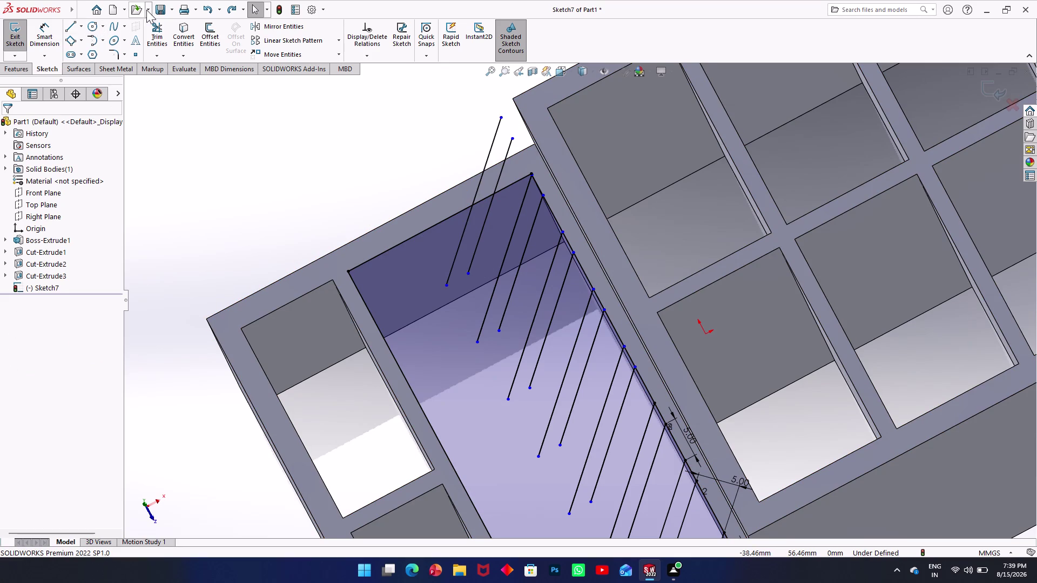
click(41, 37)
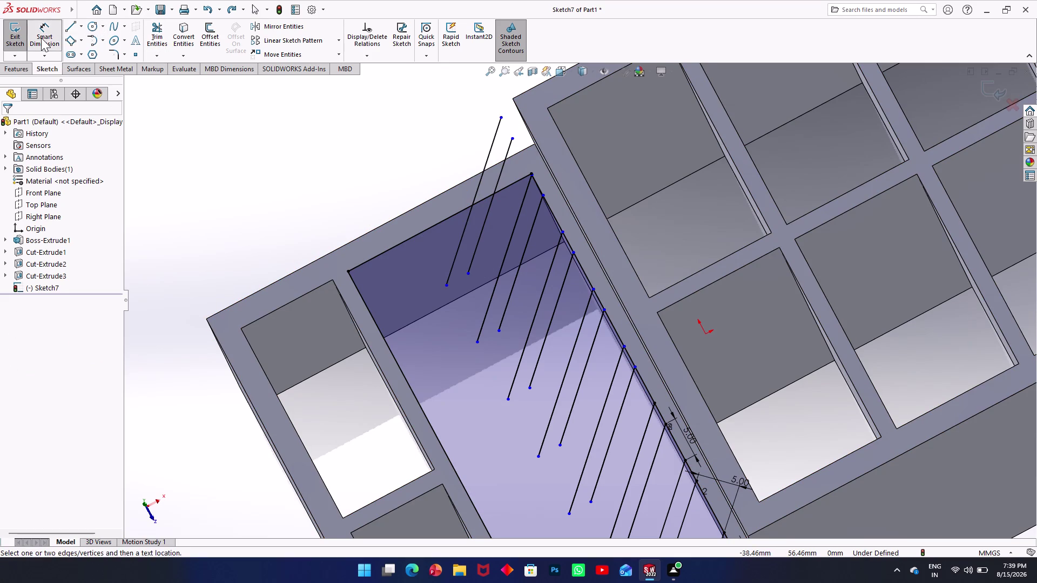
Dimension the next pair of hatch-line endpoints at 5 mm, fully defining Sketch7.
scroll(down, 3)
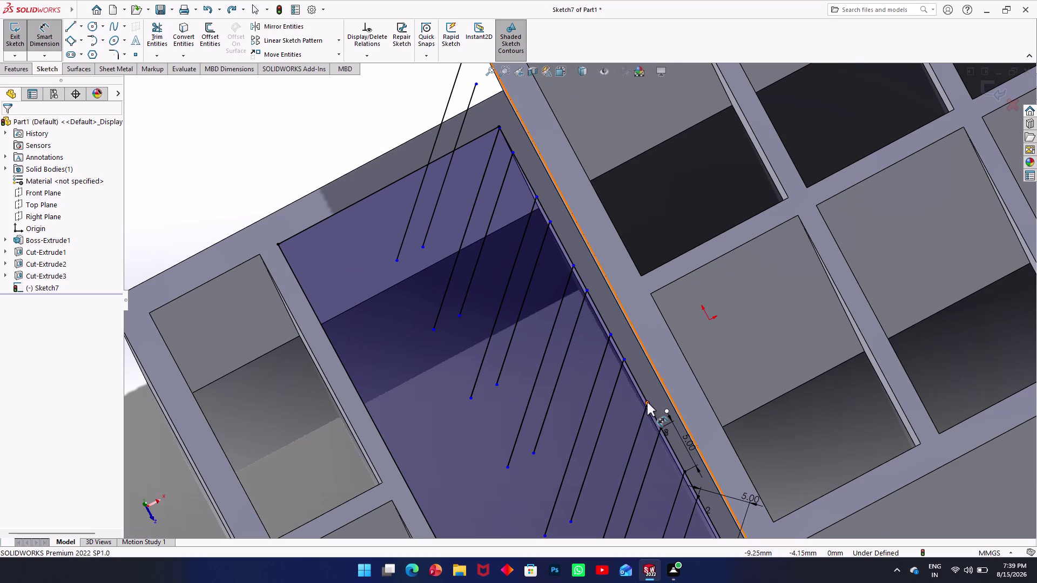
click(647, 403)
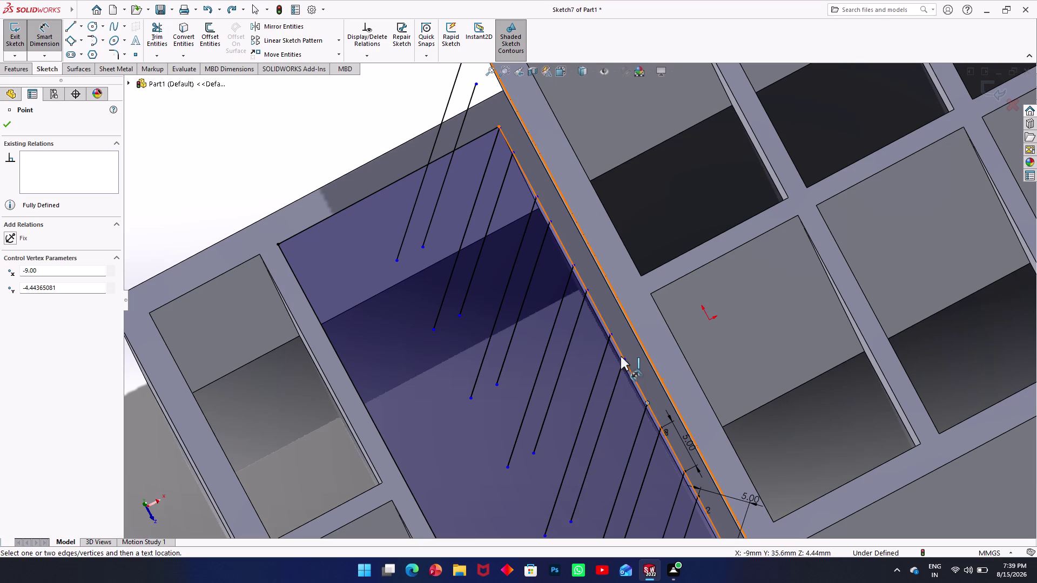
click(623, 360)
click(642, 373)
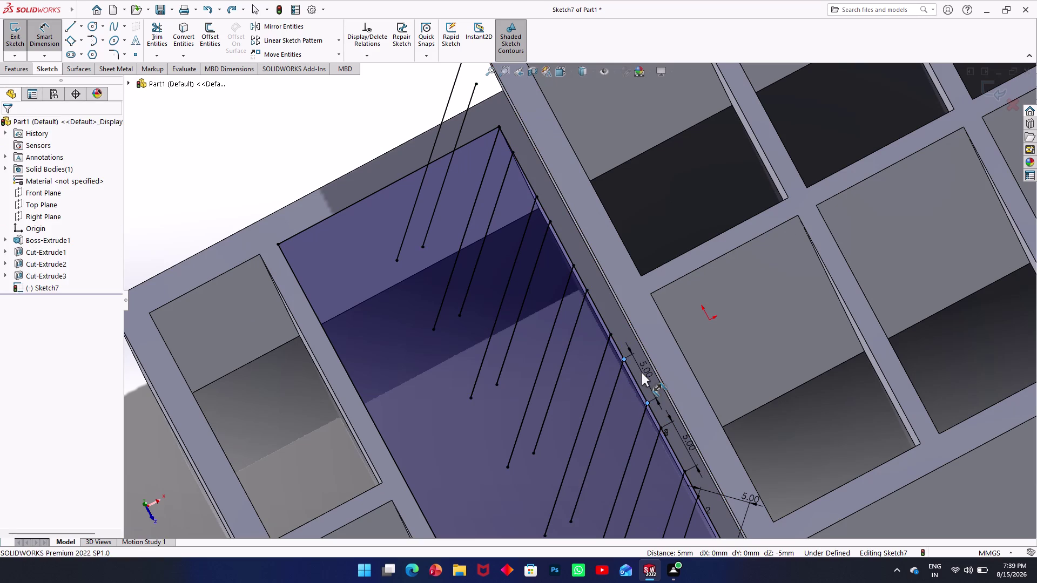
click(598, 360)
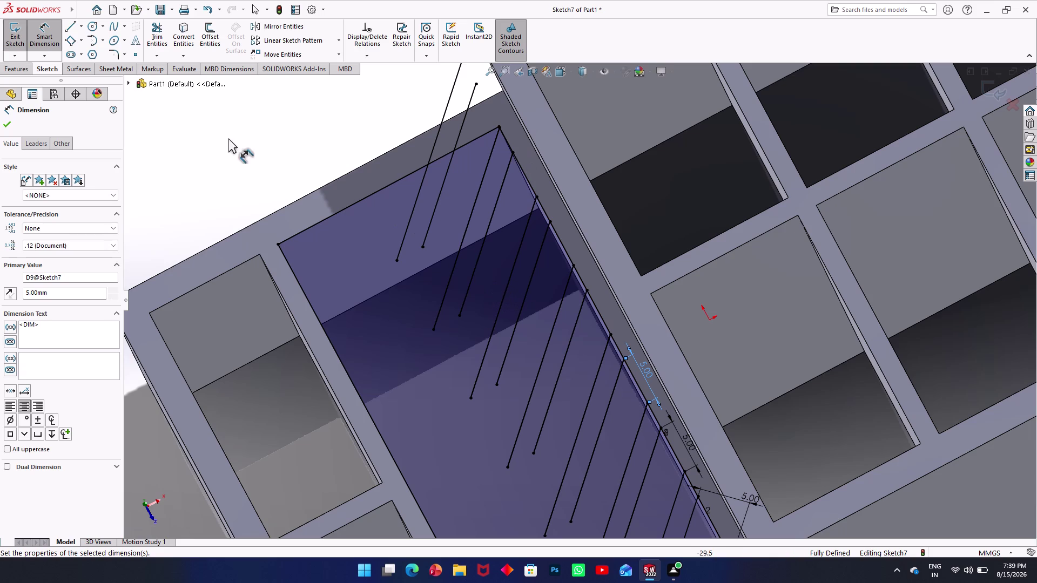
click(194, 58)
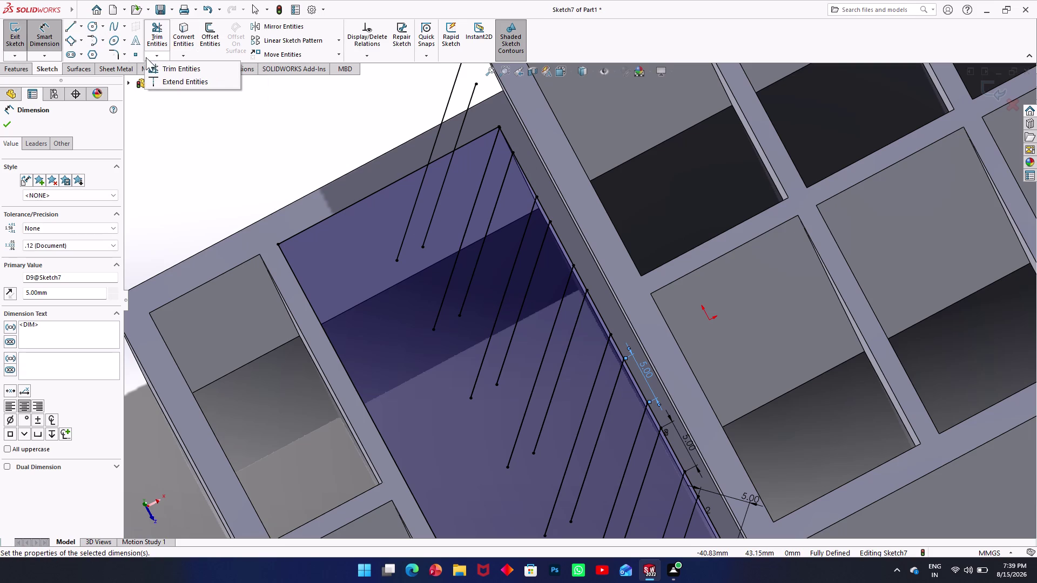
click(165, 79)
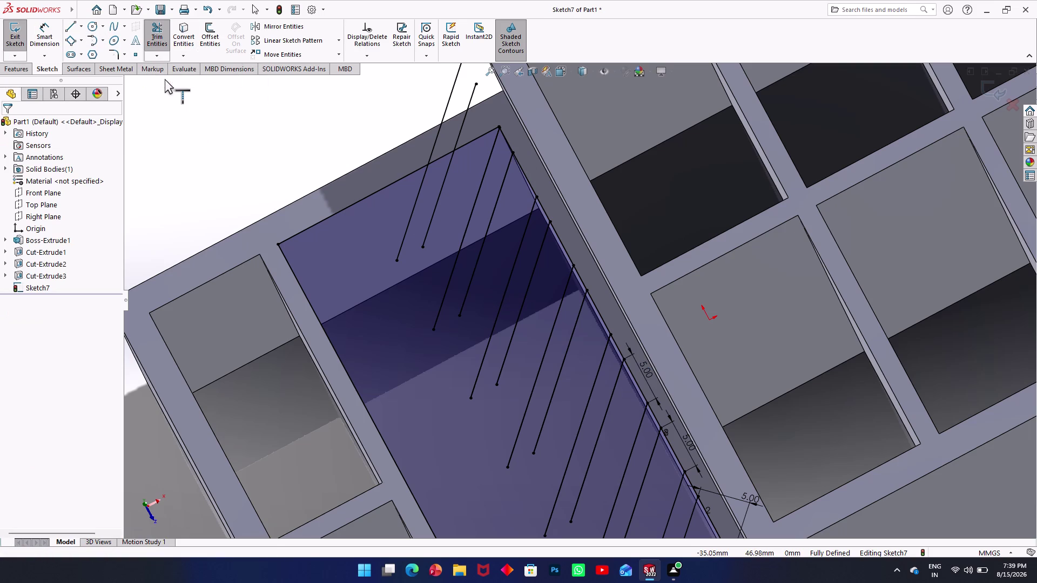
Trim the diagonal hatch-line ends overhanging the rectangular pocket outline.
click(406, 232)
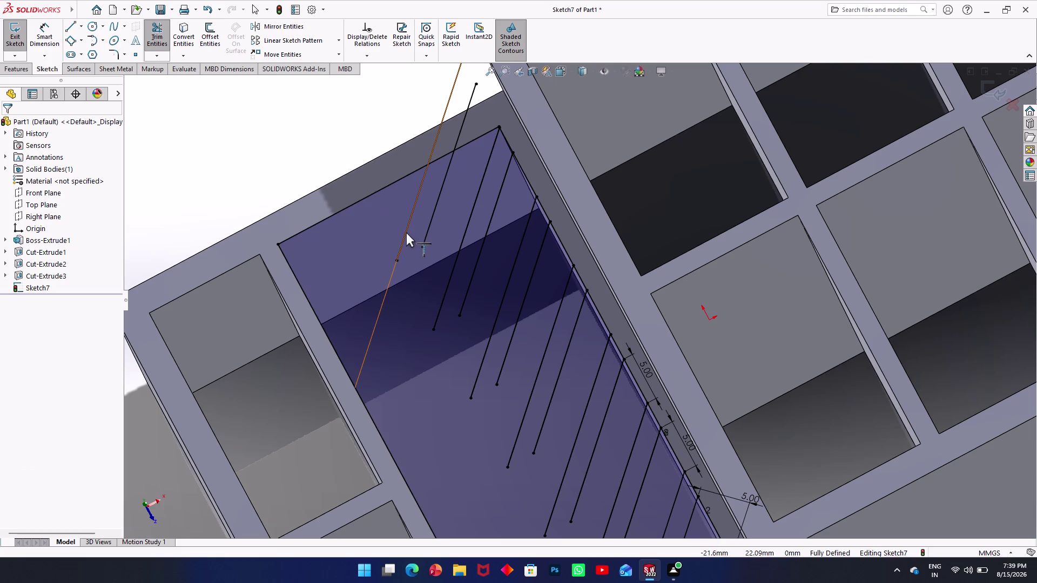
click(424, 227)
click(425, 231)
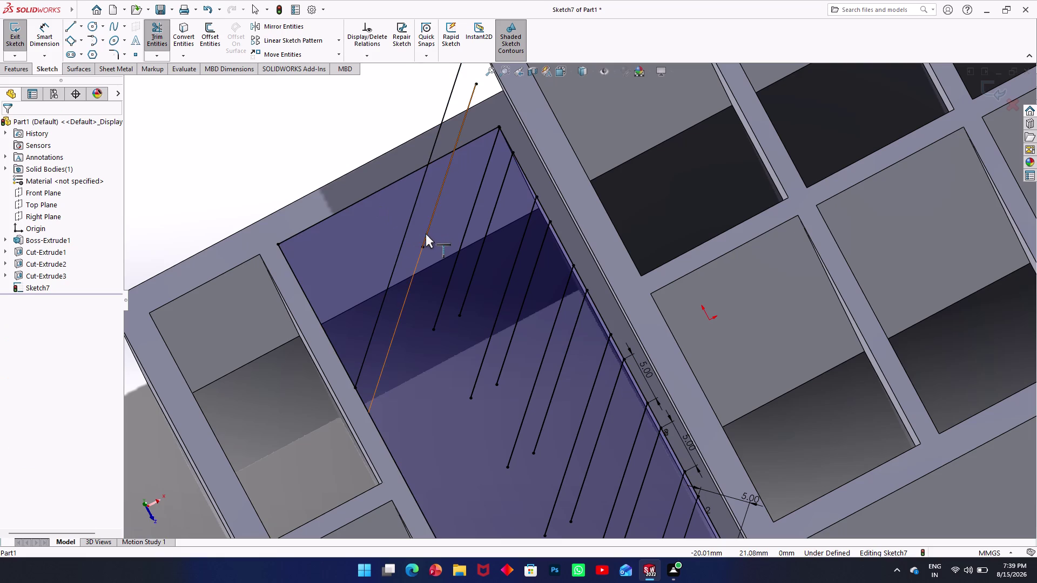
click(426, 234)
click(470, 287)
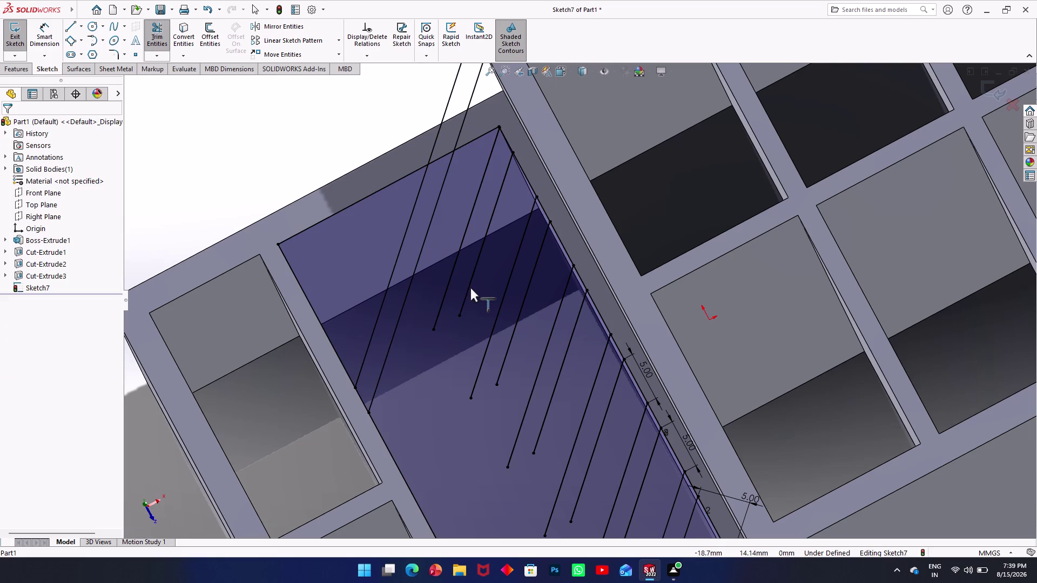
click(440, 312)
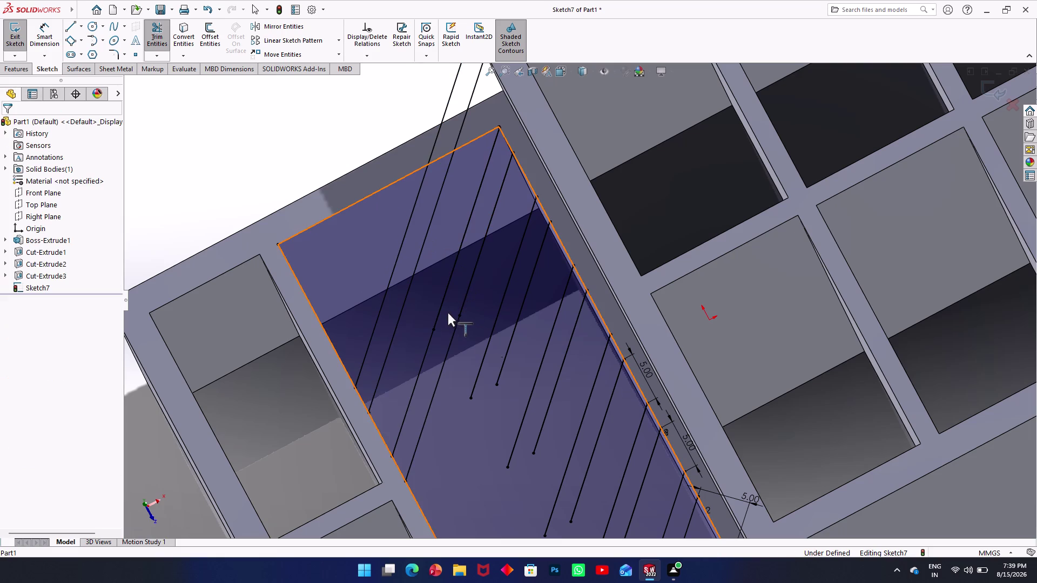
click(475, 388)
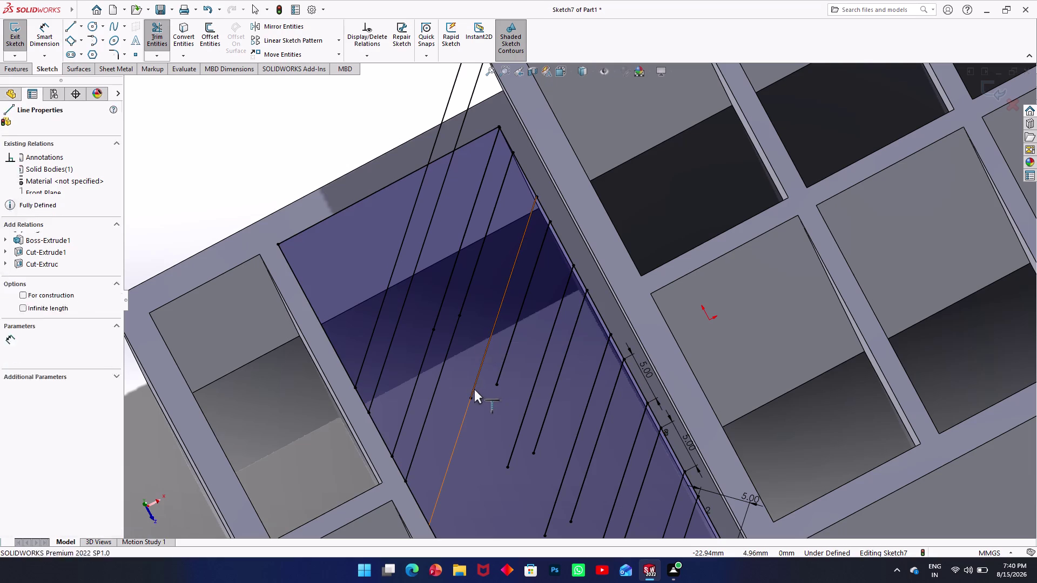
click(498, 377)
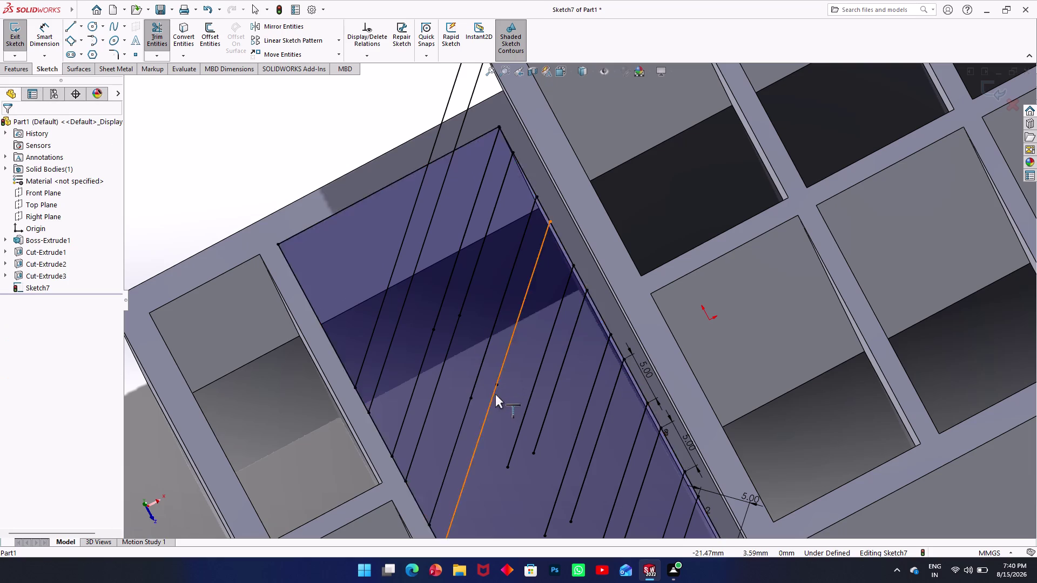
click(514, 455)
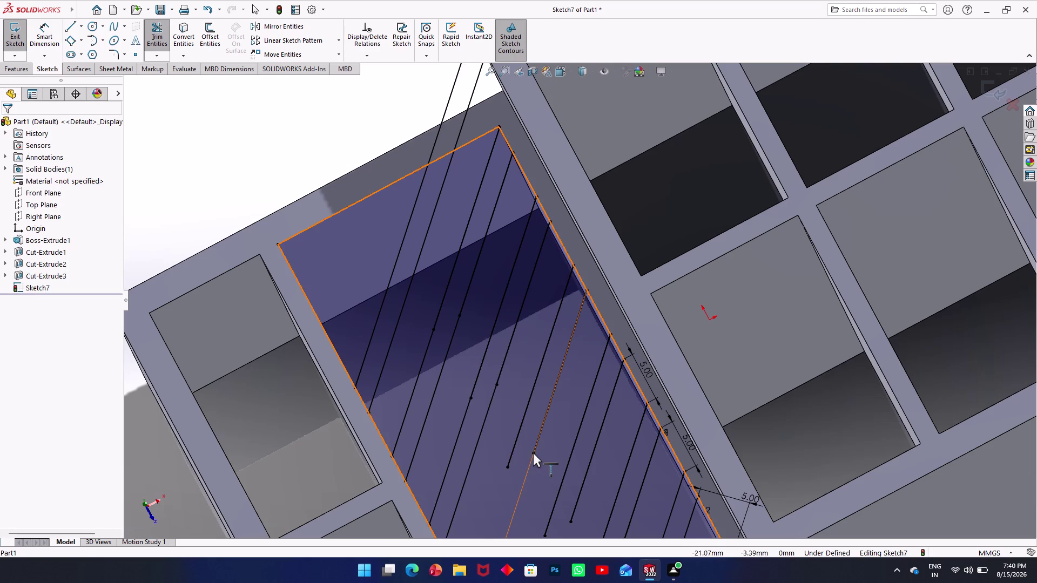
click(510, 455)
click(533, 455)
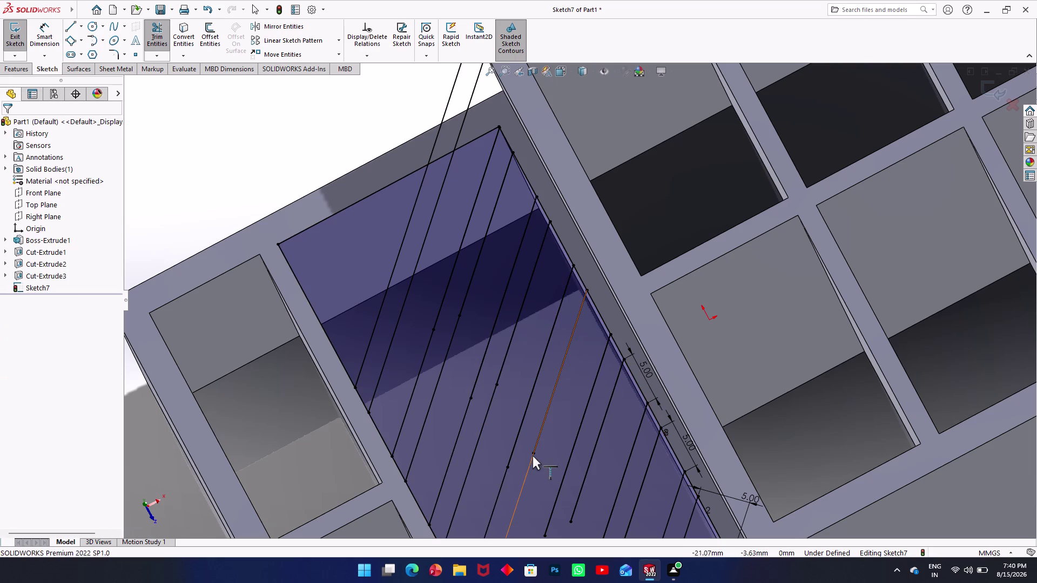
Trim further diagonal line segments in the pocket, which makes Sketch7 unsolvable.
scroll(down, 3)
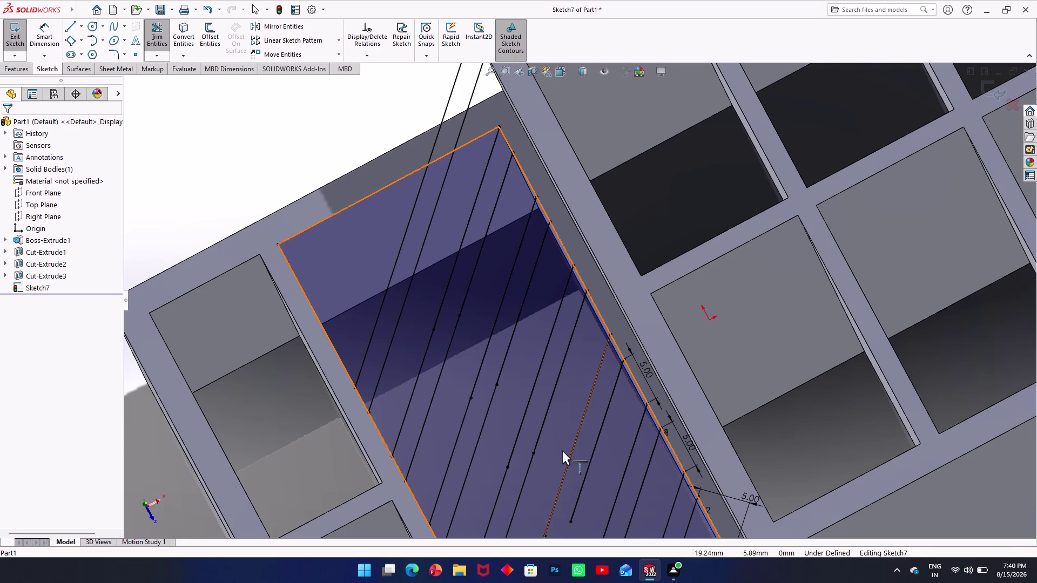
scroll(down, 3)
scroll(up, 3)
scroll(down, 3)
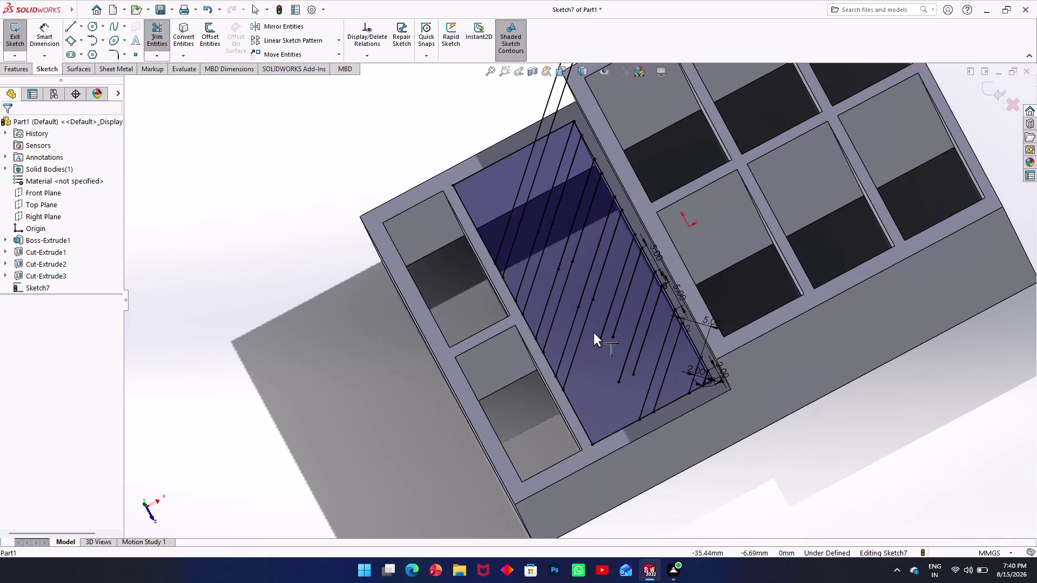
click(600, 340)
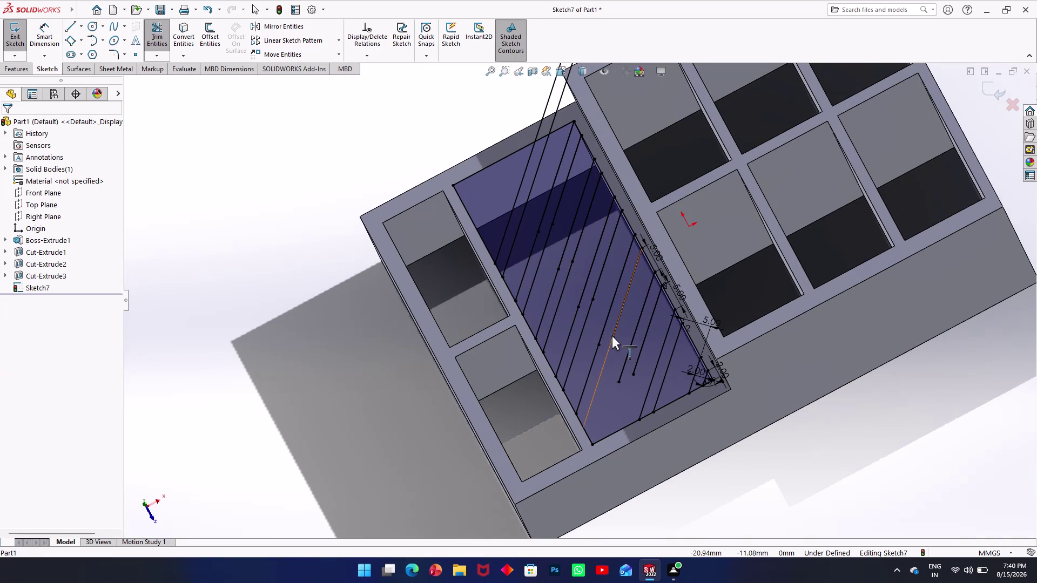
click(613, 335)
click(623, 378)
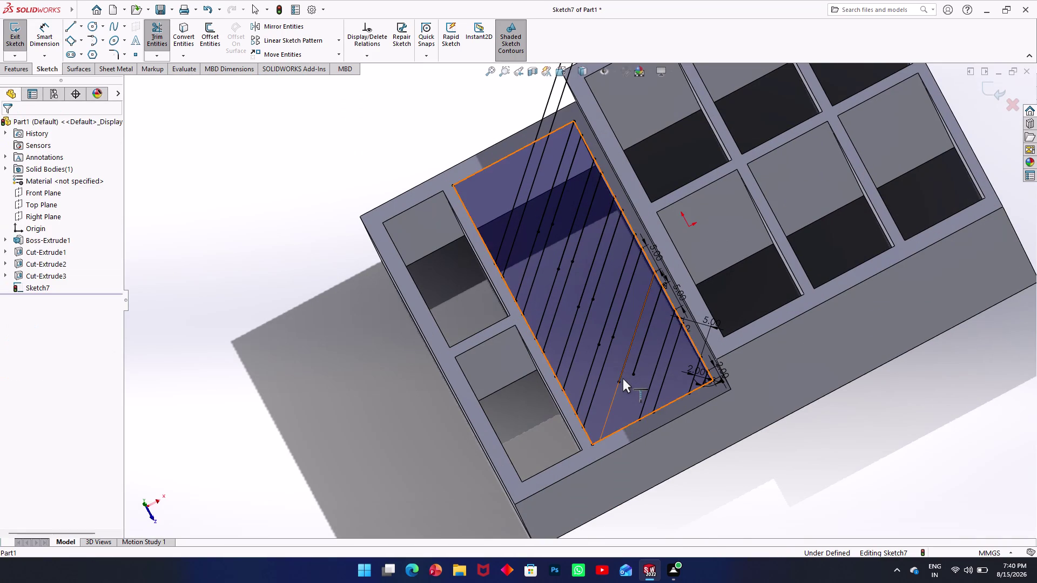
click(634, 372)
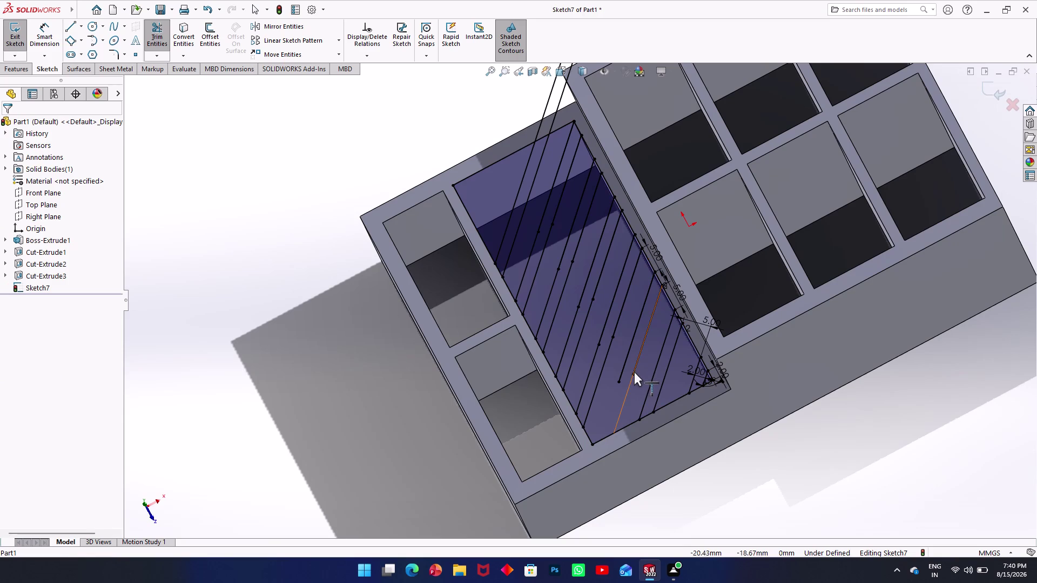
click(618, 380)
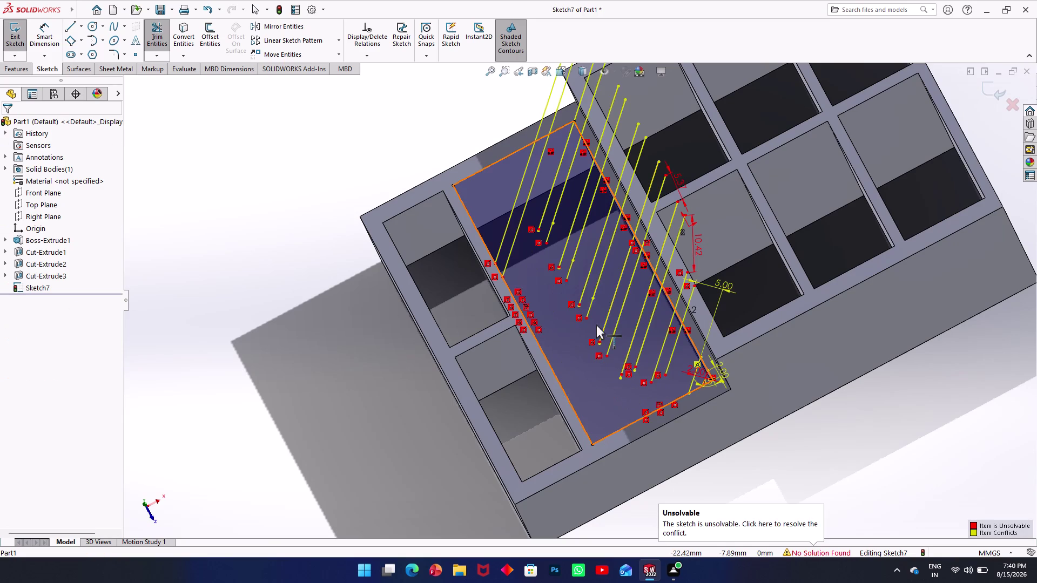
Undo the trim that broke the sketch and cancel an accidental Convert Entities.
key(ctrl+z)
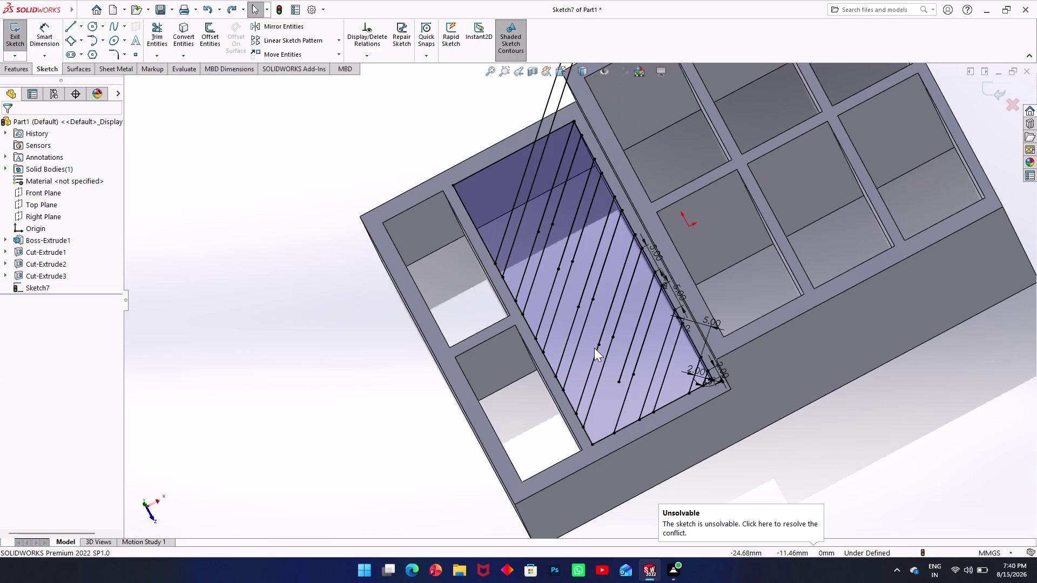
click(626, 359)
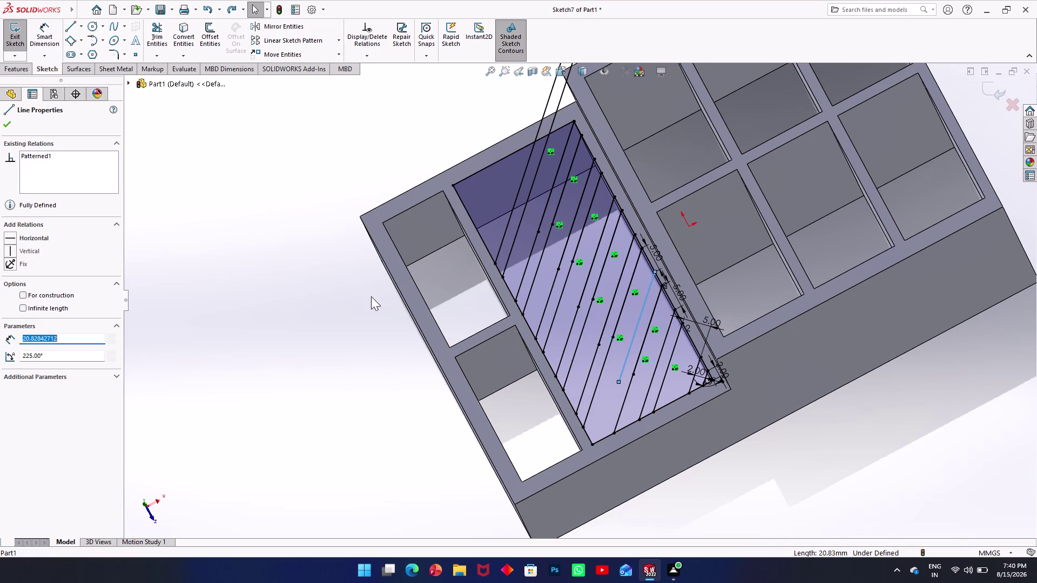
click(184, 47)
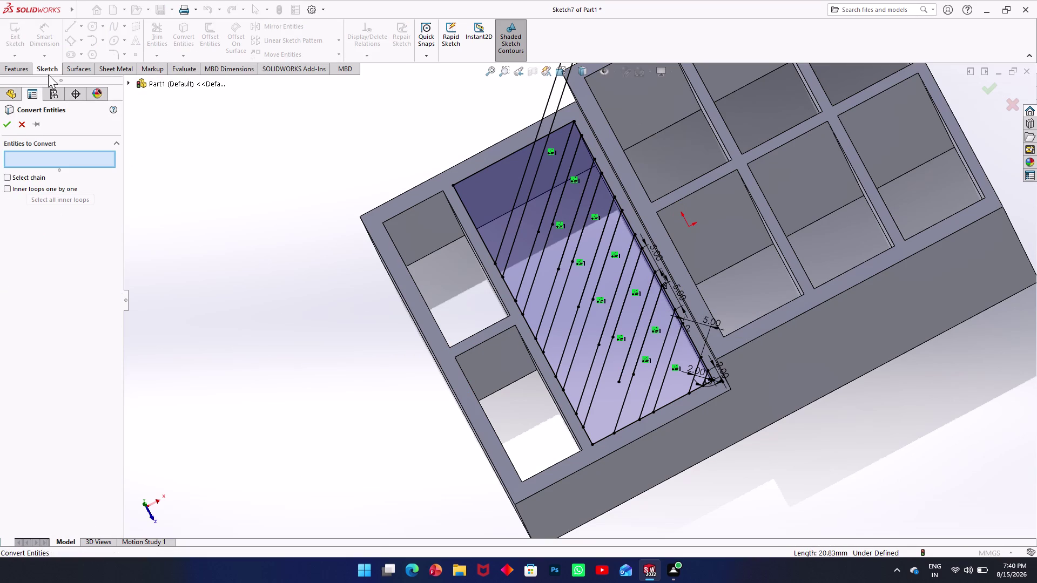
click(26, 127)
Retry Trim Entities on the diagonal lines inside the pocket.
click(165, 58)
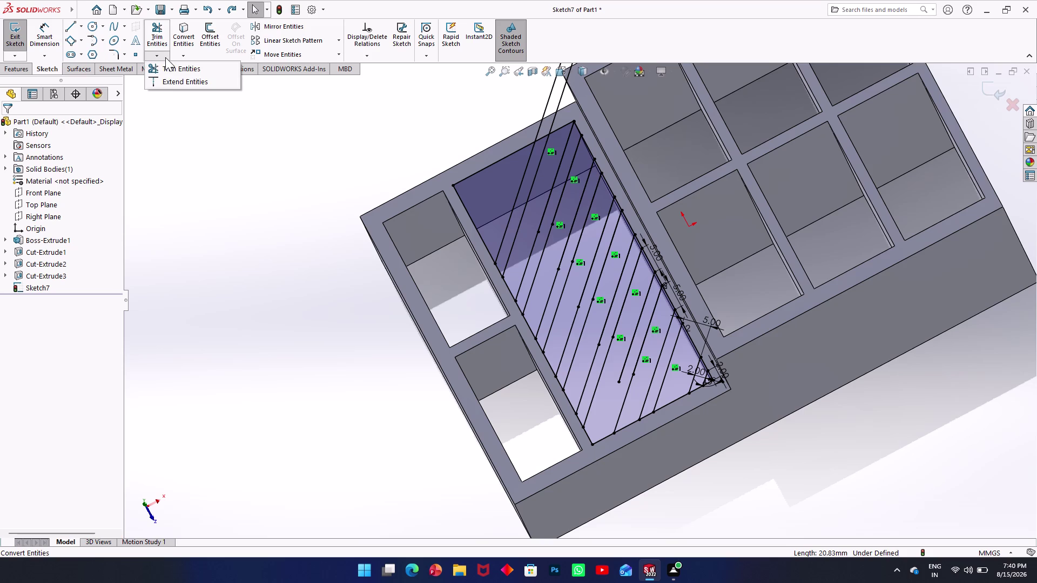
click(165, 77)
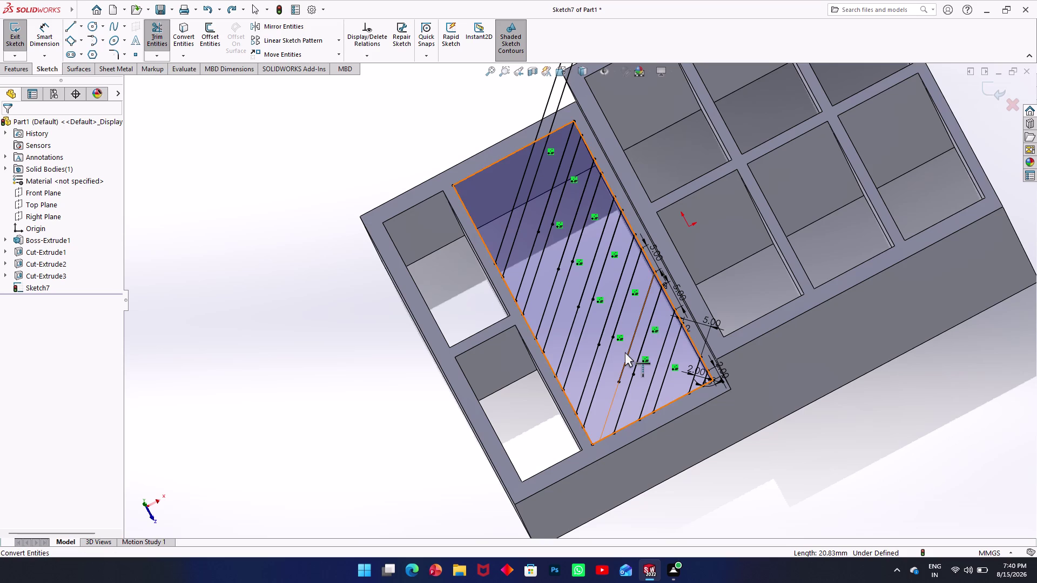
click(625, 354)
click(625, 354)
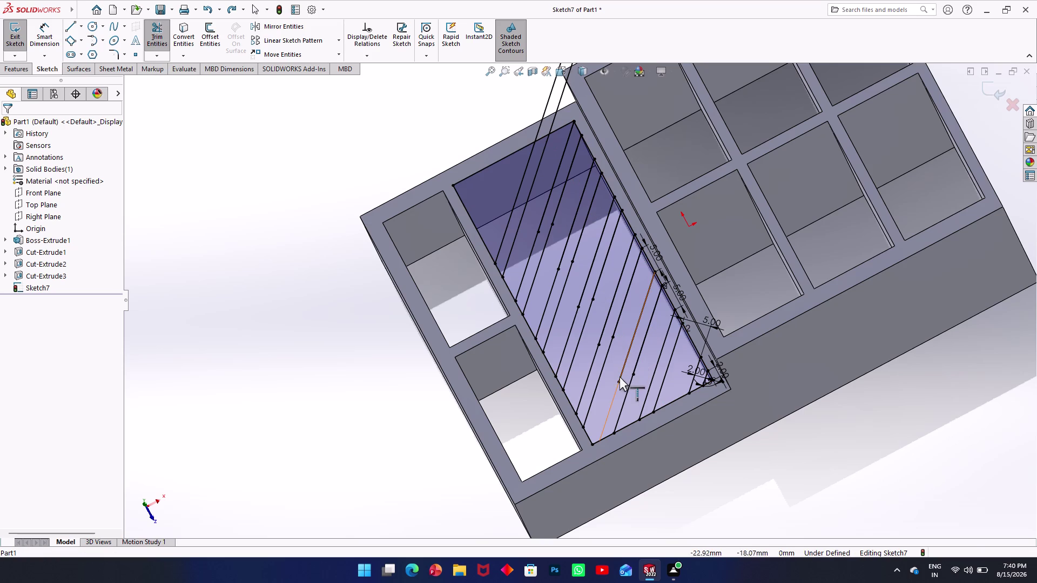
click(620, 377)
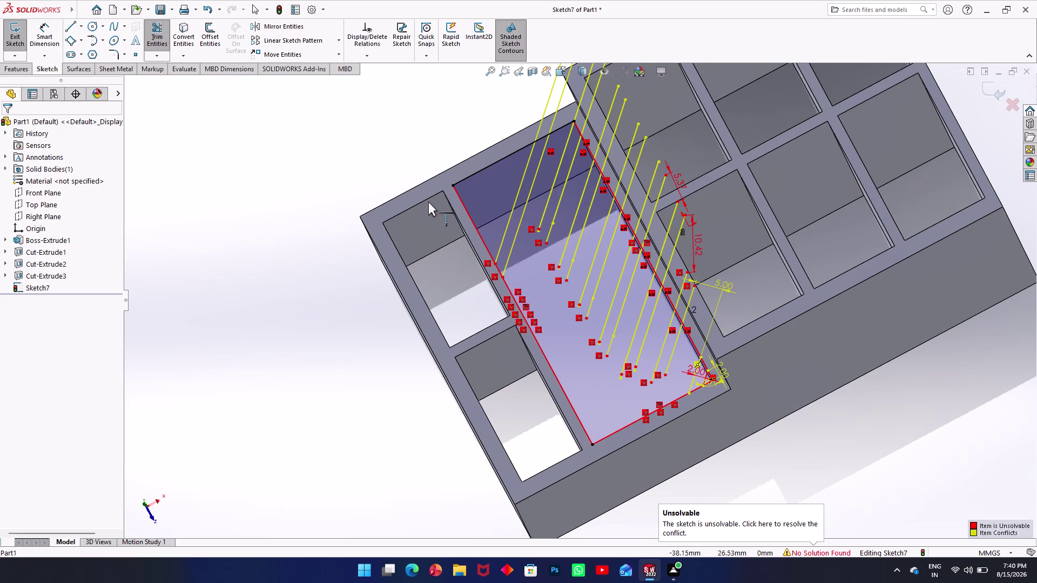
click(340, 239)
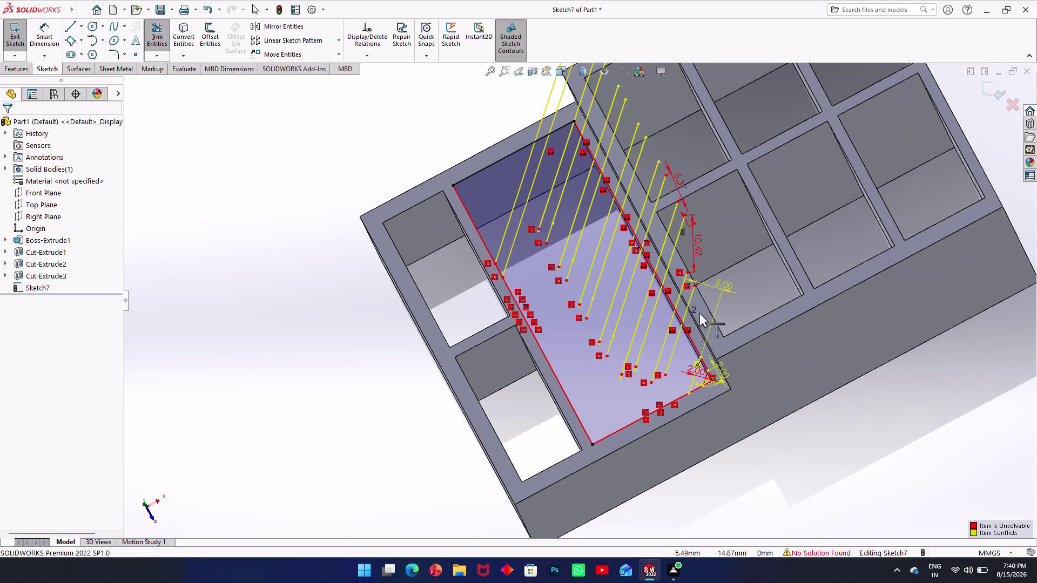
click(625, 362)
click(625, 373)
drag(624, 374, 619, 392)
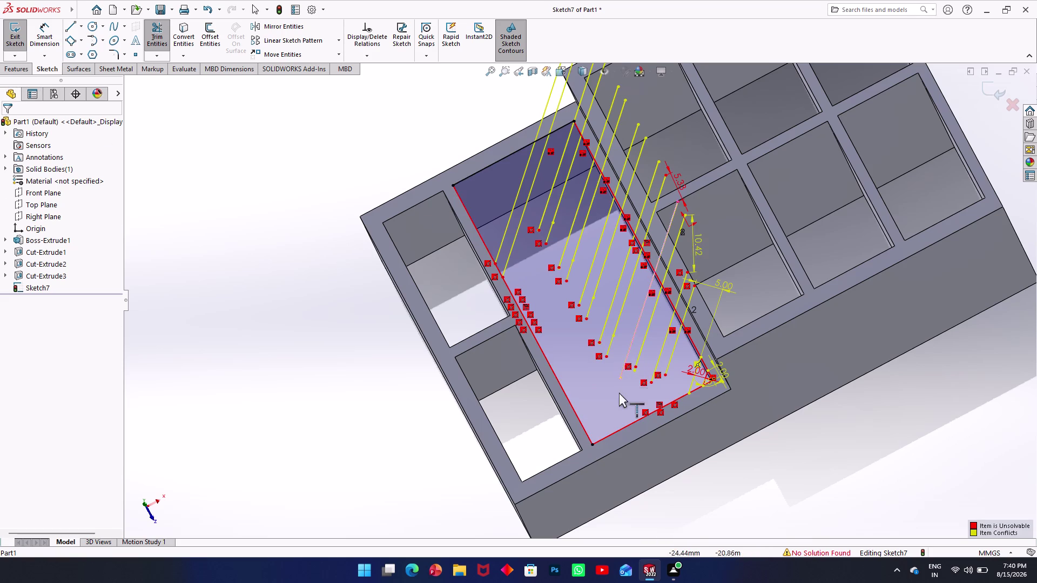
drag(620, 392, 619, 395)
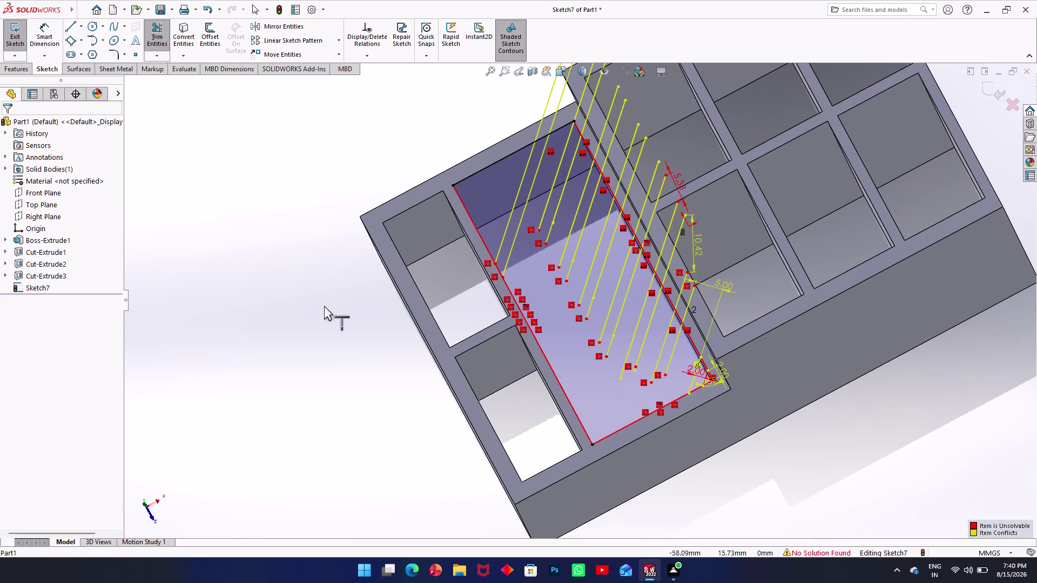
Exit trimming and undo the trims until Sketch7 solves again.
key(Escape)
key(Escape)
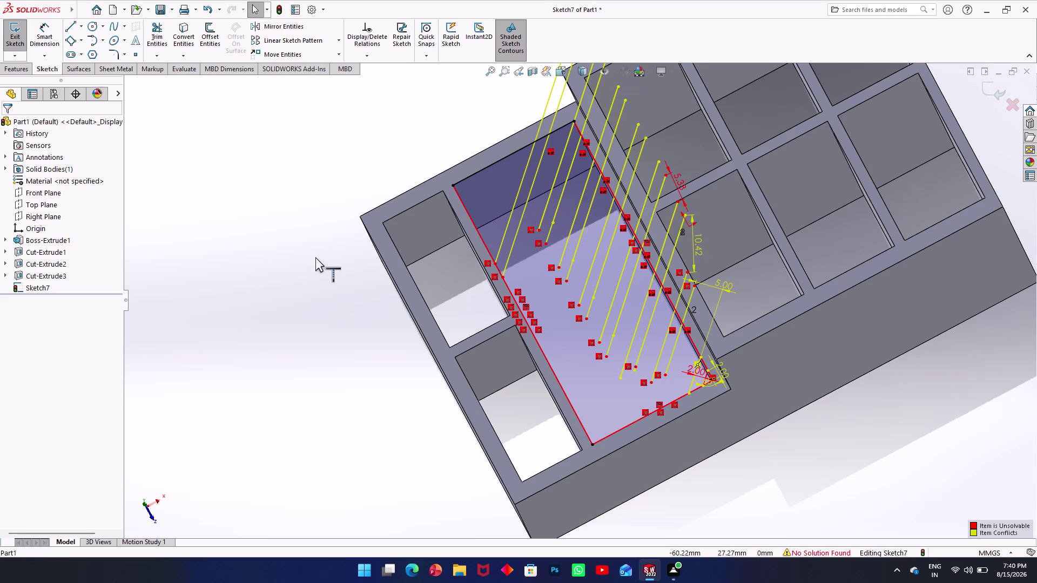
key(ctrl+z)
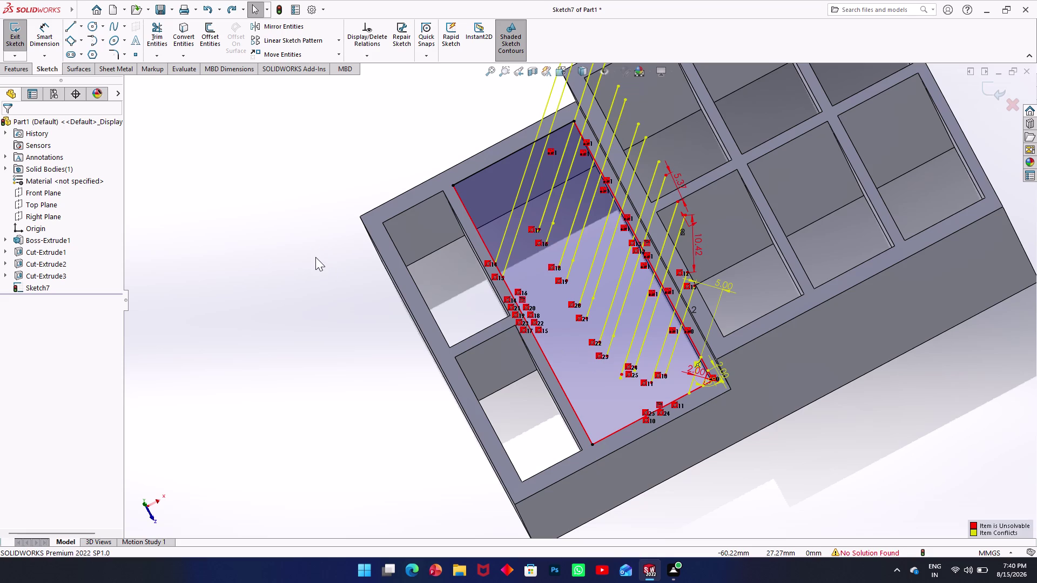
key(ctrl+z)
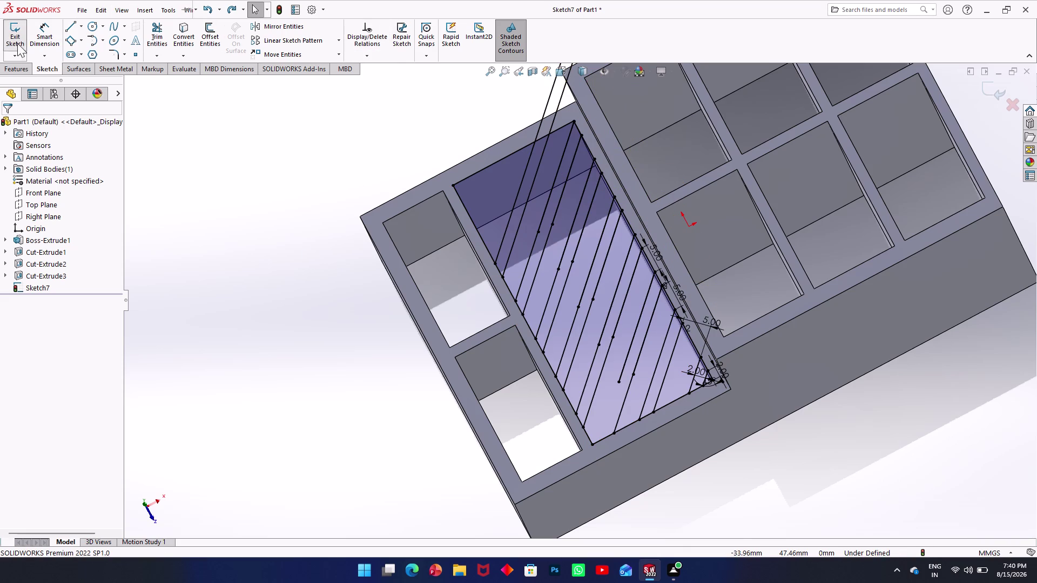
click(151, 34)
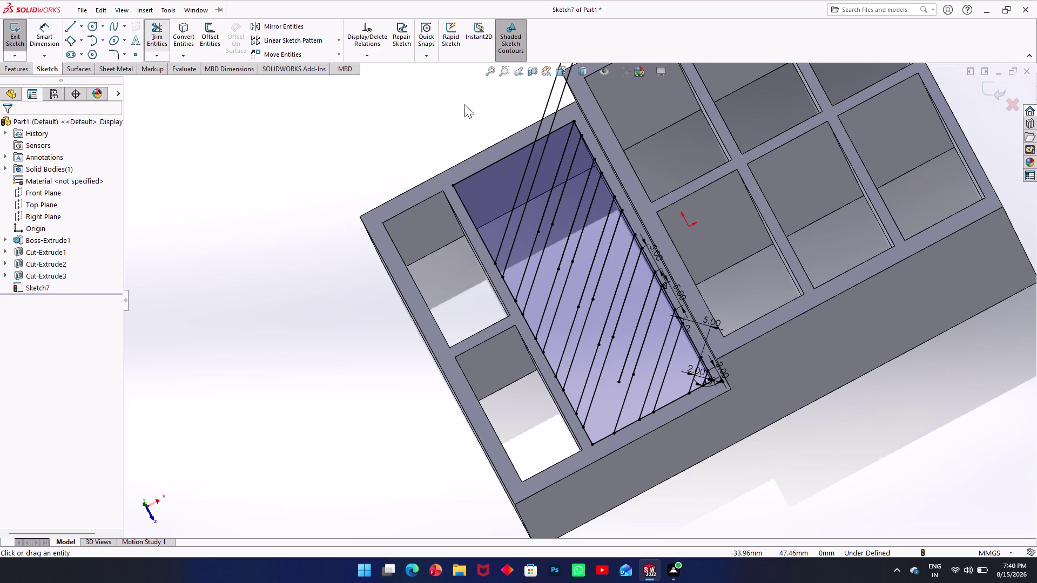
Trim diagonal hatch lines at the pocket's top edge and inside it, restarting Trim Entities once.
click(554, 118)
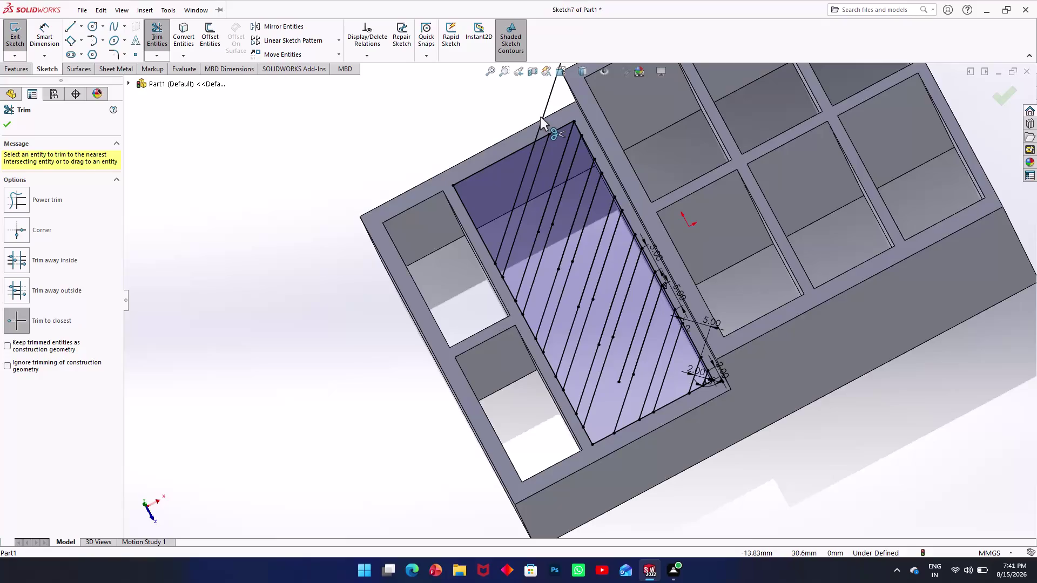
click(540, 117)
click(541, 120)
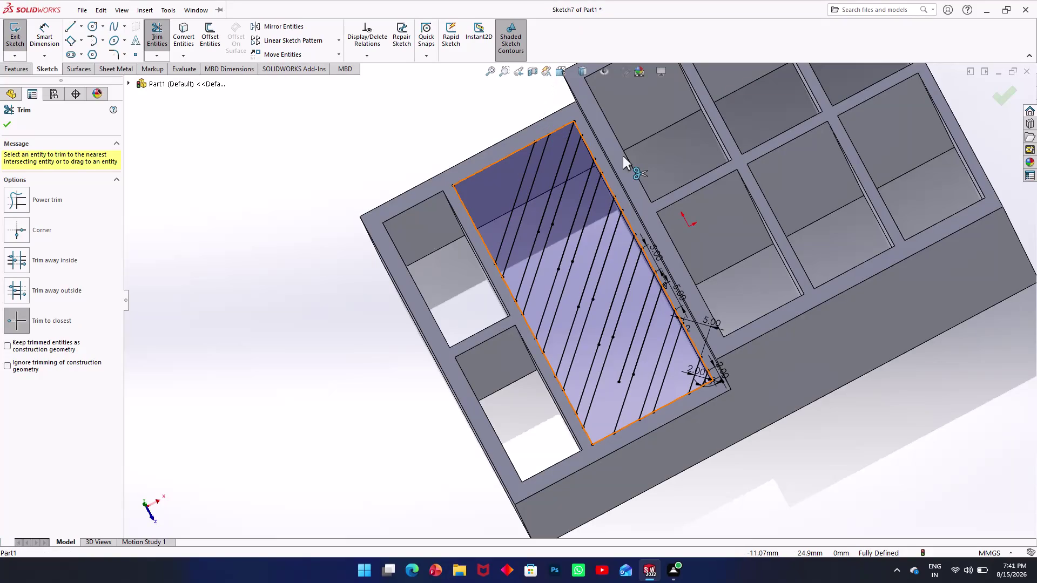
click(631, 377)
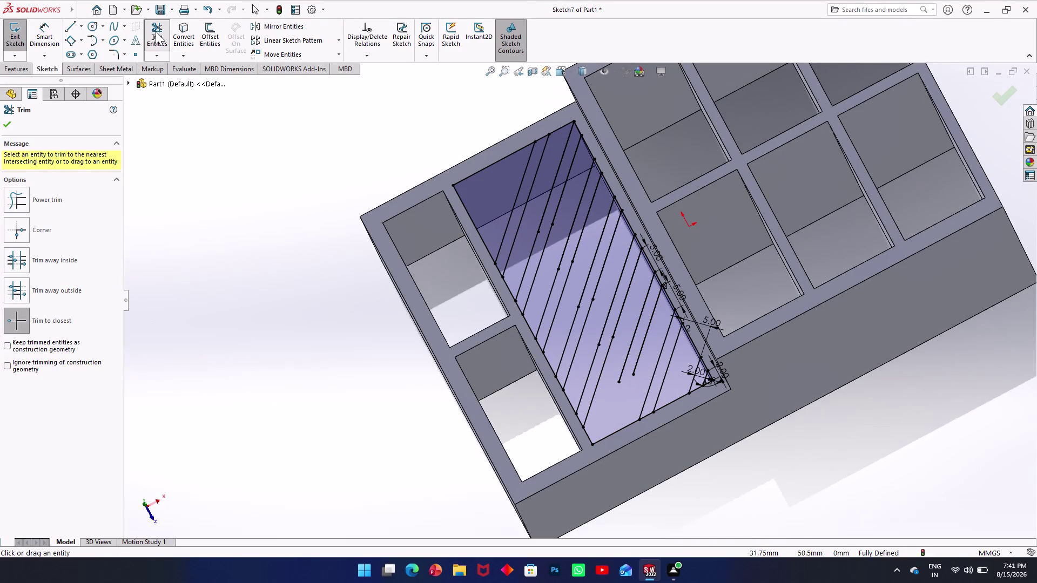
click(162, 53)
click(173, 84)
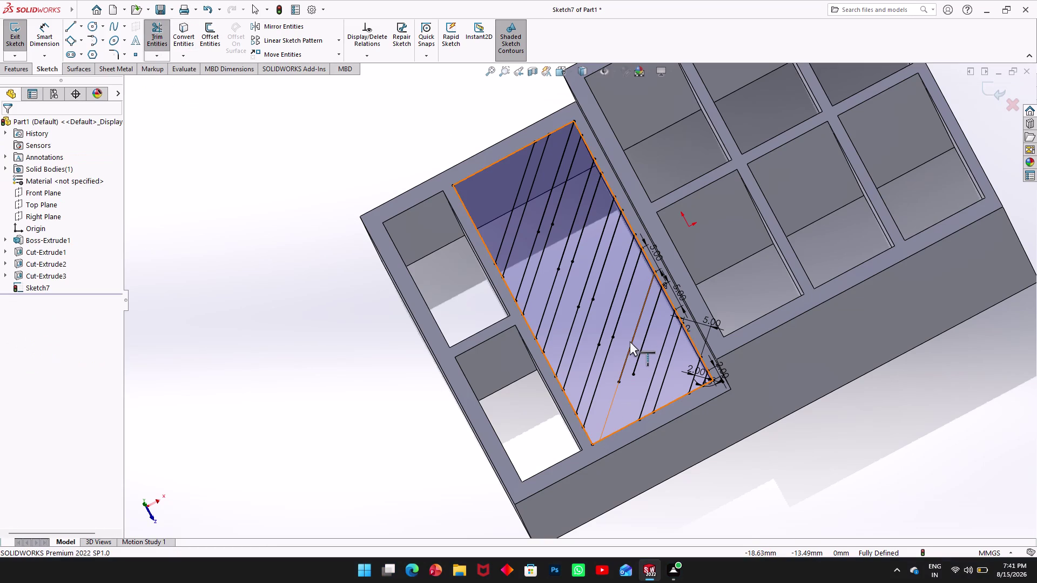
click(630, 342)
click(627, 354)
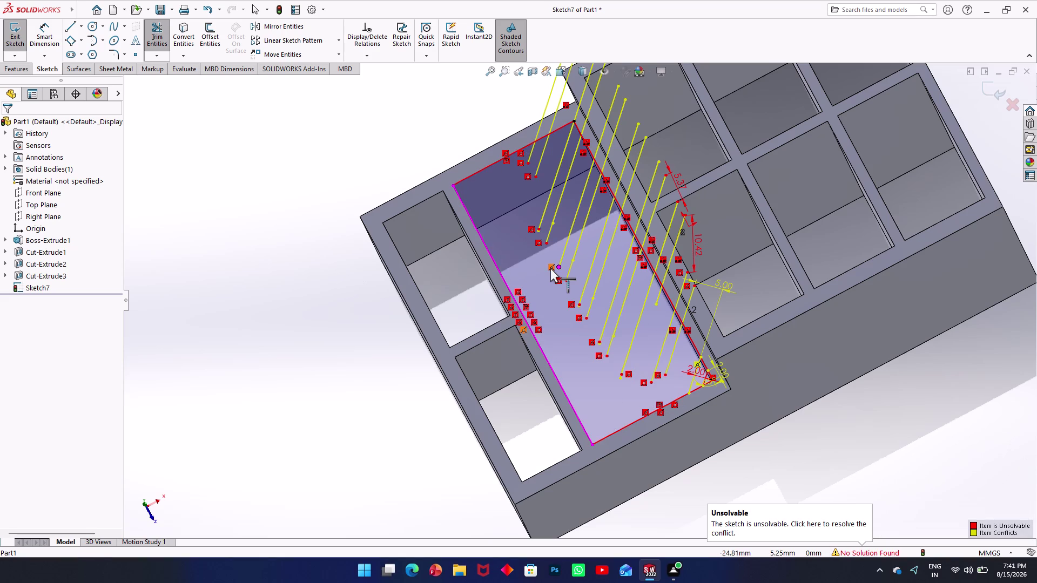
Undo the patterned, slanted and 45° lines until Sketch7 is removed entirely.
key(ctrl+z)
key(ctrl+z)
key(ctrl+z)
key(ctrl+z)
key(ctrl+z)
key(ctrl+z)
key(ctrl+z)
key(ctrl+z)
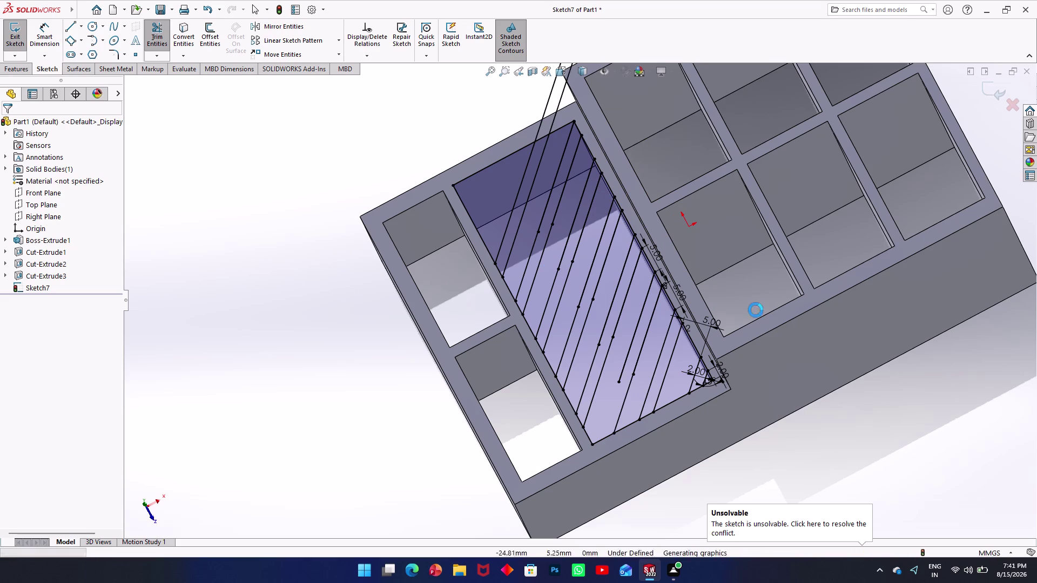
key(ctrl+z)
key(ctrl+z)
key(ctrl+z)
key(ctrl+z)
key(ctrl+z)
key(ctrl+z)
key(ctrl+z)
key(ctrl+z)
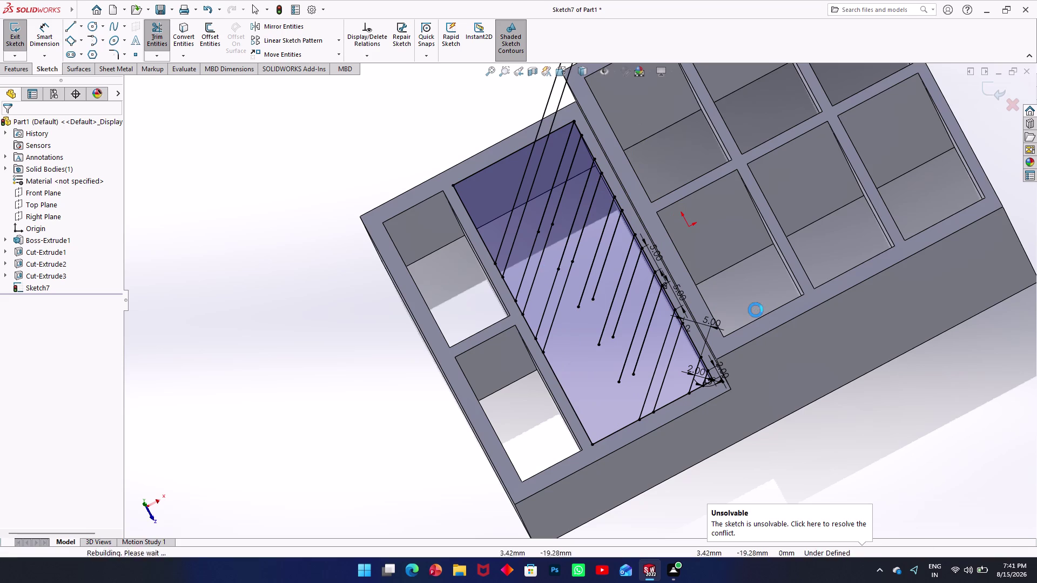
key(ctrl+z)
key(ctrl+z)
key(ctrl+z)
key(ctrl+z)
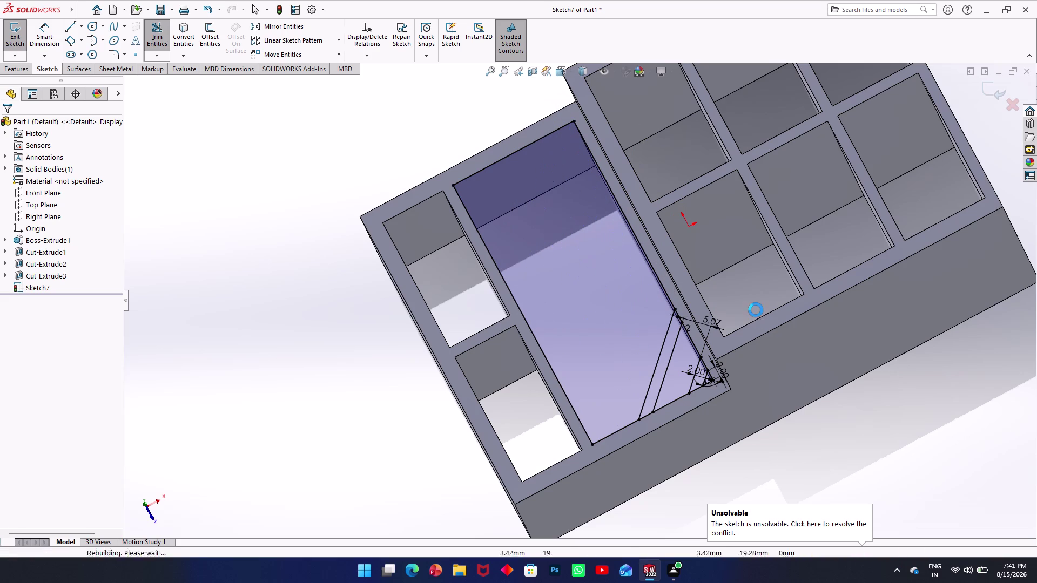
key(ctrl+z)
key(ctrl+z)
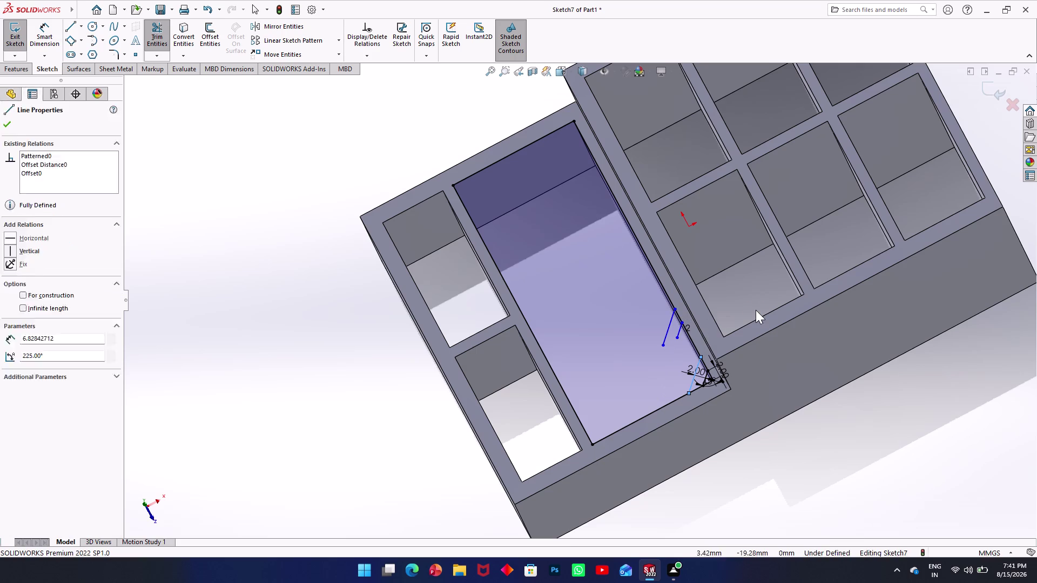
key(ctrl+z)
key(ctrl+z)
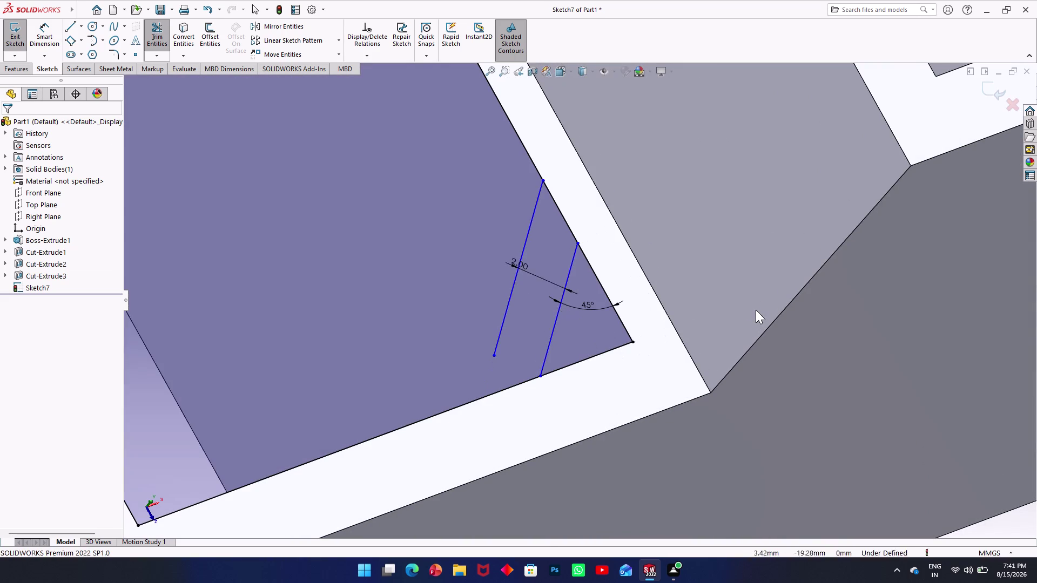
key(ctrl+z)
key(ctrl+z)
key(ctrl+z)
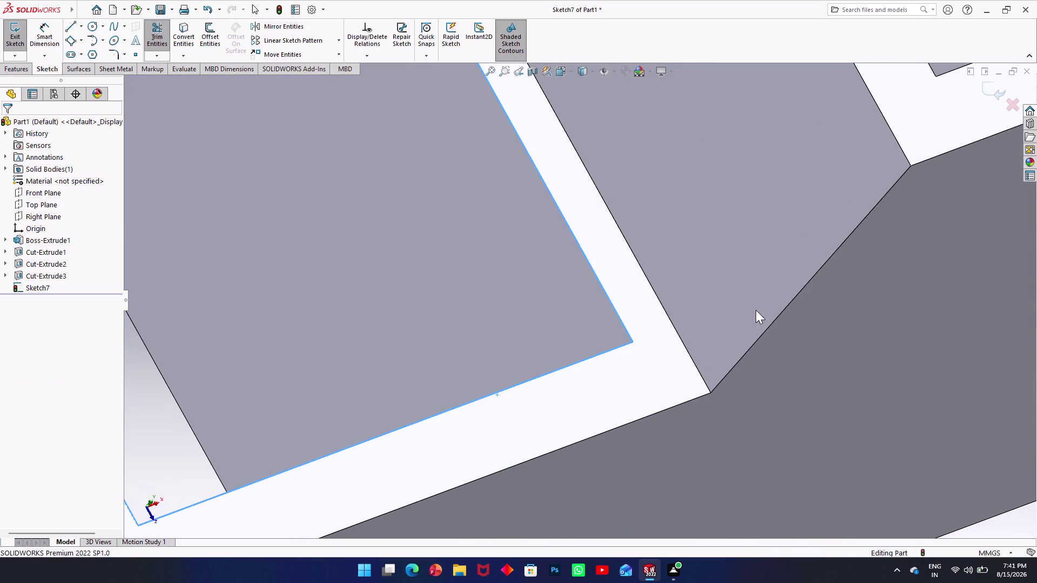
key(ctrl+z)
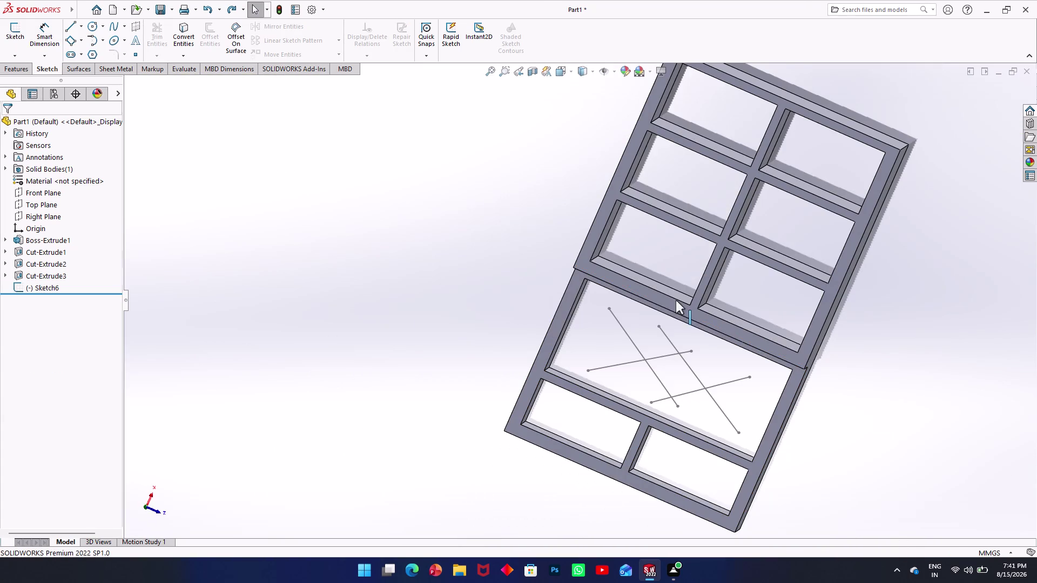
Undo the crossed lines of Sketch6 and Cut-Extrude3, then orbit to an angled view.
key(ctrl+z)
key(ctrl+z)
key(ctrl+z)
key(ctrl+z)
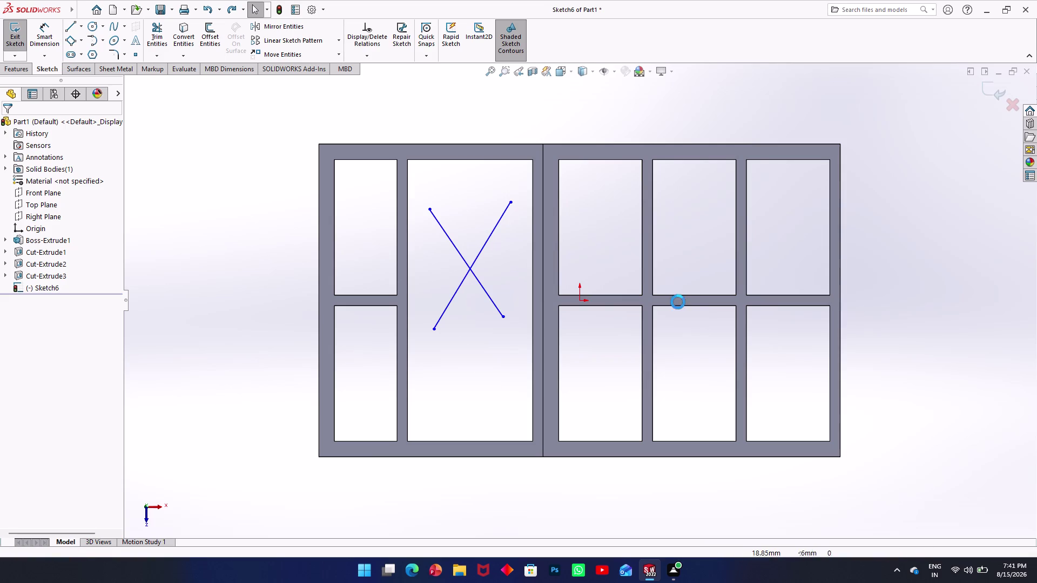
key(ctrl+z)
key(ctrl+z)
key(ctrl+z)
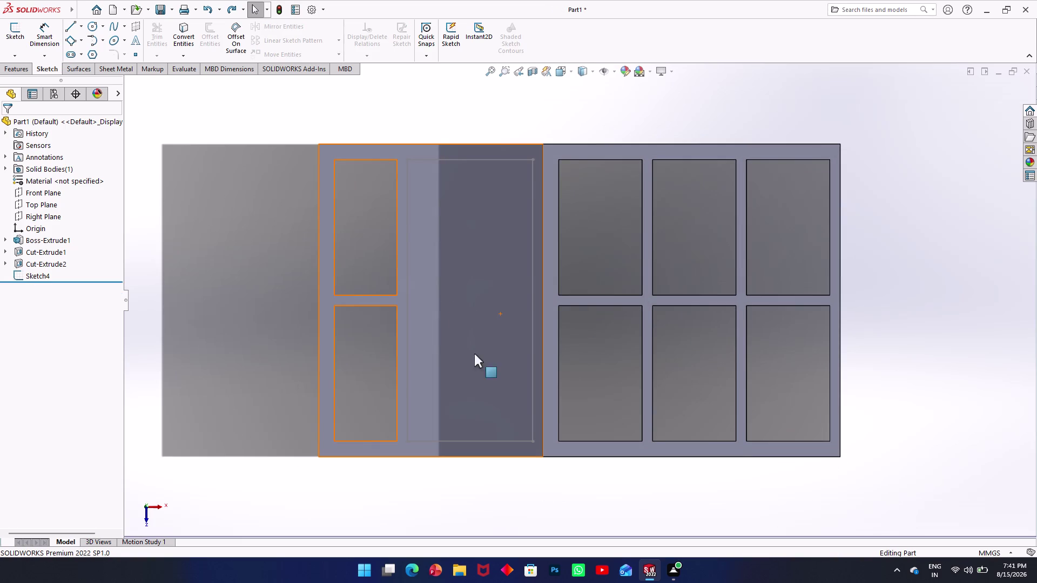
middle_drag(471, 396, 465, 361)
Select the lower left section's top face and start a Shell, which defaults to 10 mm.
click(465, 360)
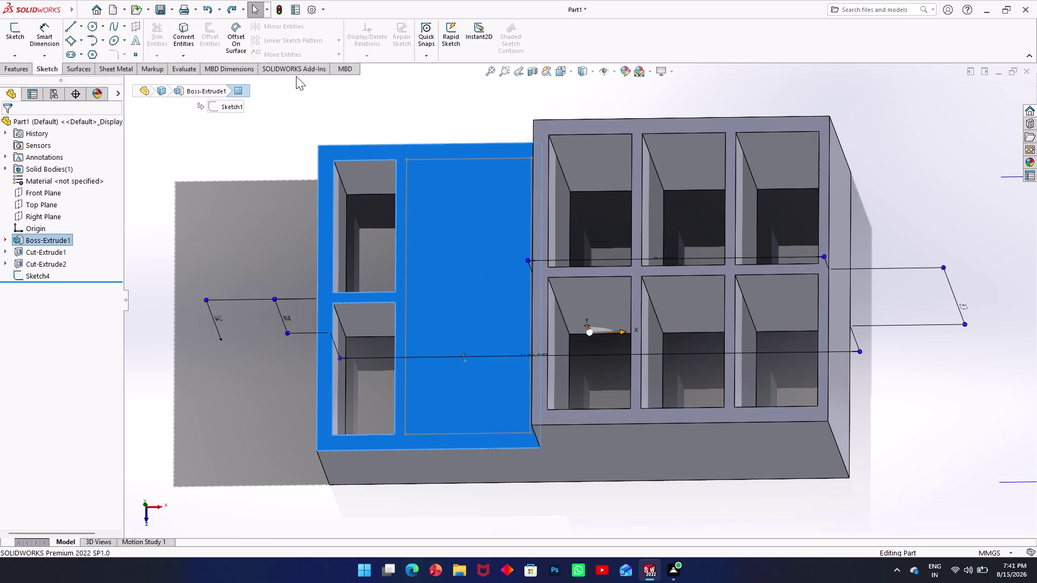
click(17, 70)
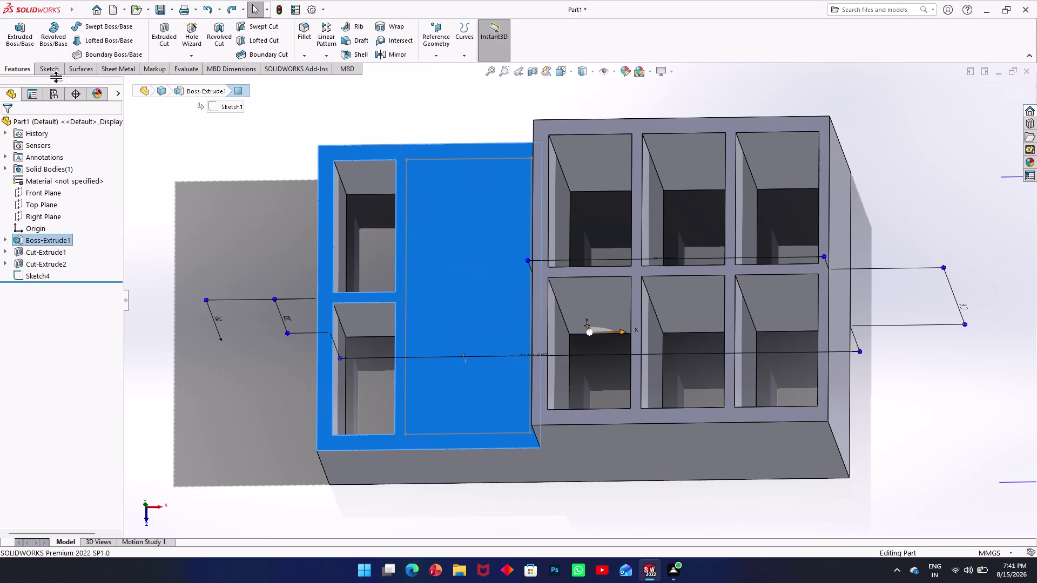
click(51, 70)
click(11, 68)
click(345, 58)
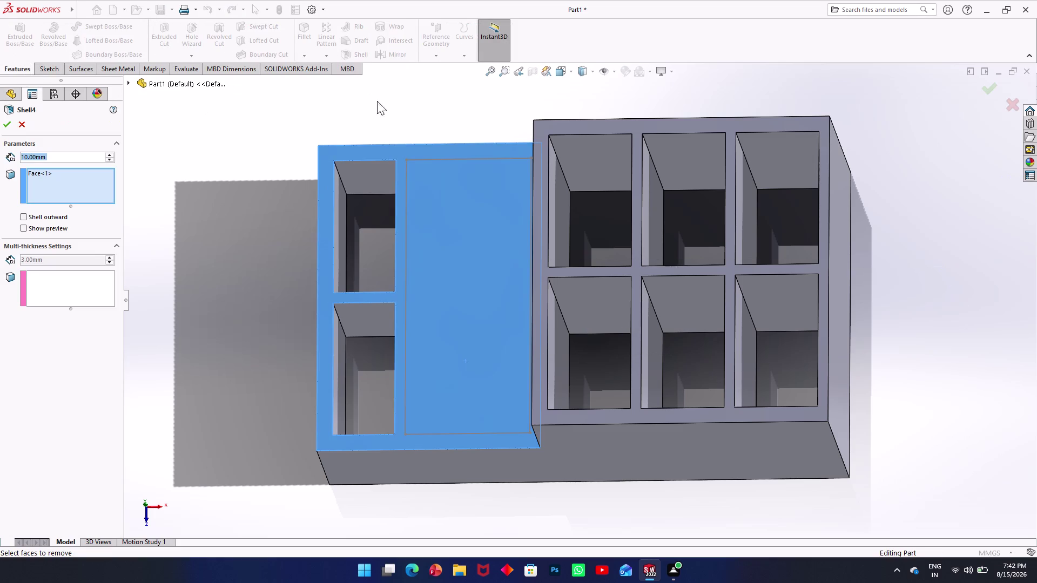
Set shell thickness to 3 mm, add the tray's bottom face for removal, and apply.
middle_drag(438, 199, 447, 161)
scroll(up, 3)
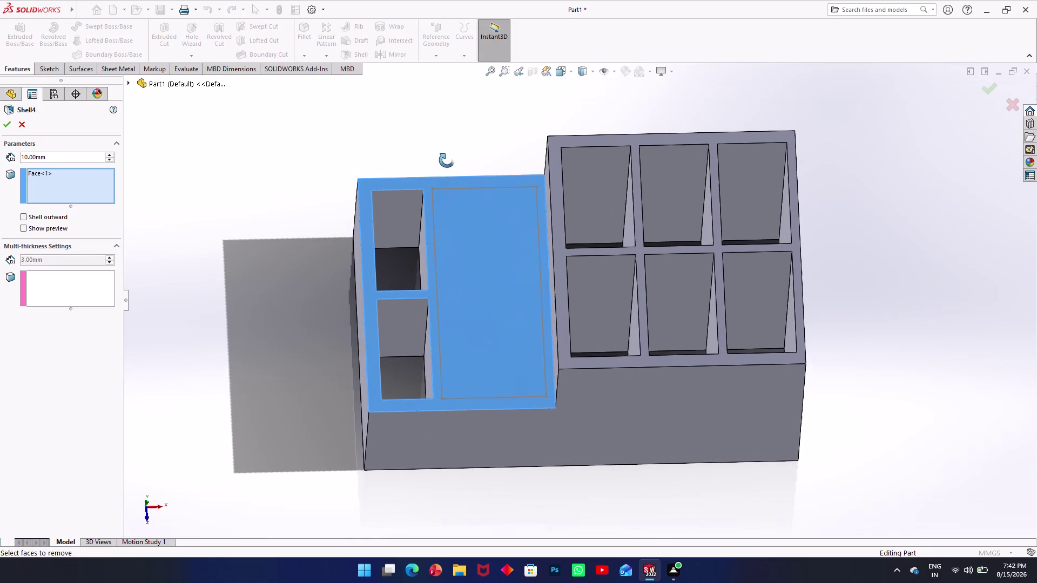
middle_drag(447, 161, 447, 160)
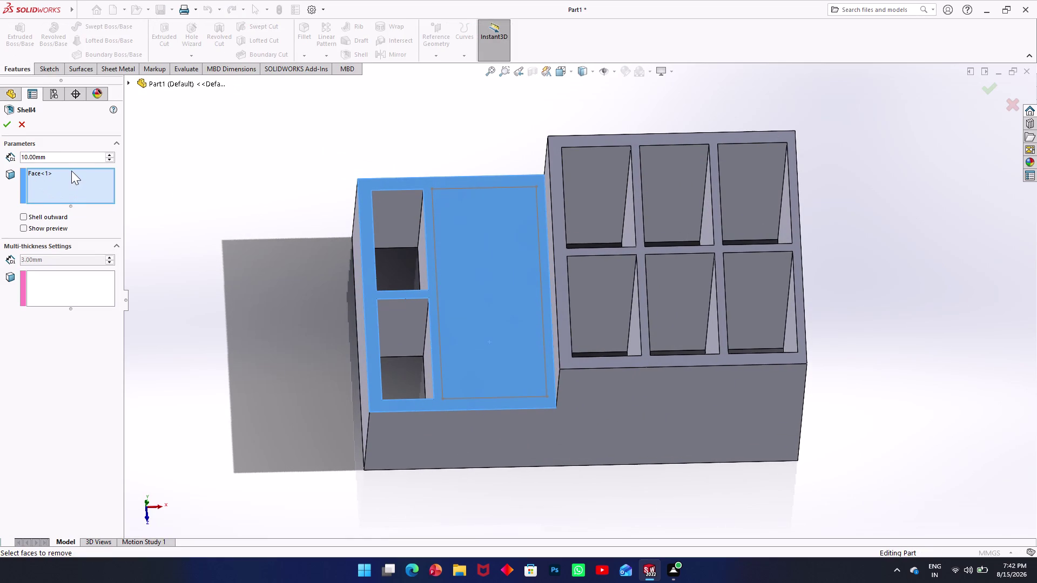
drag(59, 158, 35, 158)
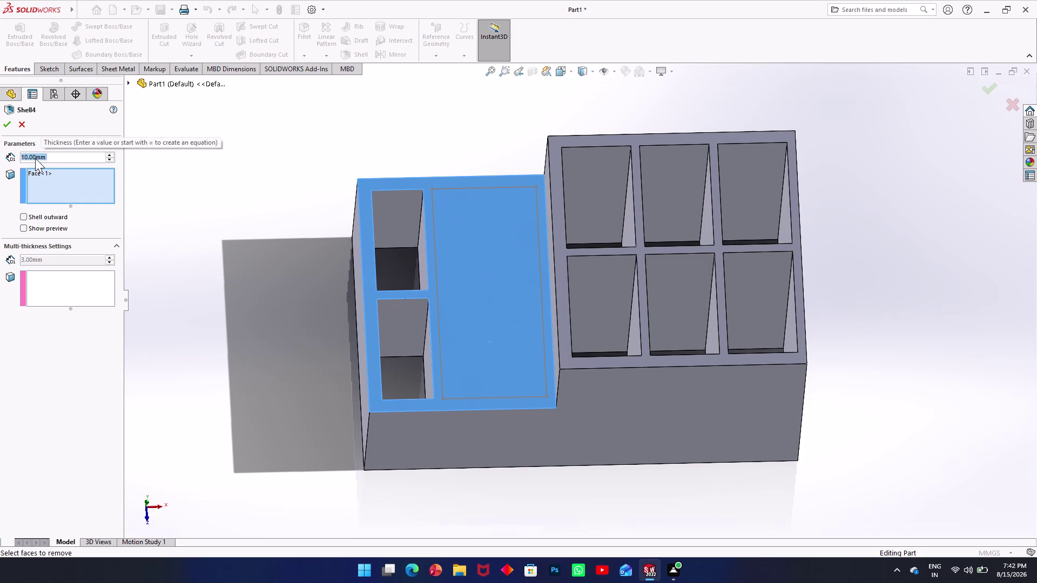
key(3)
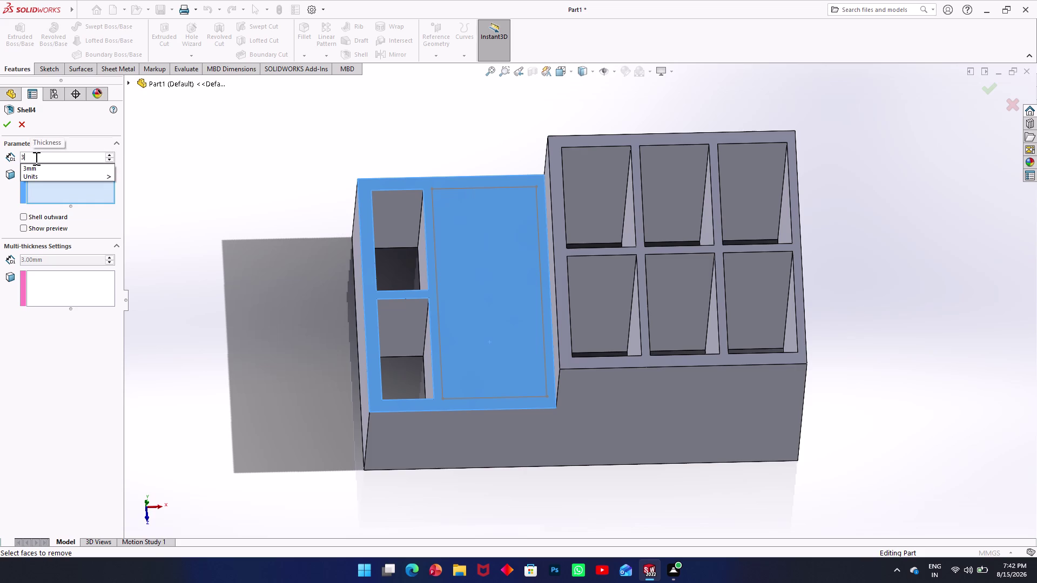
middle_drag(265, 321, 255, 271)
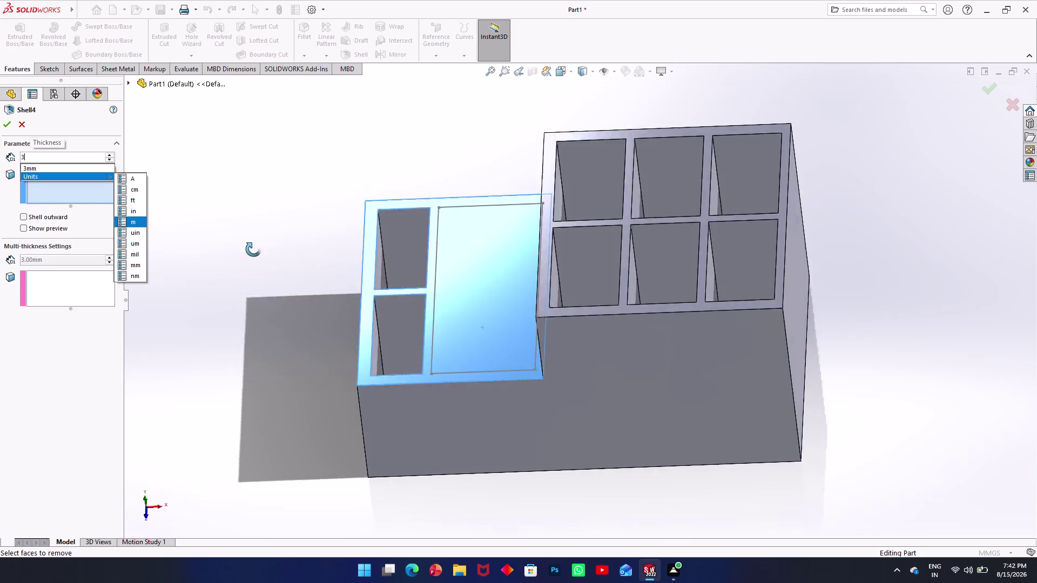
middle_drag(255, 271, 235, 70)
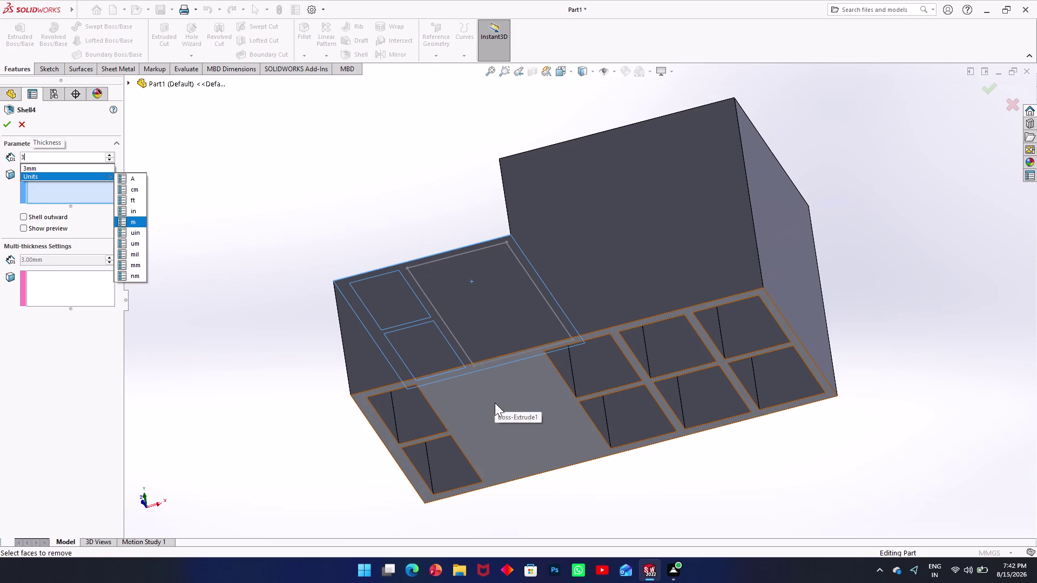
click(495, 403)
middle_drag(188, 222, 197, 265)
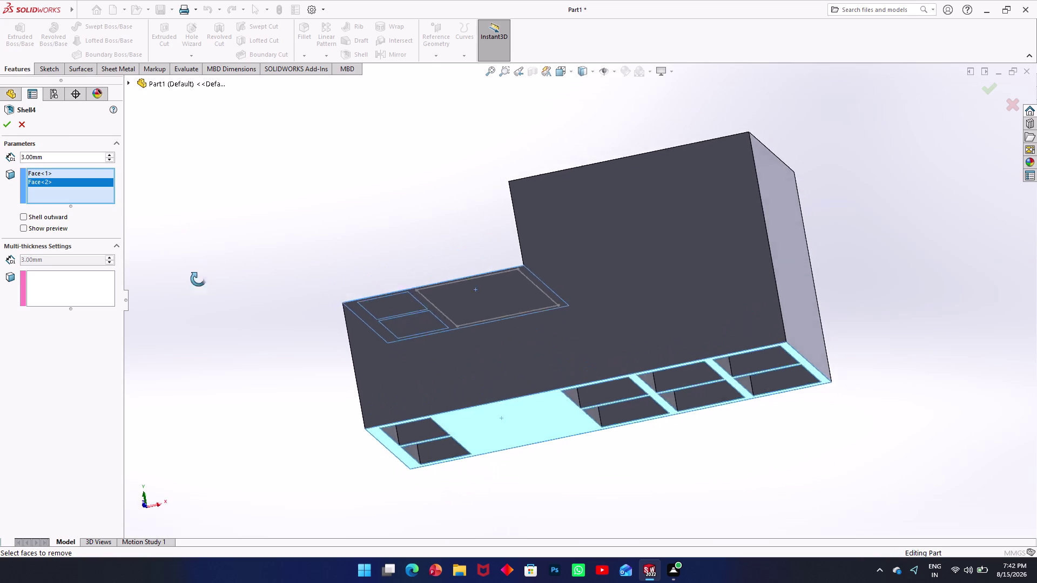
middle_drag(197, 265, 200, 323)
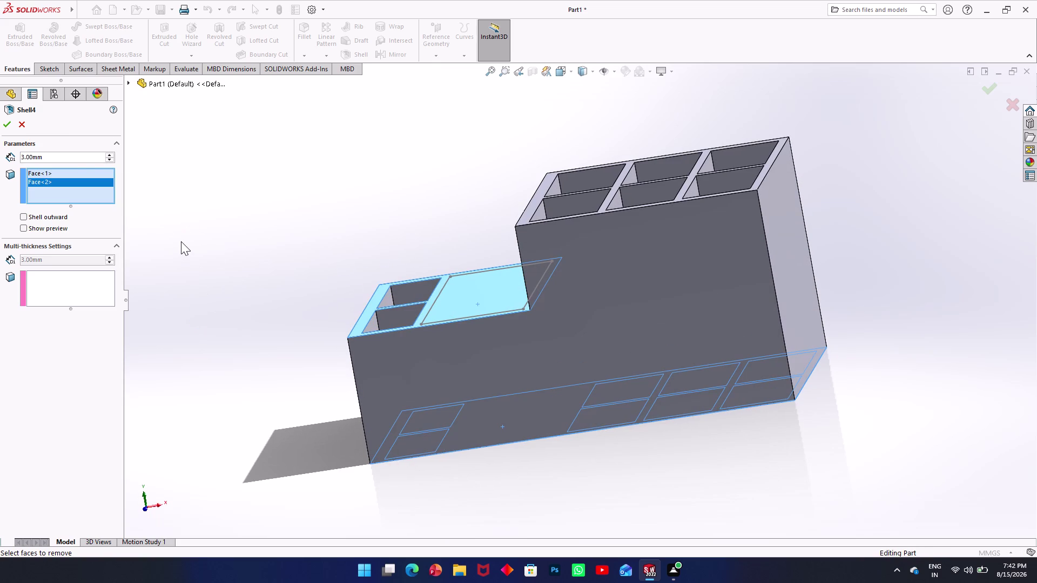
click(6, 126)
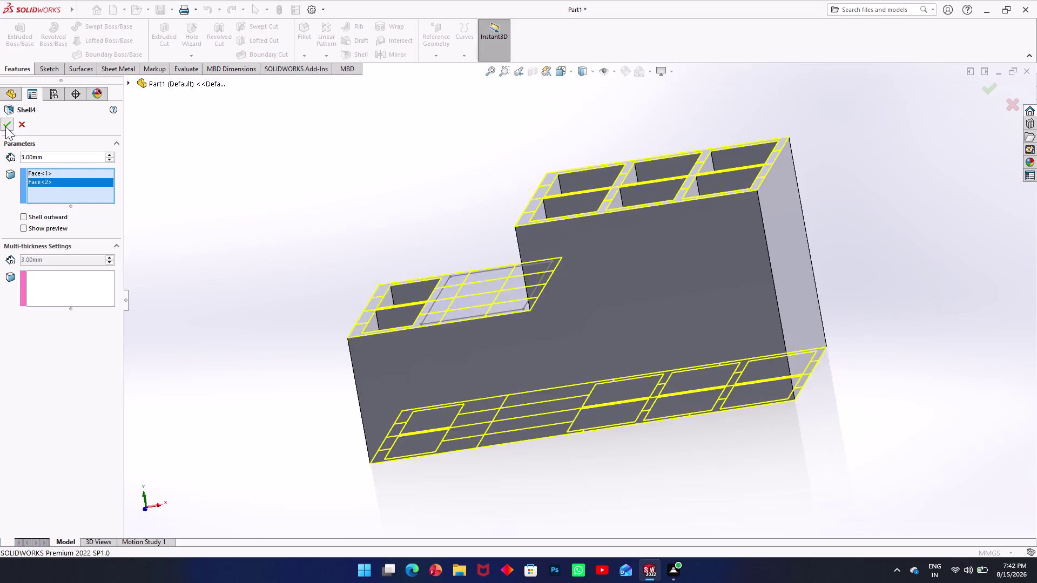
Inspect the failing shell faces from below and retry applying the 3 mm shell.
middle_drag(343, 140, 381, 263)
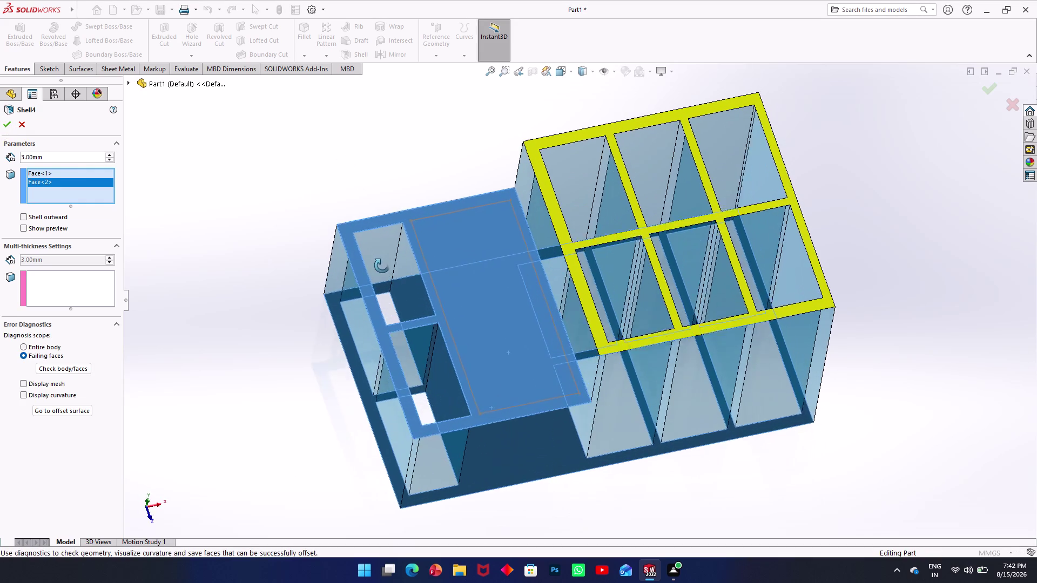
middle_drag(380, 264, 388, 284)
middle_drag(469, 245, 397, 255)
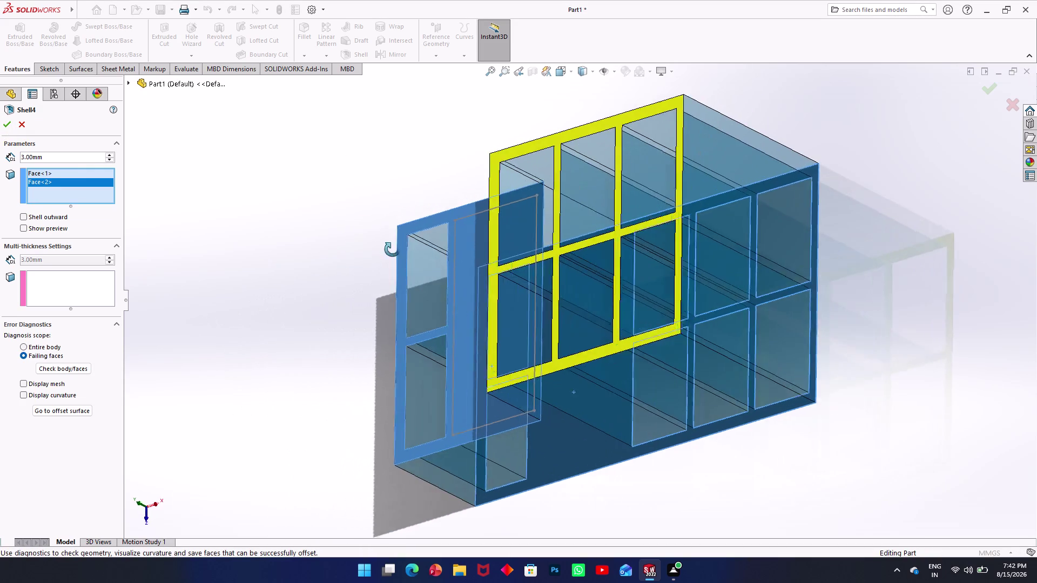
middle_drag(397, 255, 375, 208)
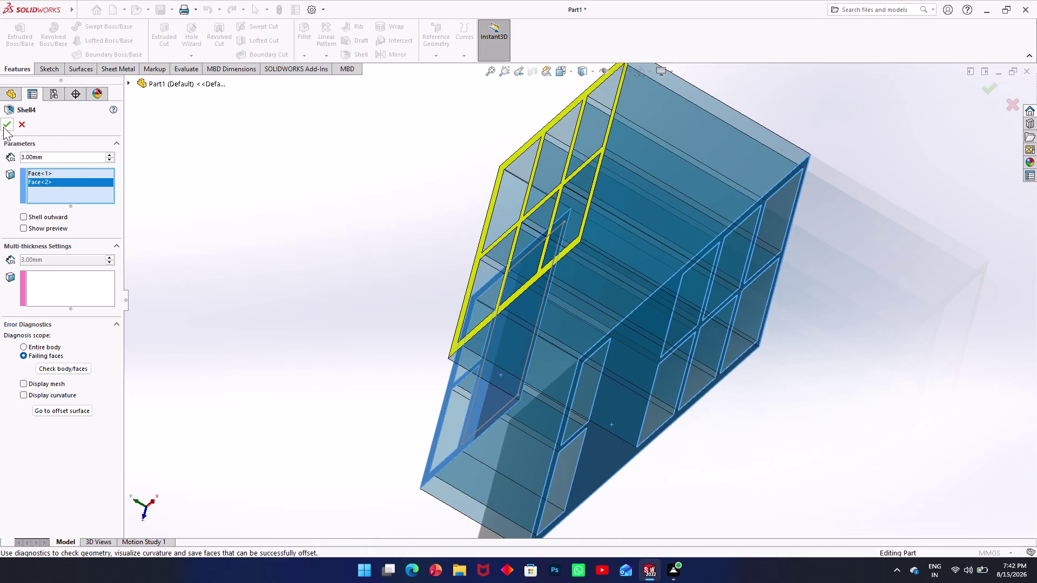
click(3, 127)
Remove the bottom face from the shell's faces-to-remove list.
middle_drag(353, 179, 352, 179)
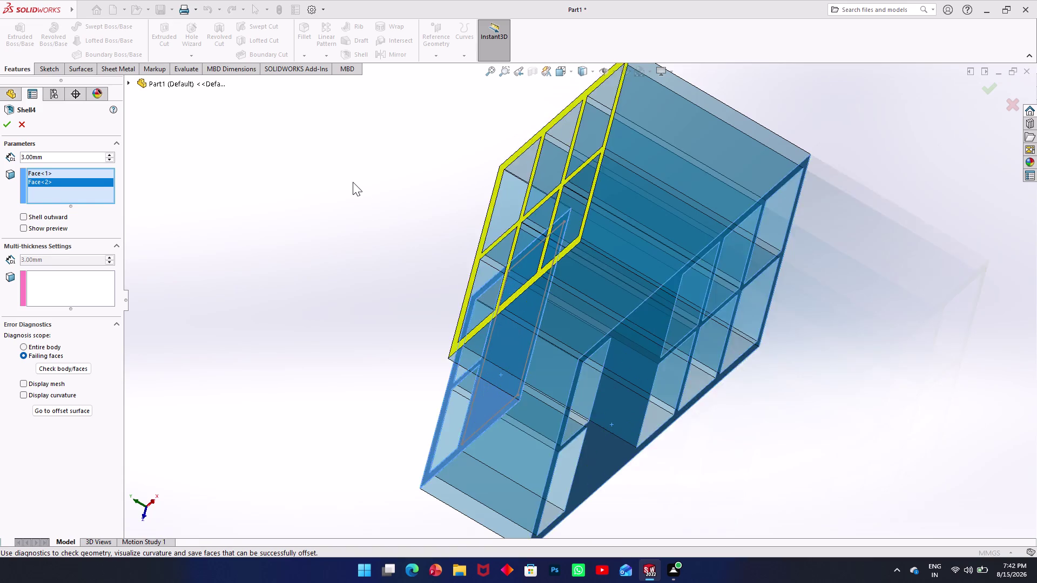
middle_drag(352, 178, 561, 257)
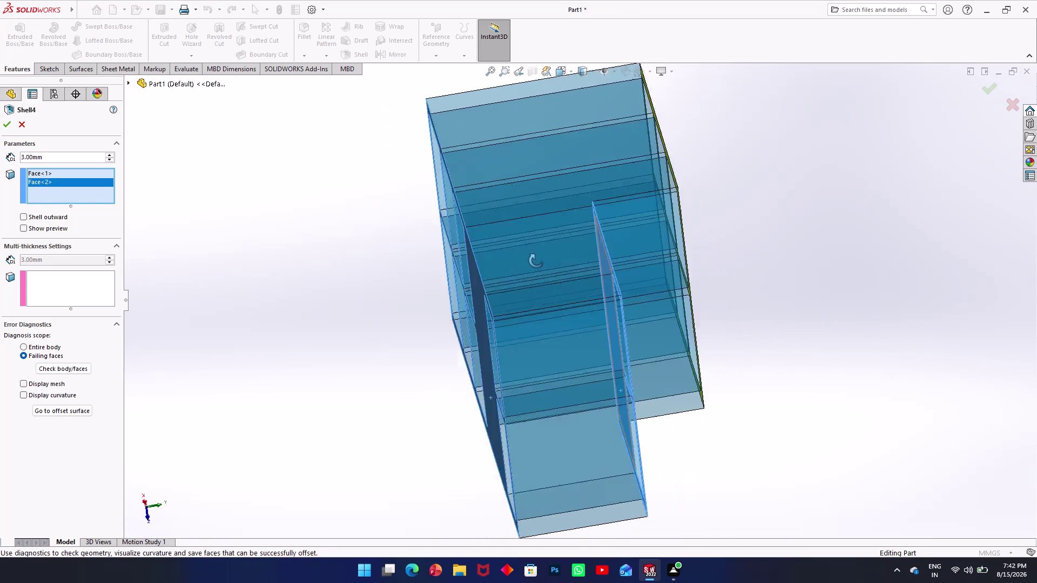
middle_drag(561, 257, 433, 213)
middle_drag(433, 245, 403, 136)
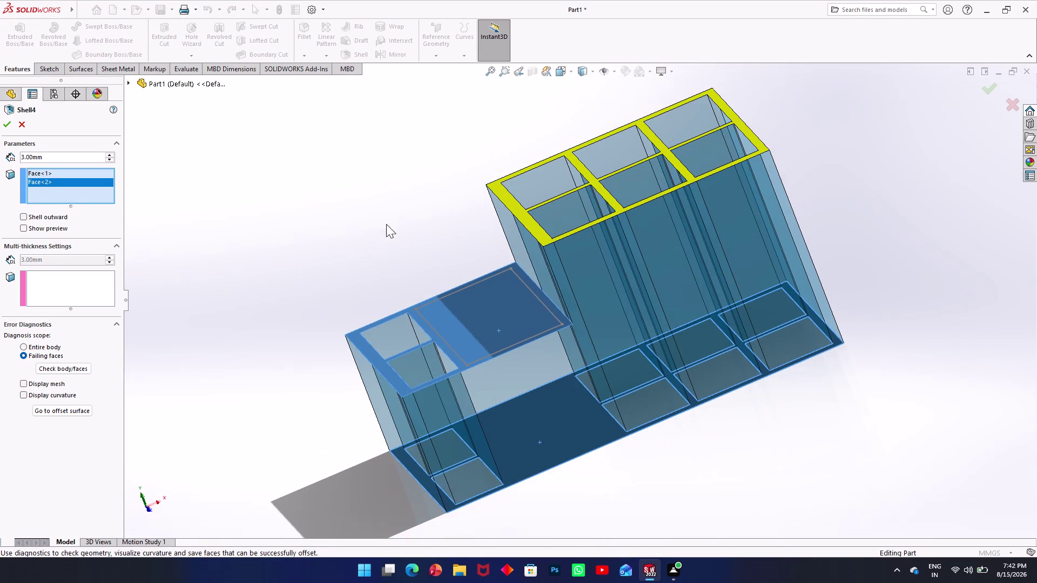
middle_drag(487, 310, 443, 202)
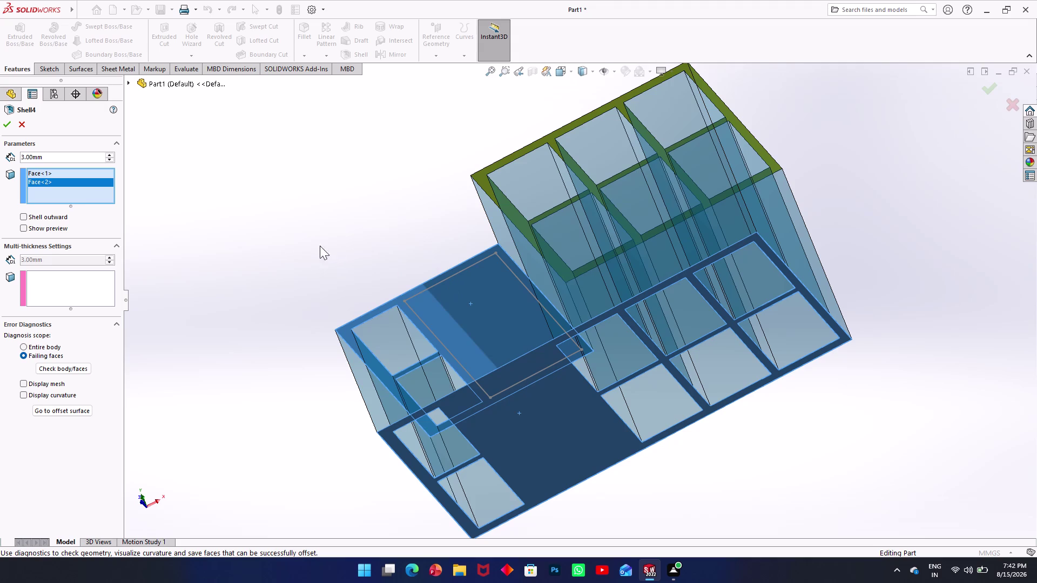
right_click(84, 182)
click(113, 198)
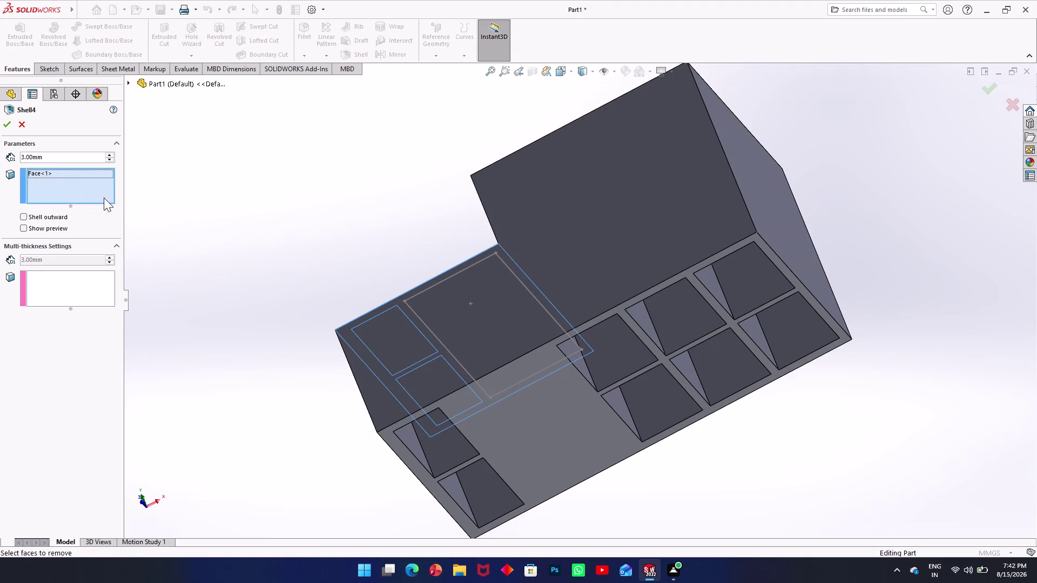
Apply the shell with only the top face removed, then cancel after the rebuild error.
click(66, 278)
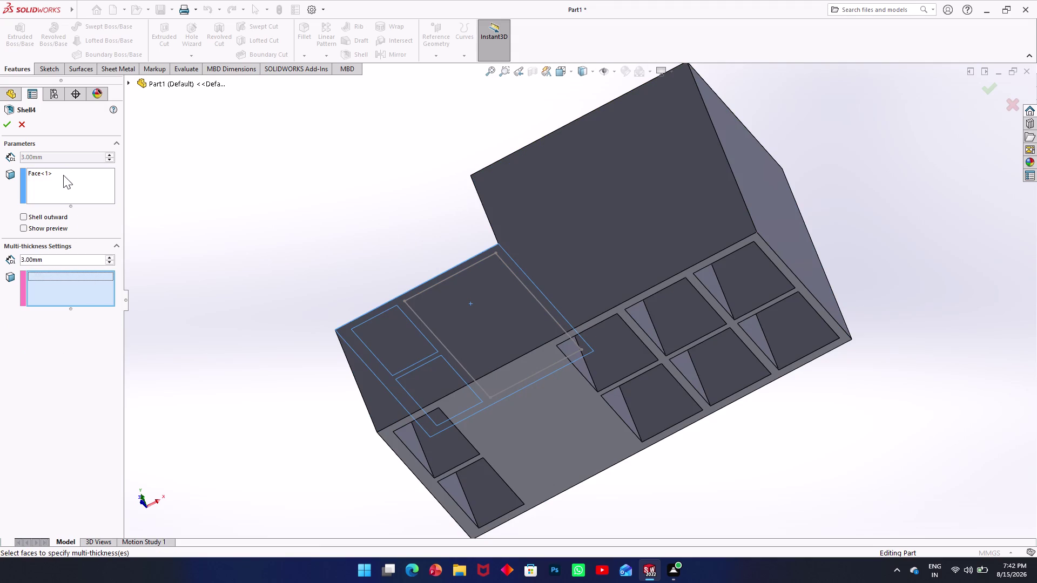
middle_drag(254, 179, 363, 324)
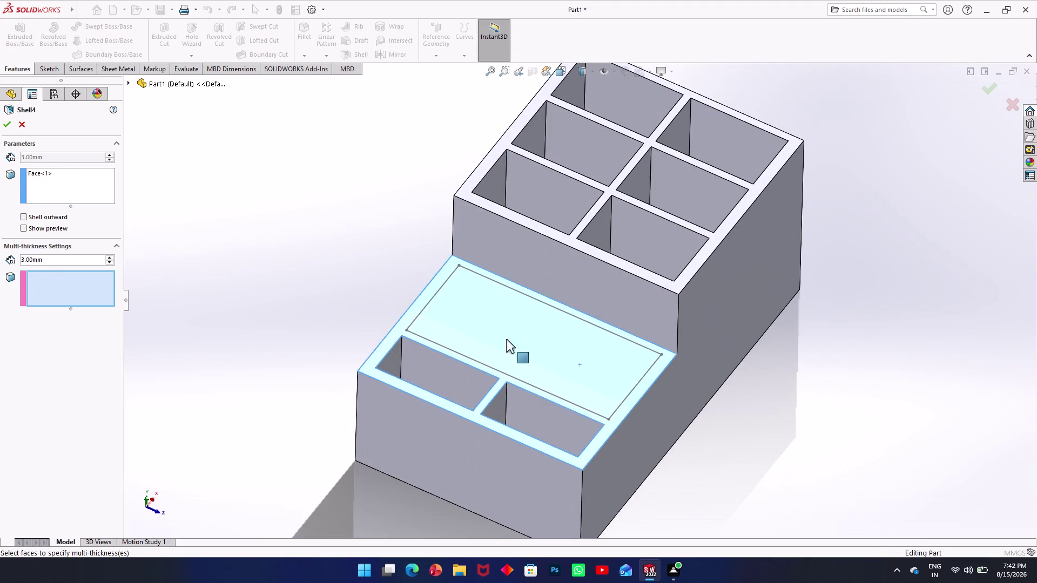
middle_drag(542, 357, 485, 323)
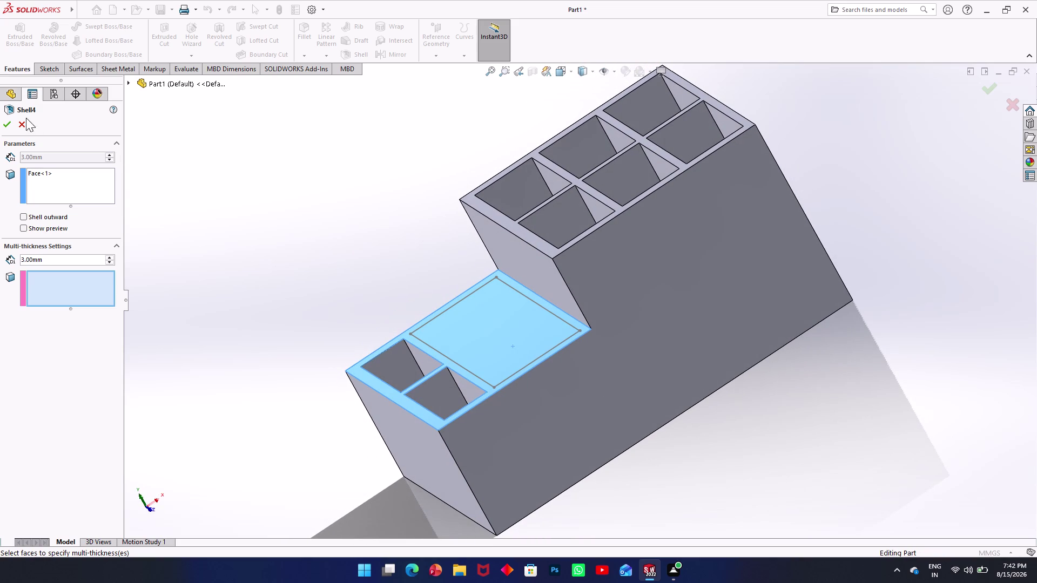
click(5, 124)
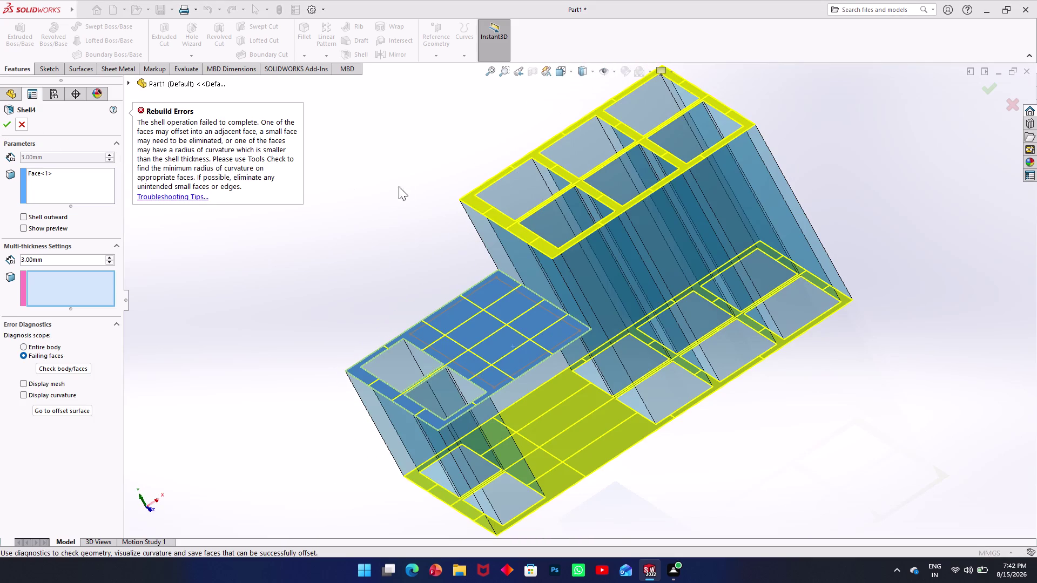
click(19, 126)
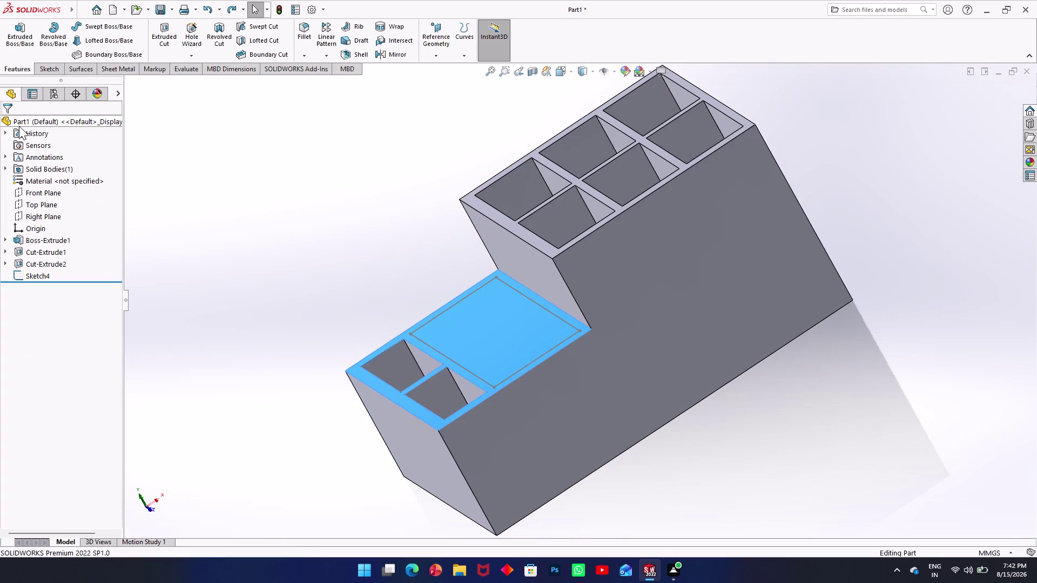
Start a new shell with the lower tray's top face removed and Show preview enabled.
click(19, 126)
middle_drag(403, 272, 422, 338)
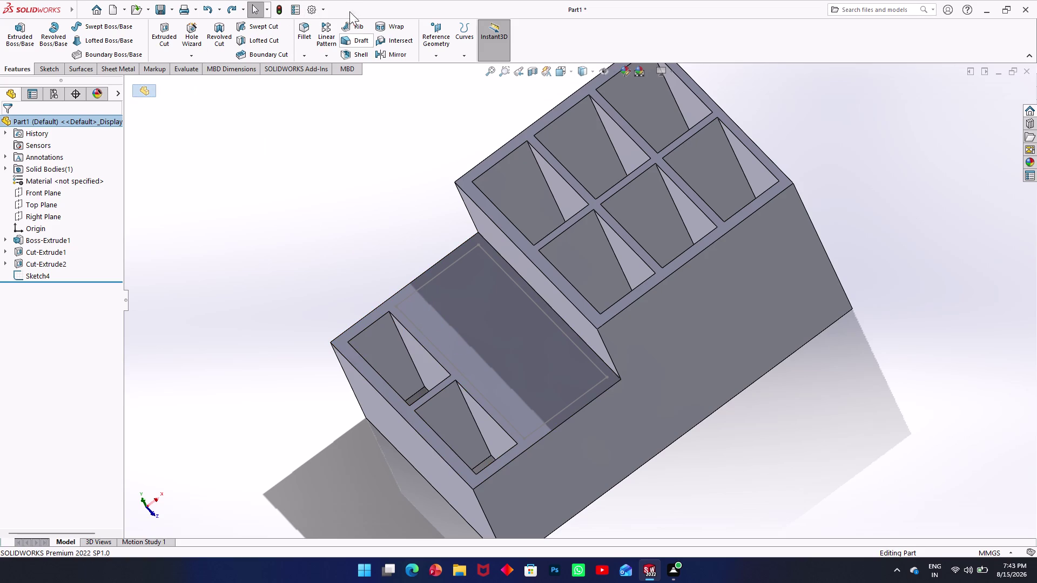
click(357, 55)
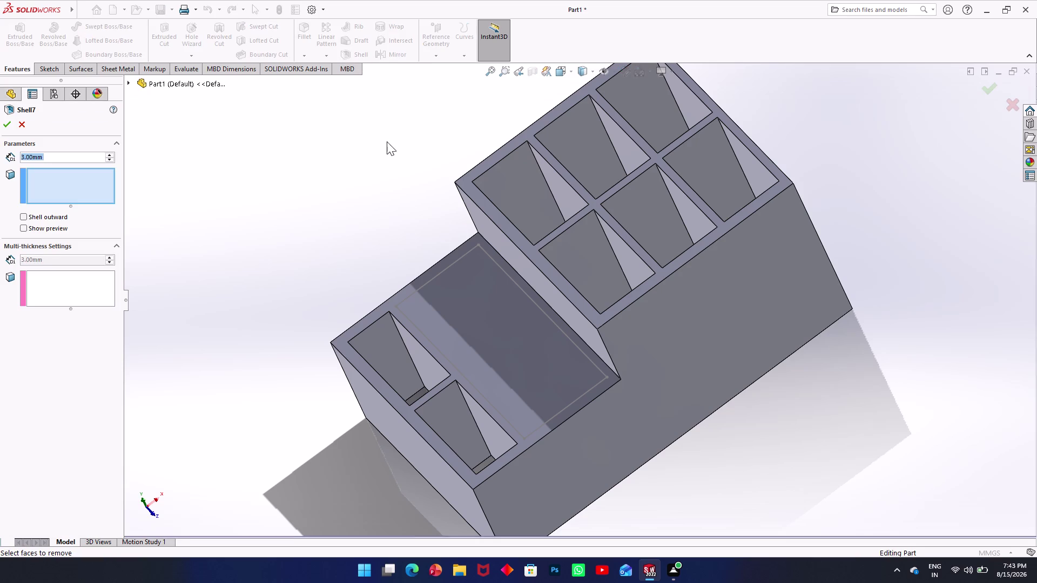
click(441, 281)
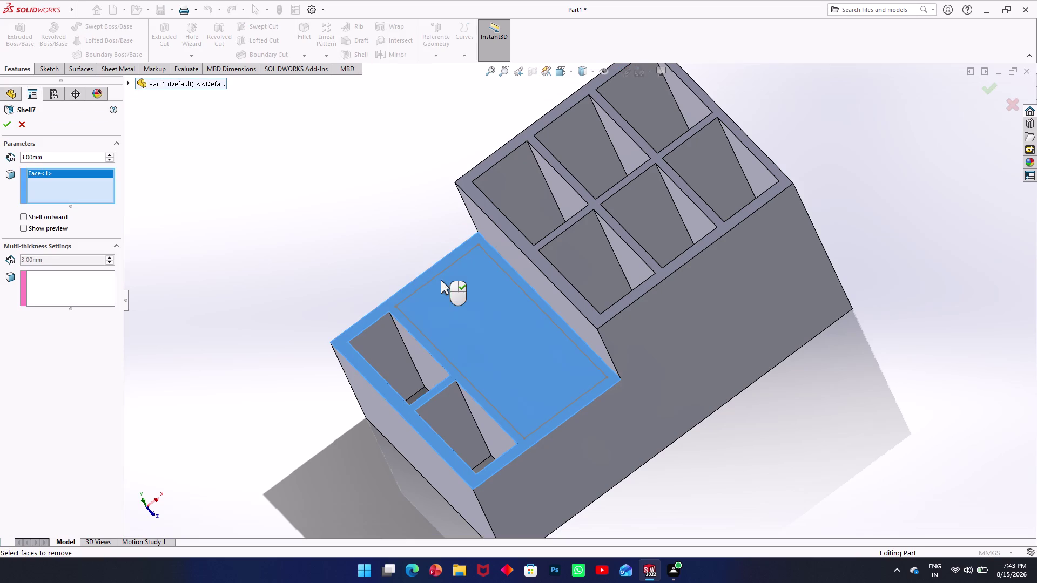
click(20, 227)
Add four multi-thickness faces: a long side face, an outer face, a pocket wall and another face.
click(101, 283)
middle_drag(260, 236, 267, 240)
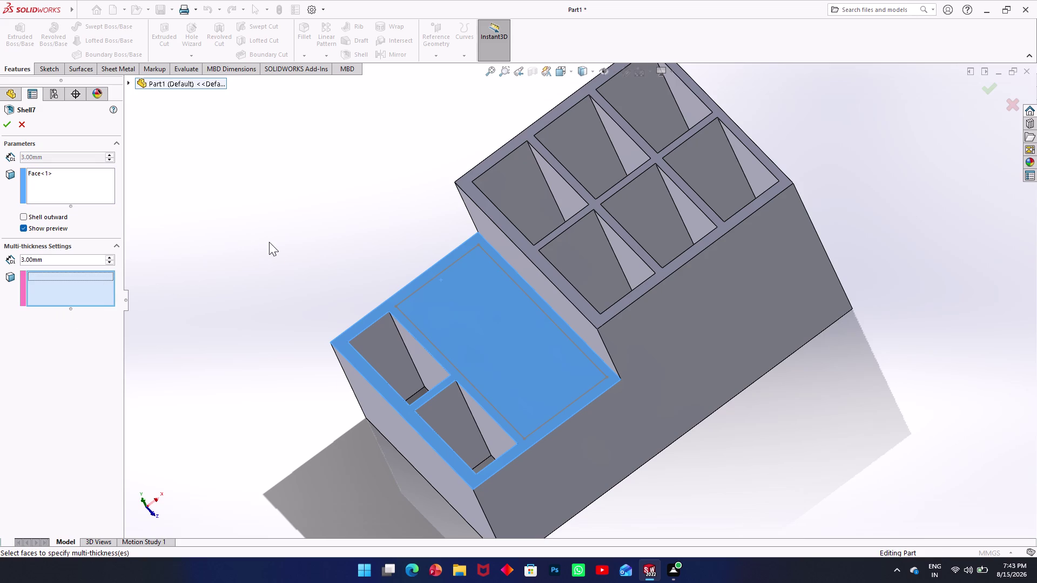
middle_drag(267, 240, 350, 297)
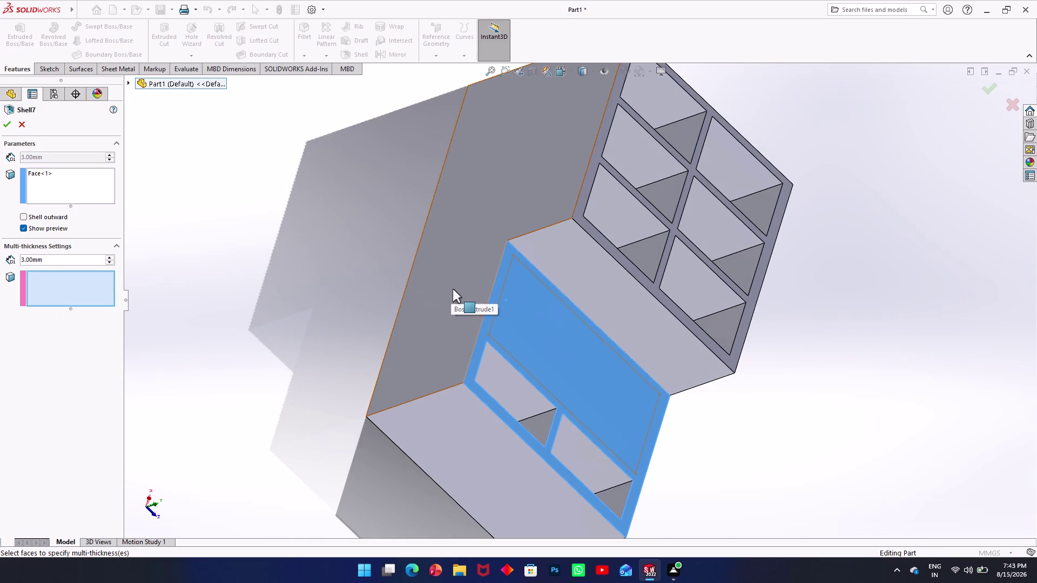
click(453, 289)
scroll(up, 3)
middle_drag(708, 401, 631, 363)
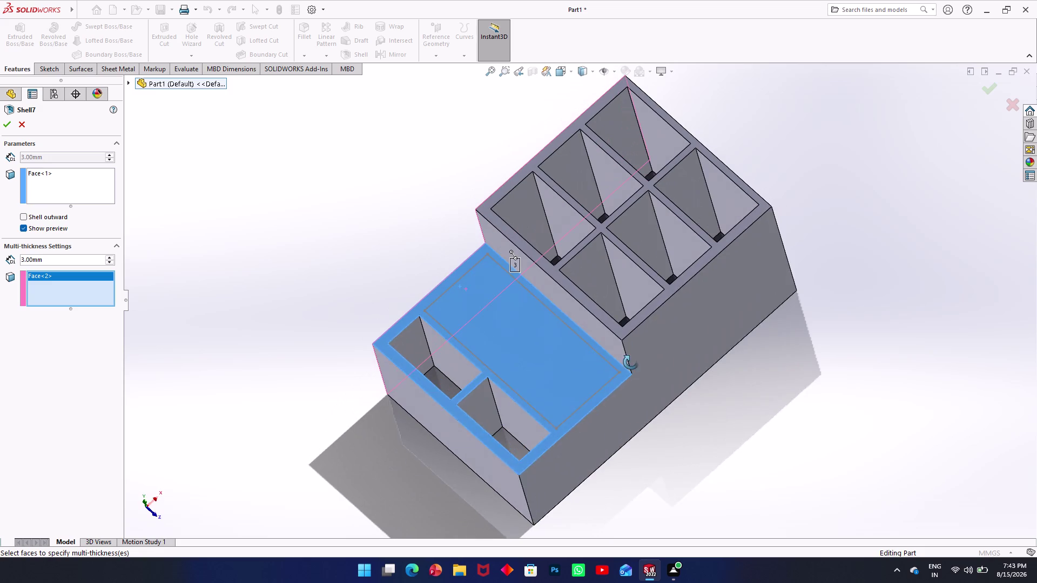
middle_drag(631, 363, 631, 363)
click(608, 413)
middle_drag(590, 388, 547, 316)
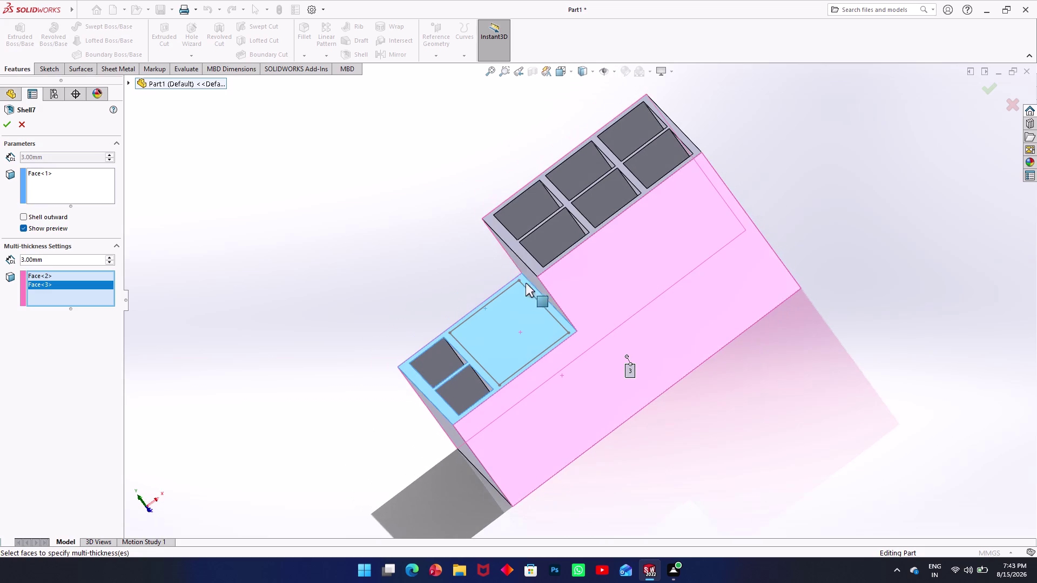
middle_drag(486, 337, 535, 354)
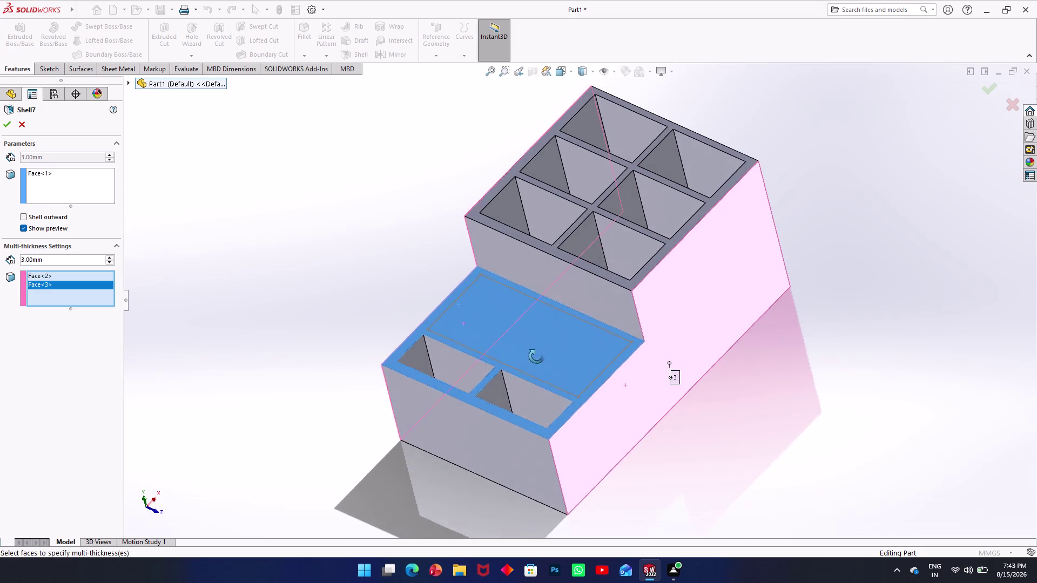
middle_drag(536, 354, 539, 359)
click(533, 396)
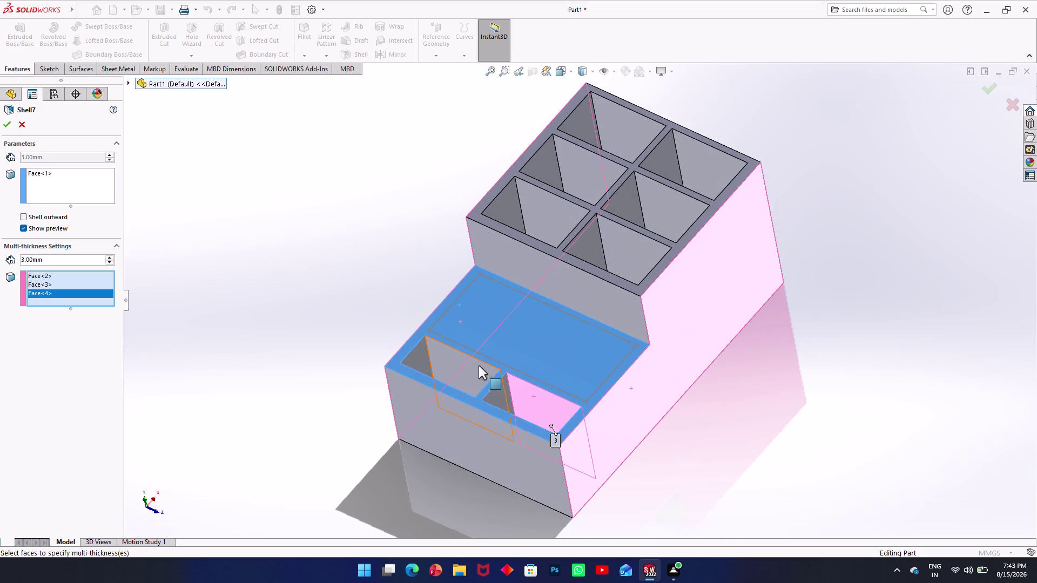
click(478, 365)
Add two inner compartment walls as multi-thickness faces and apply the shell, which fails.
middle_drag(624, 407, 562, 313)
middle_drag(553, 291, 548, 285)
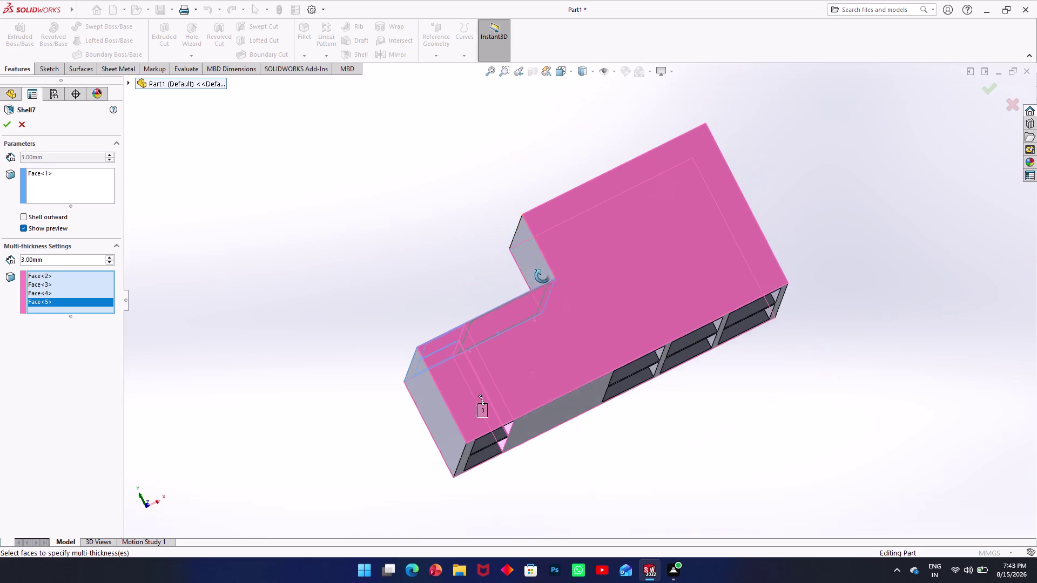
middle_drag(539, 263, 533, 253)
middle_drag(542, 276, 553, 301)
middle_drag(554, 304, 559, 470)
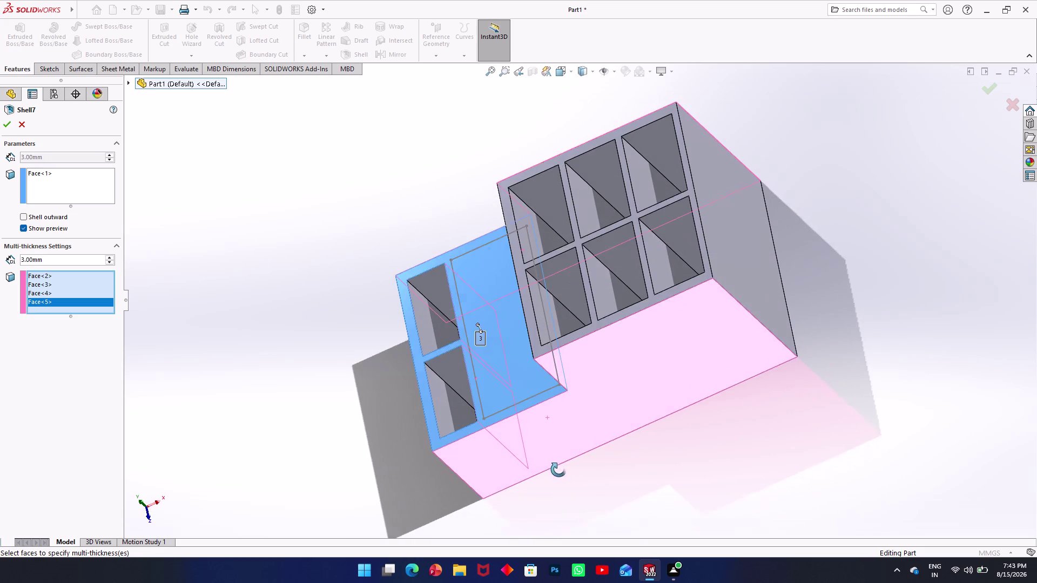
middle_drag(558, 470, 559, 476)
middle_drag(551, 314, 555, 362)
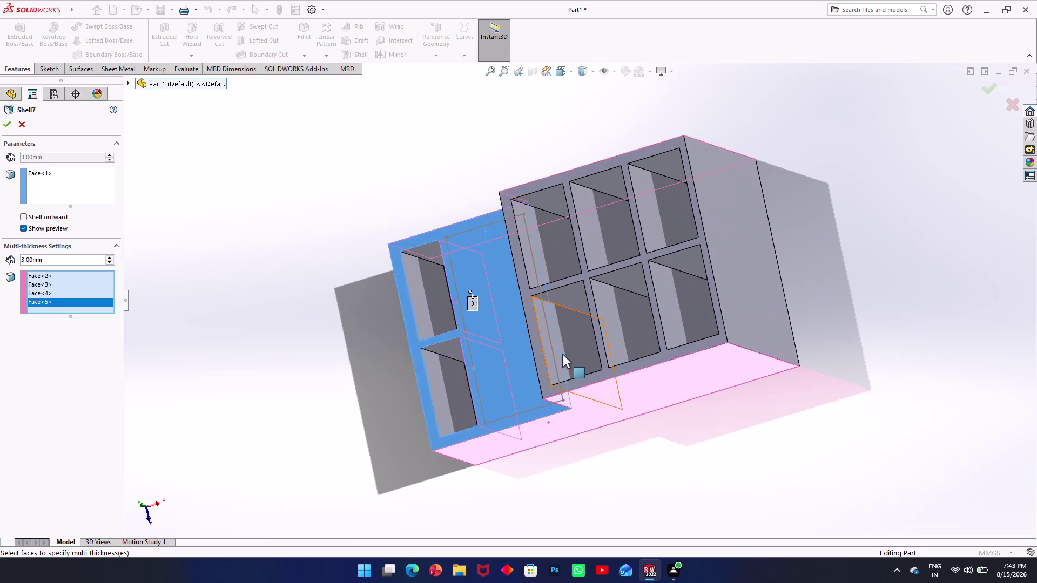
click(564, 343)
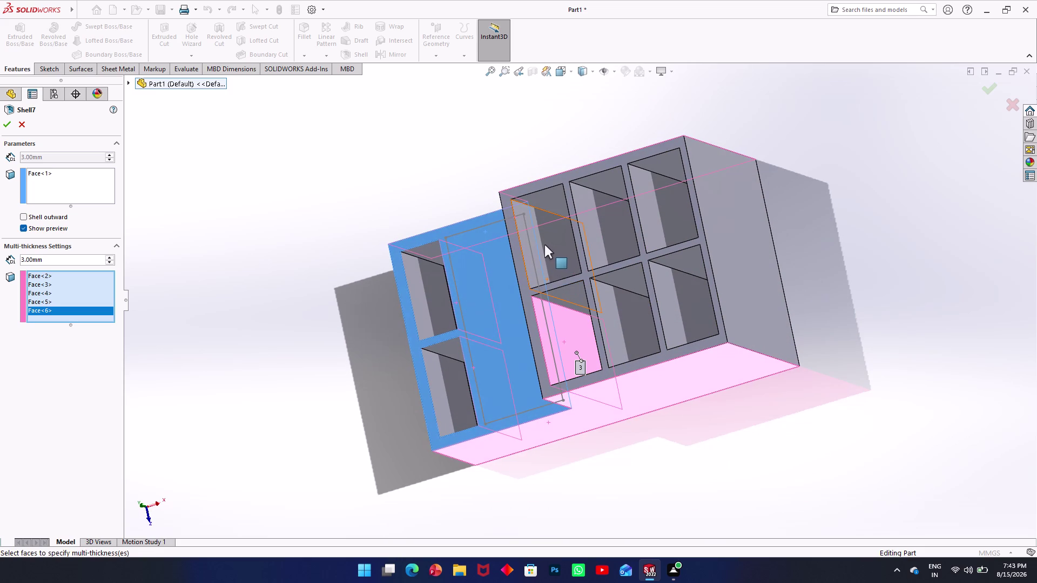
click(544, 243)
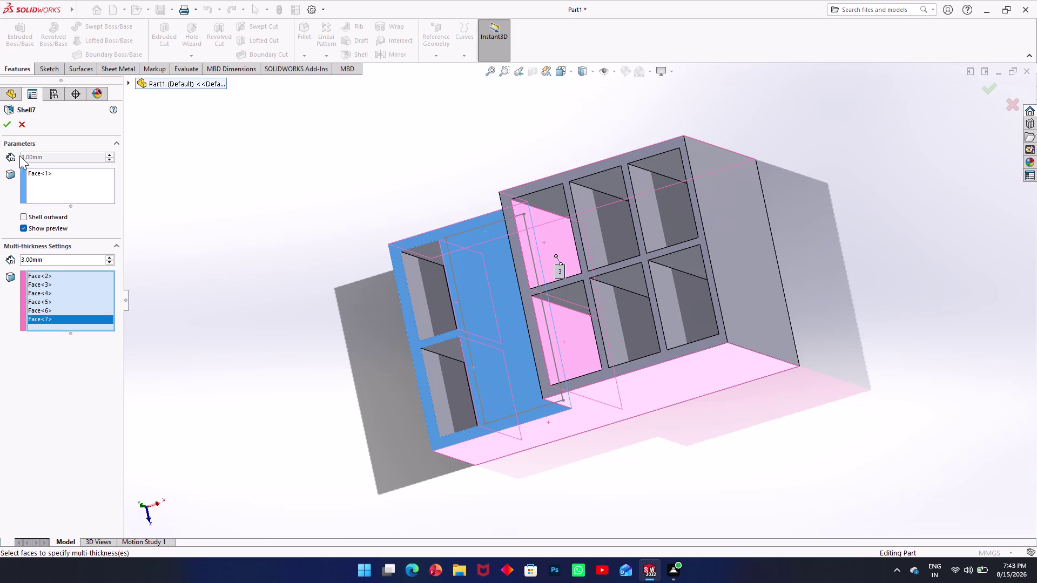
click(76, 182)
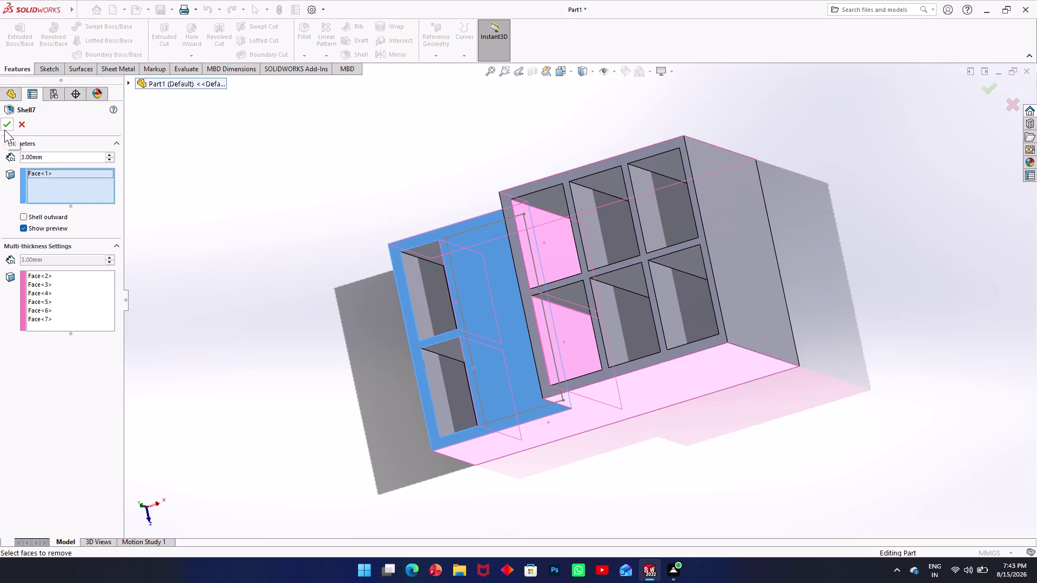
click(5, 129)
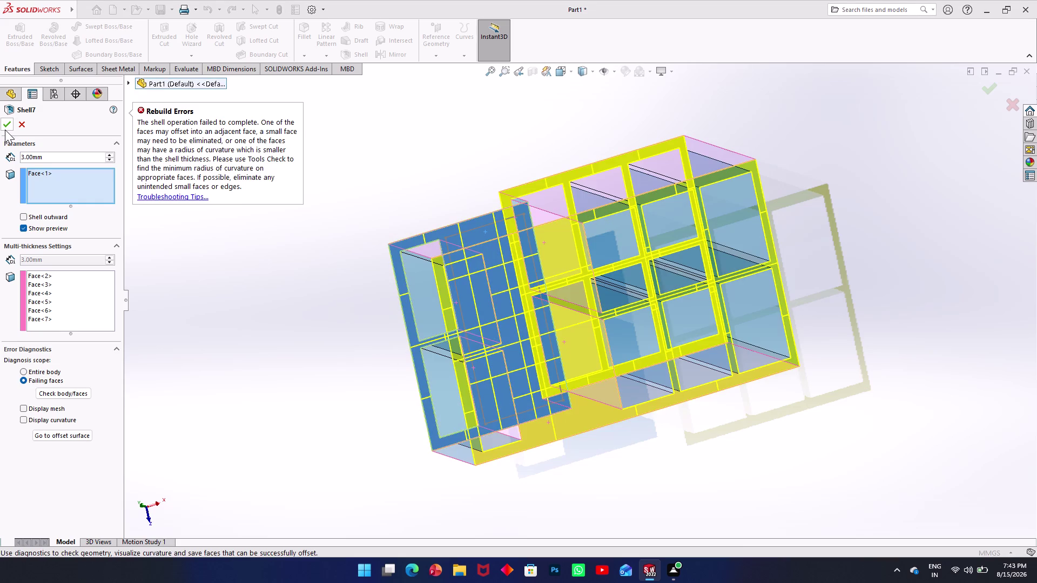
Cancel the failed Shell7 and orbit the still-solid tray to inspect its side and top.
click(27, 123)
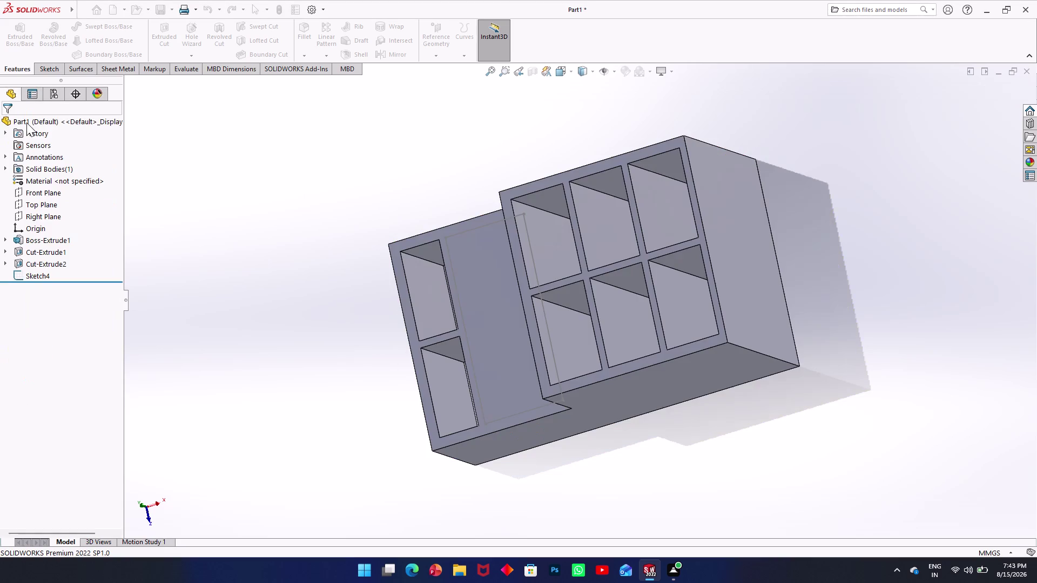
scroll(up, 3)
middle_drag(326, 245, 433, 260)
middle_drag(541, 289, 541, 288)
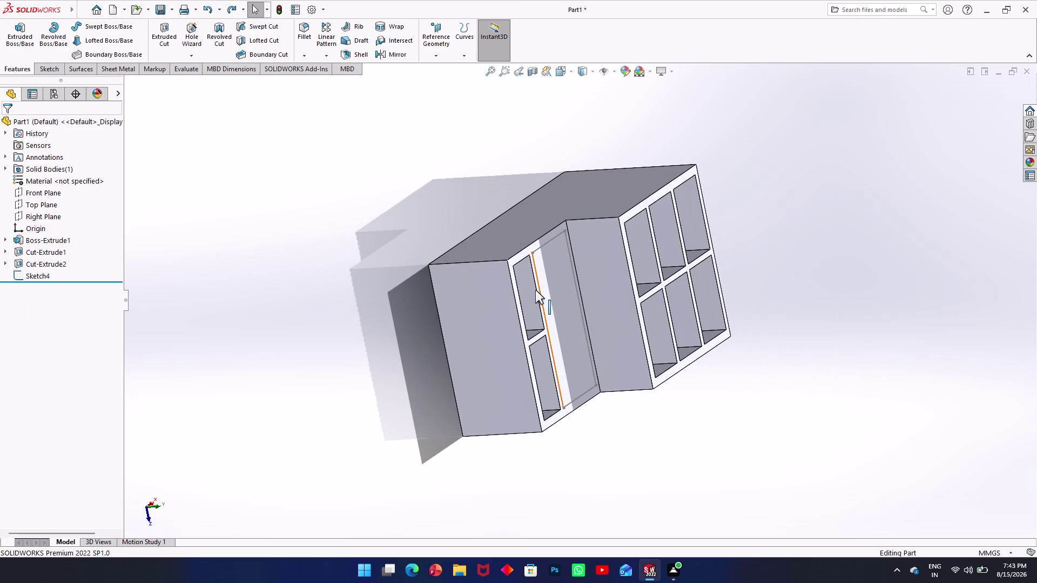
middle_drag(540, 288, 479, 289)
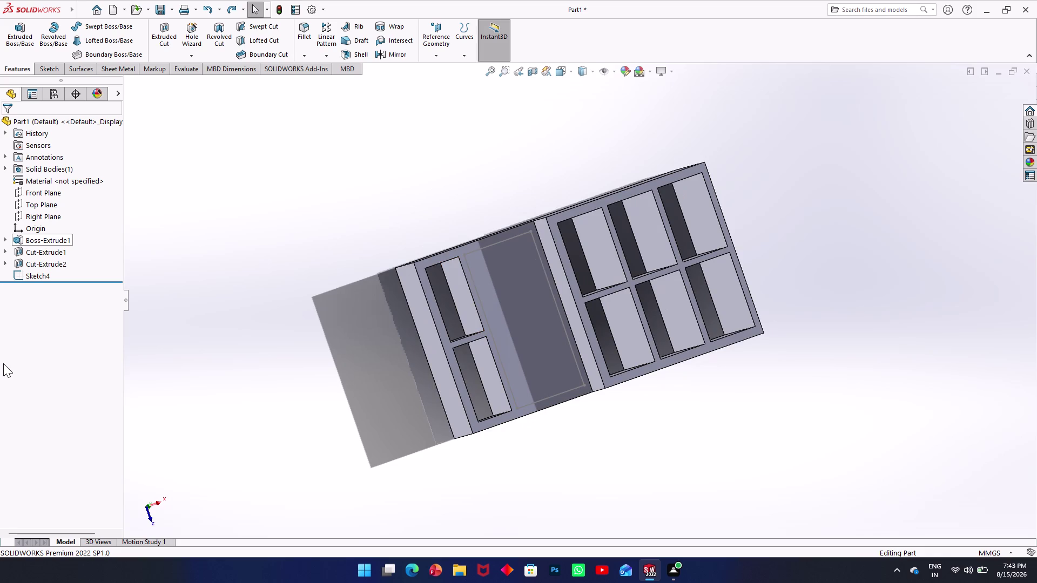